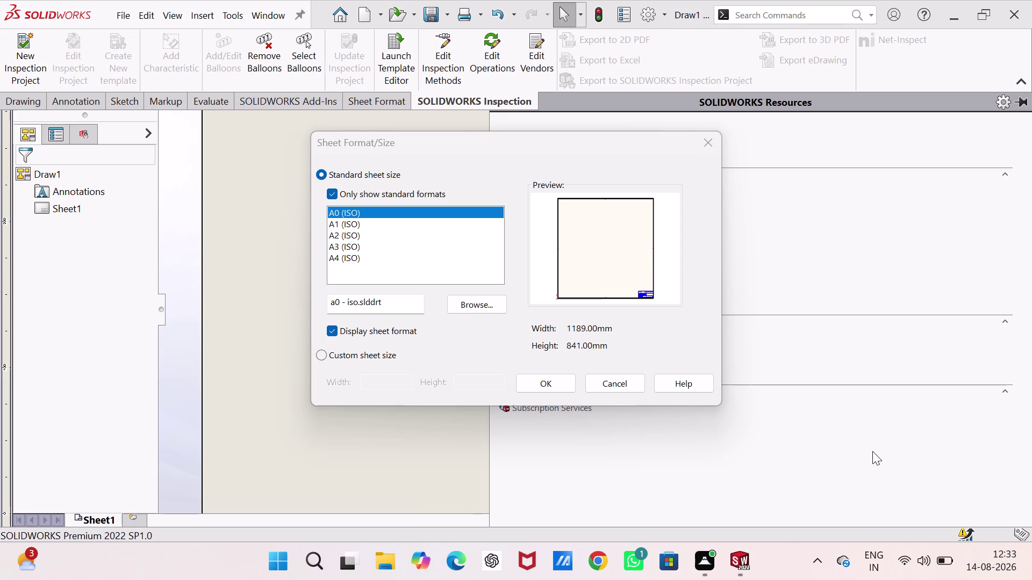
Accept the A0 ISO sheet size and browse to the SolidWorks folder.
click(567, 384)
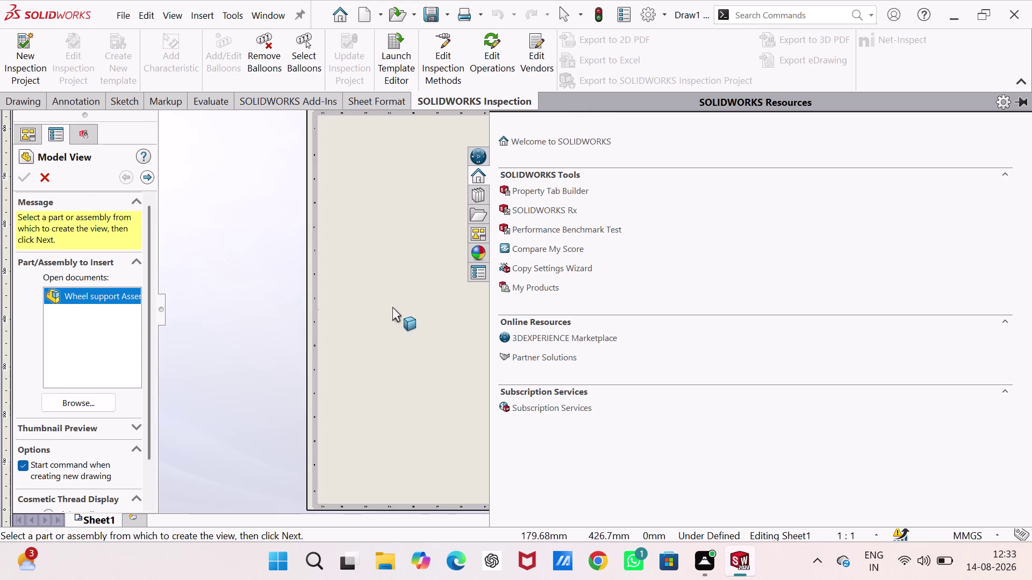
click(106, 399)
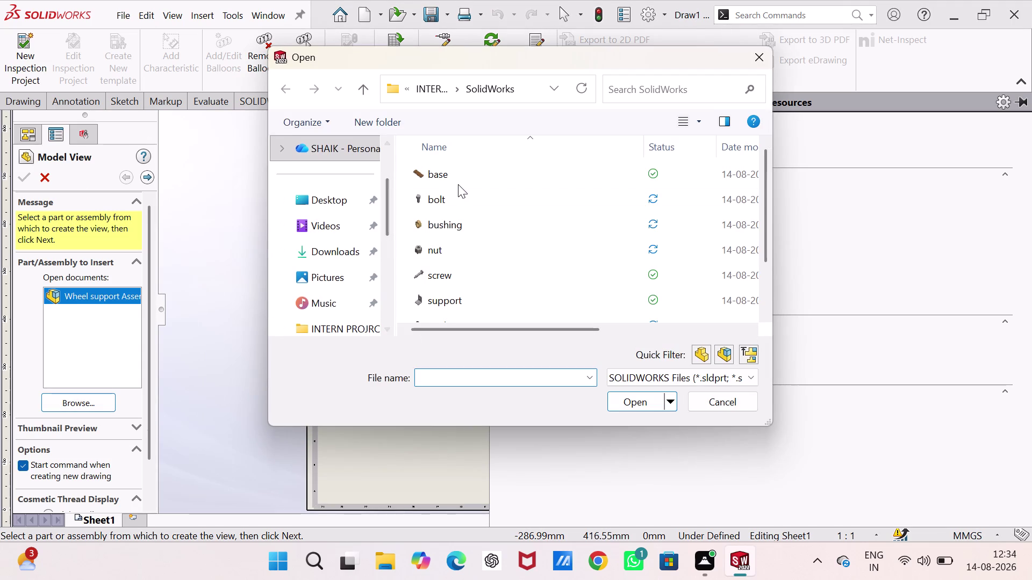
scroll(down, 3)
click(433, 84)
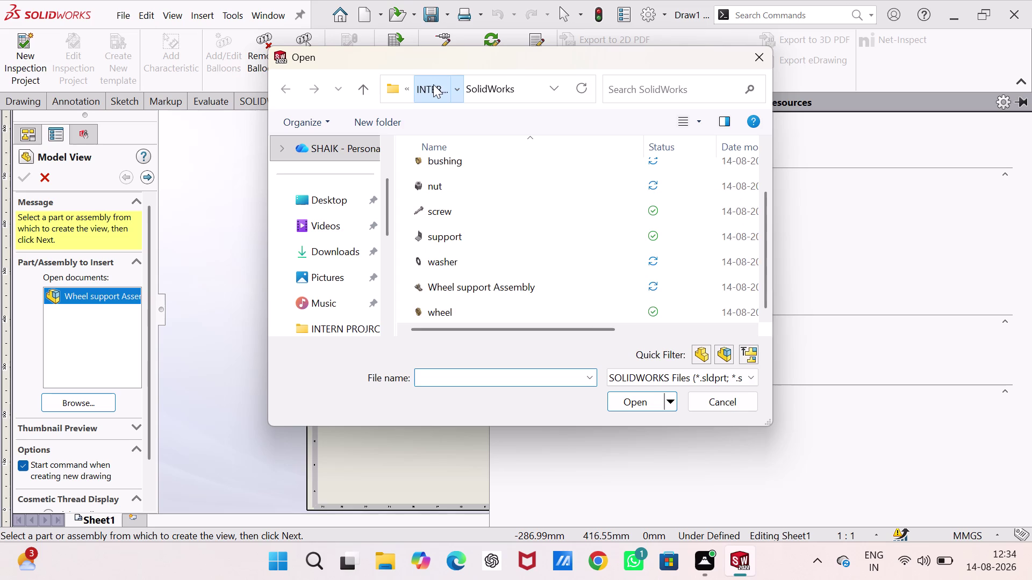
double_click(486, 218)
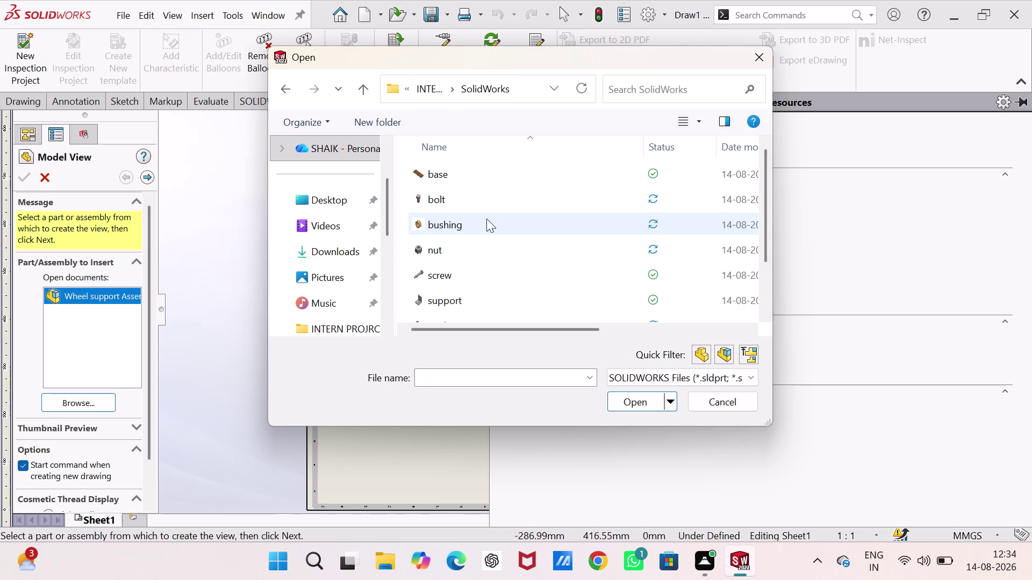
Open the Wheel support Assembly file for the model view.
scroll(down, 3)
scroll(down, 3)
scroll(up, 3)
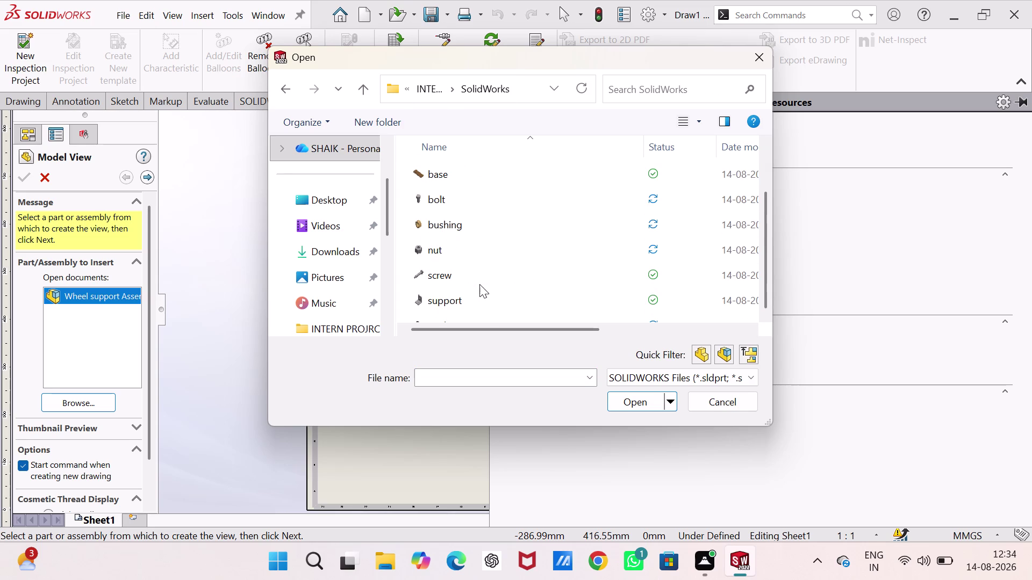
scroll(up, 3)
scroll(up, 3)
scroll(up, 3)
scroll(down, 3)
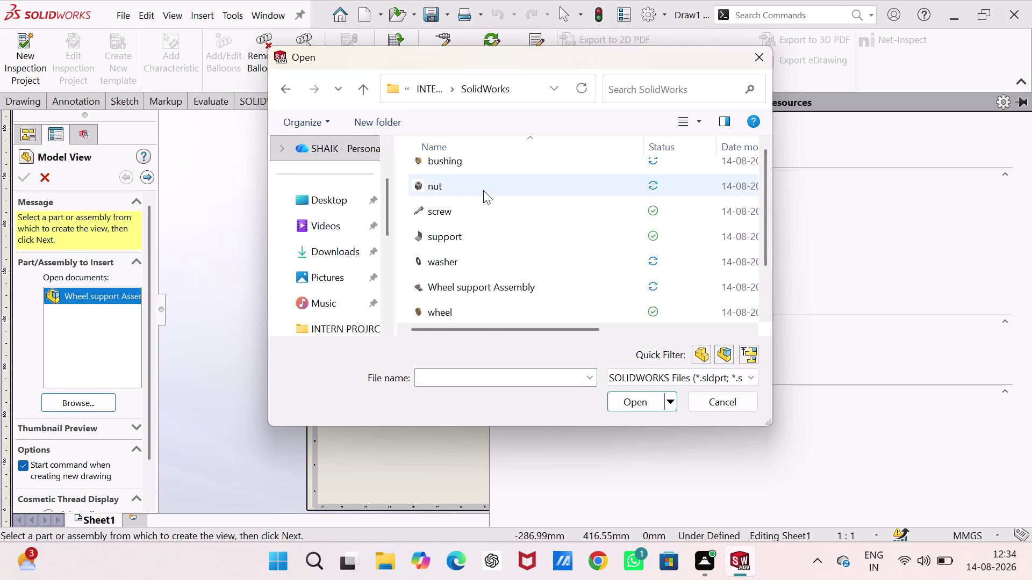
scroll(down, 3)
scroll(down, 3)
scroll(up, 3)
scroll(up, 3)
scroll(down, 3)
scroll(down, 3)
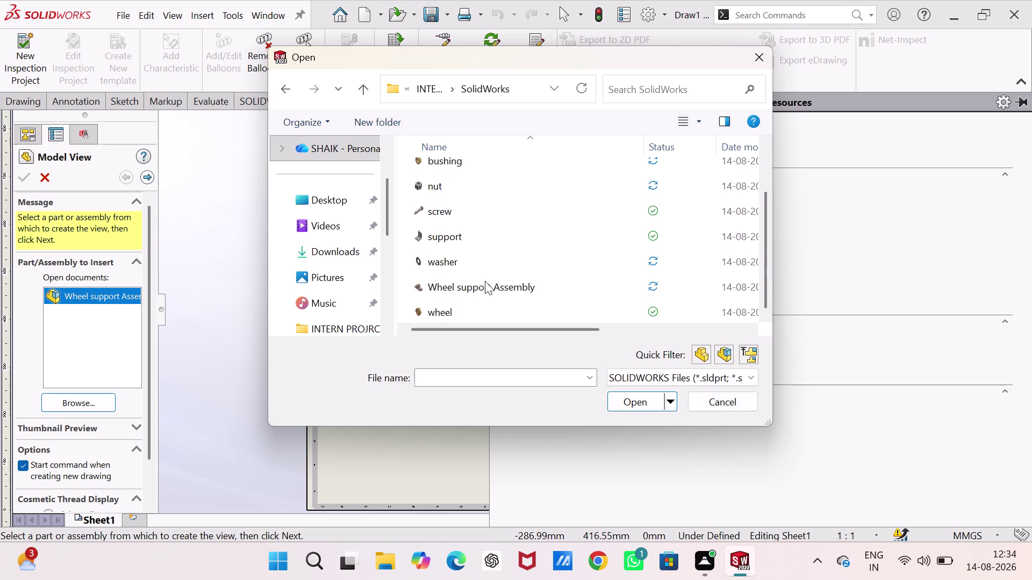
click(485, 281)
click(629, 406)
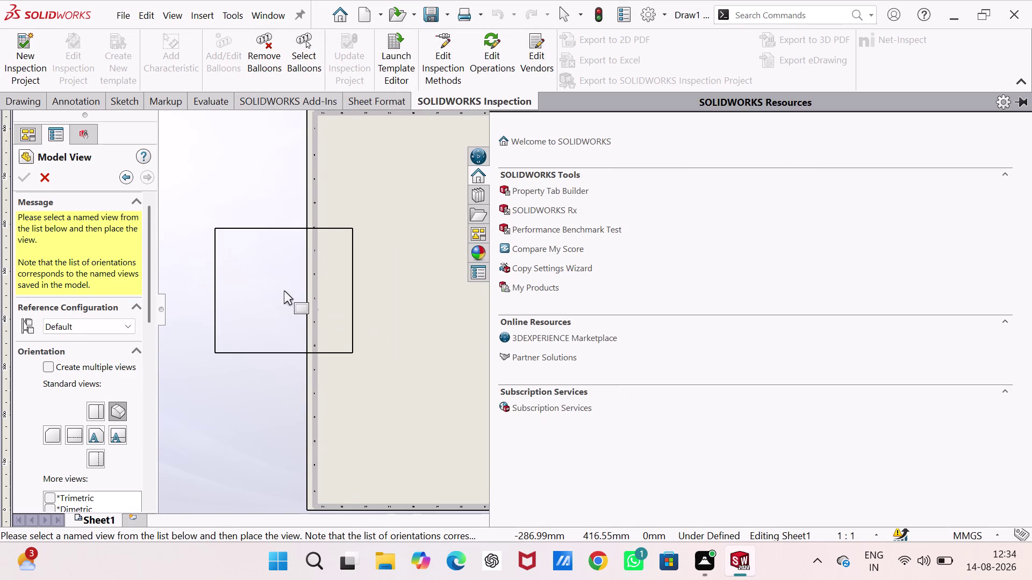
Place an isometric assembly view shaded with edges on the sheet.
click(121, 408)
scroll(down, 3)
scroll(down, 3)
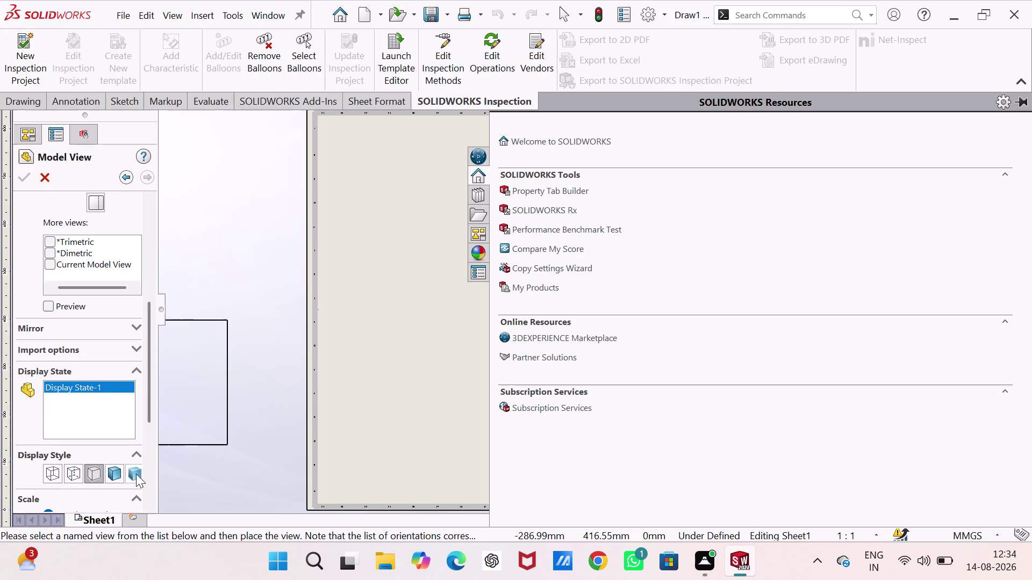
click(136, 473)
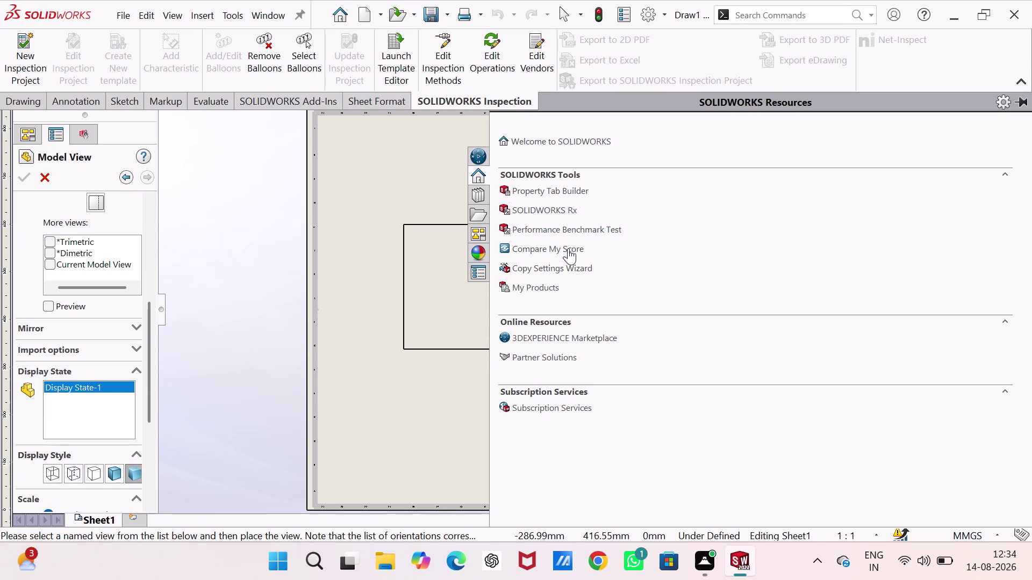
click(230, 175)
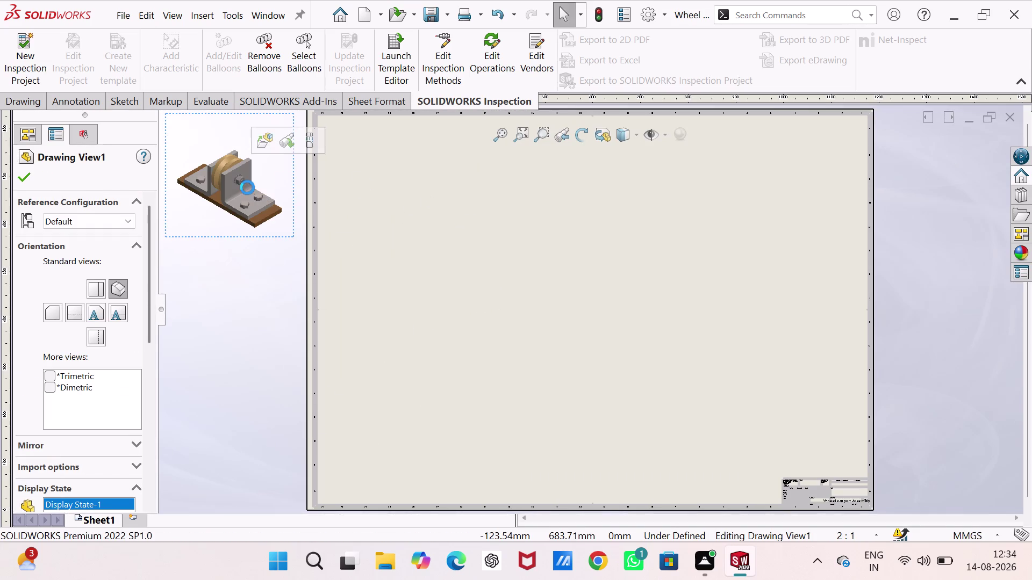
Undo the misplaced isometric view, leaving Sheet1 empty.
drag(247, 187, 453, 193)
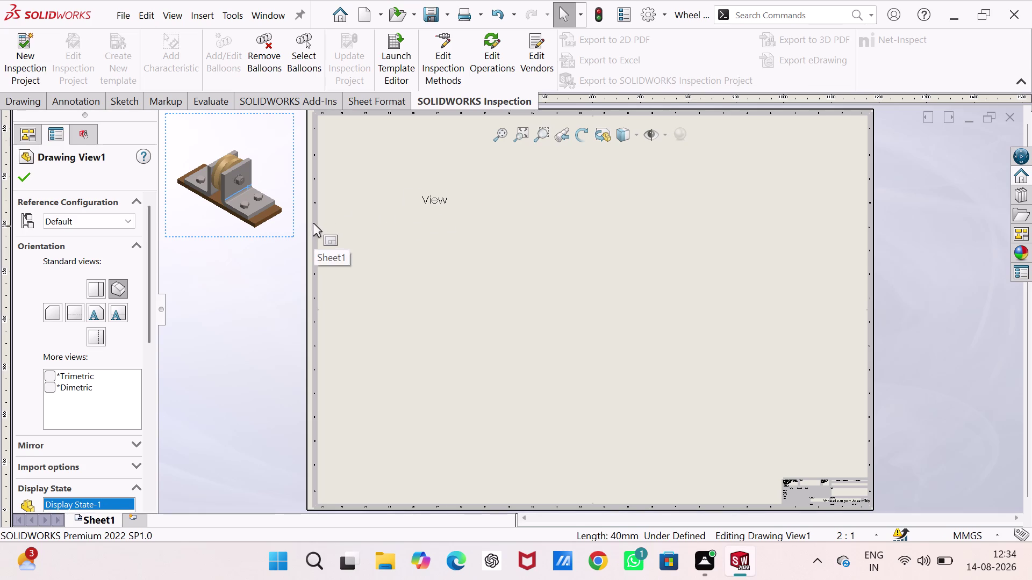
drag(292, 199, 423, 207)
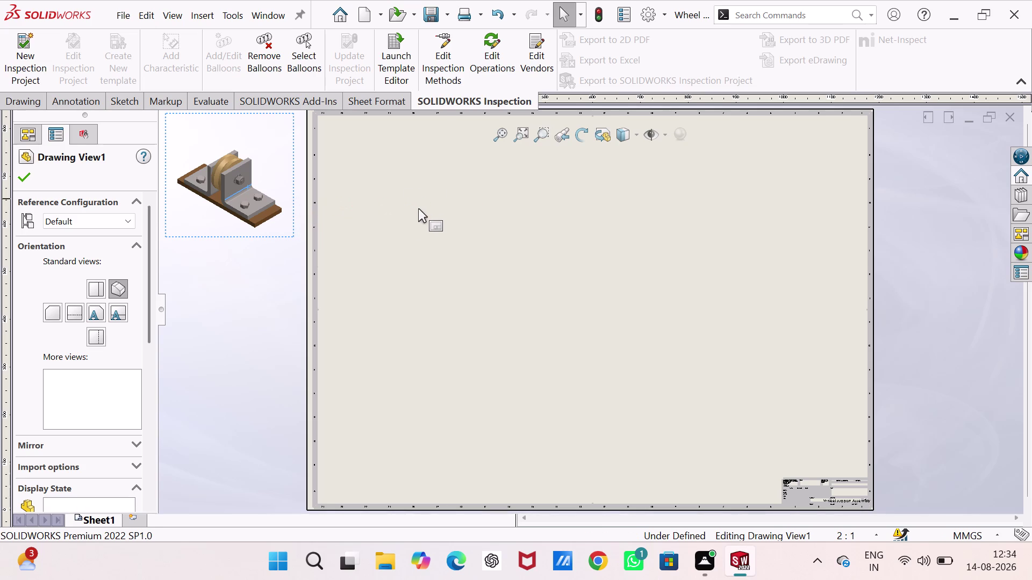
key(Escape)
key(ctrl+z)
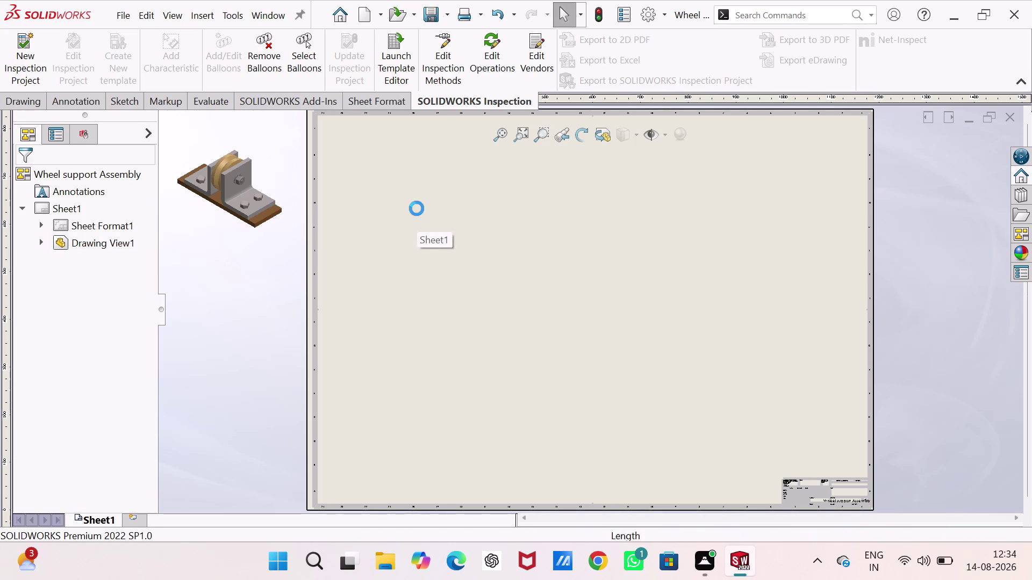
click(37, 100)
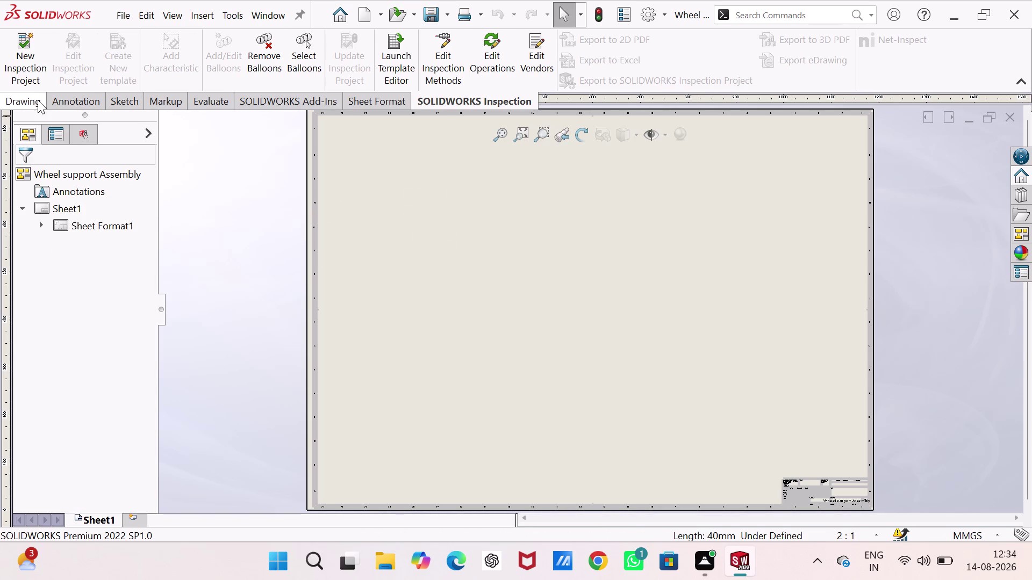
Load the Wheel support Assembly file again into a new model view.
click(27, 41)
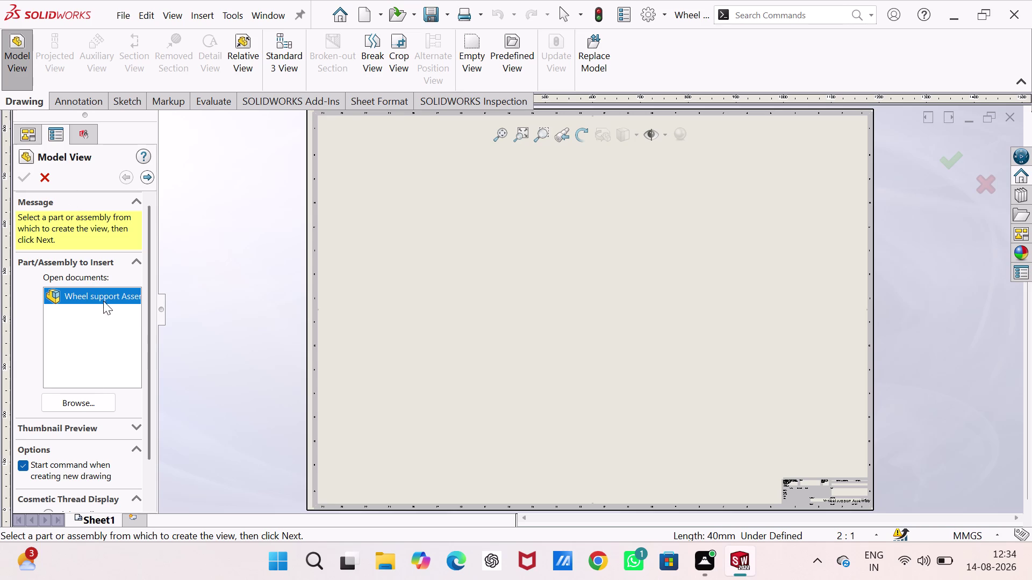
click(91, 406)
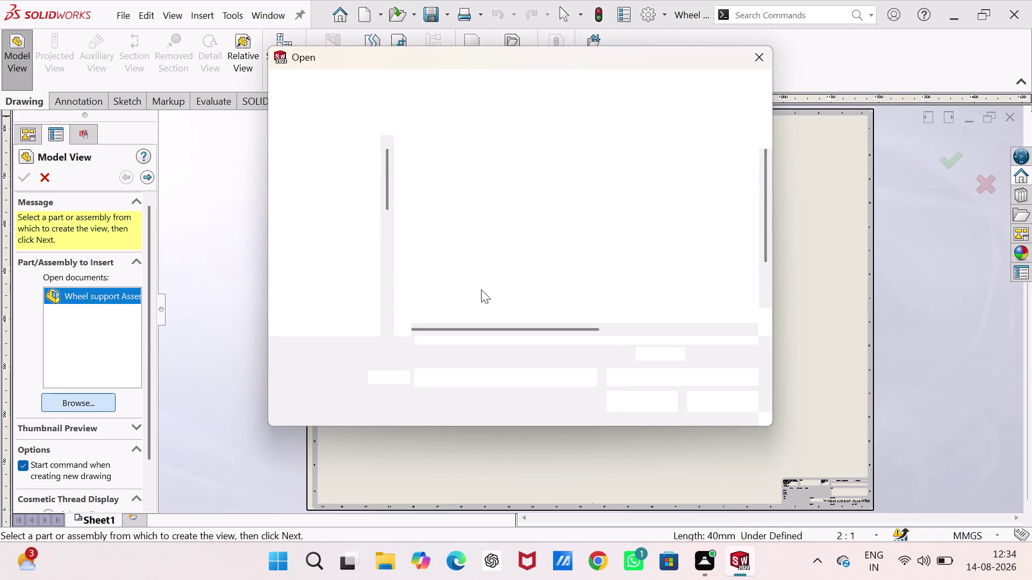
scroll(down, 3)
scroll(down, 3)
click(449, 283)
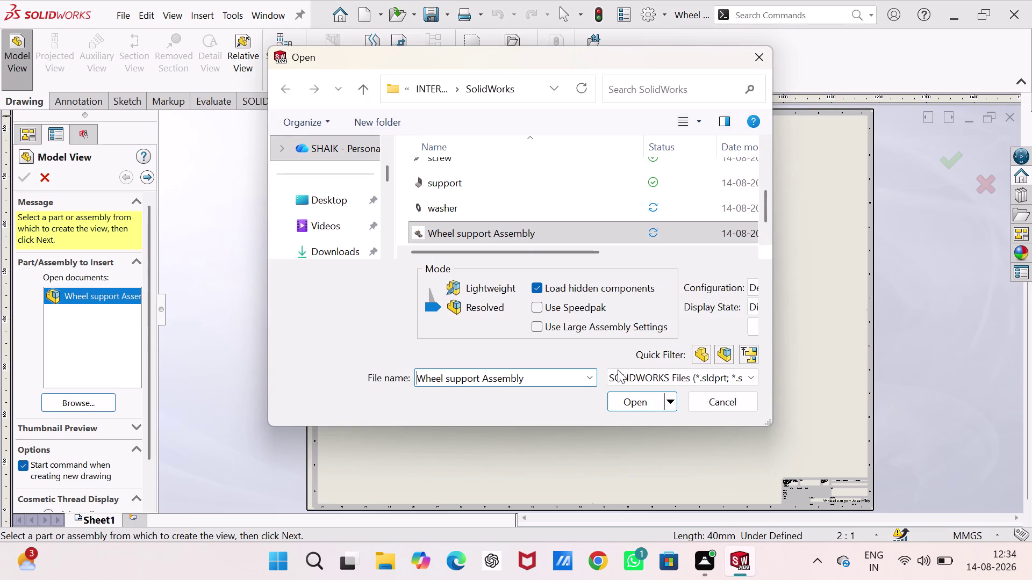
click(639, 403)
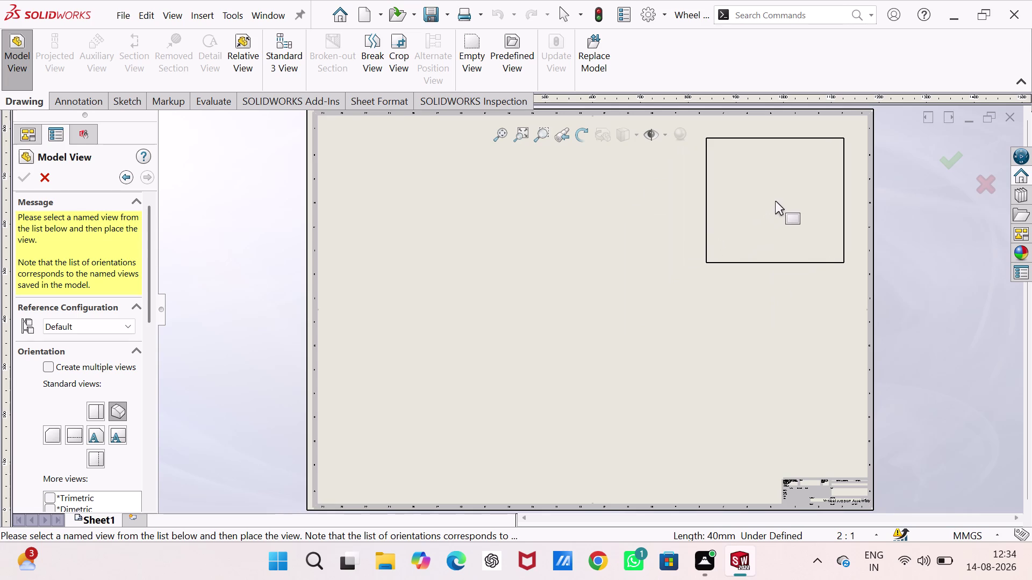
Place an isometric assembly view, shaded with edges, at a custom 5:1 scale.
scroll(down, 3)
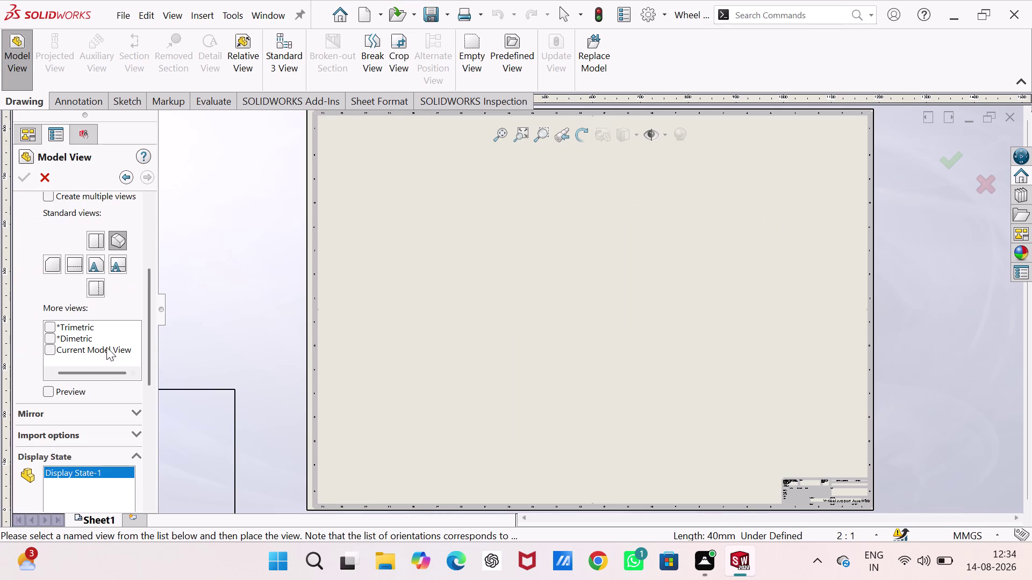
scroll(down, 3)
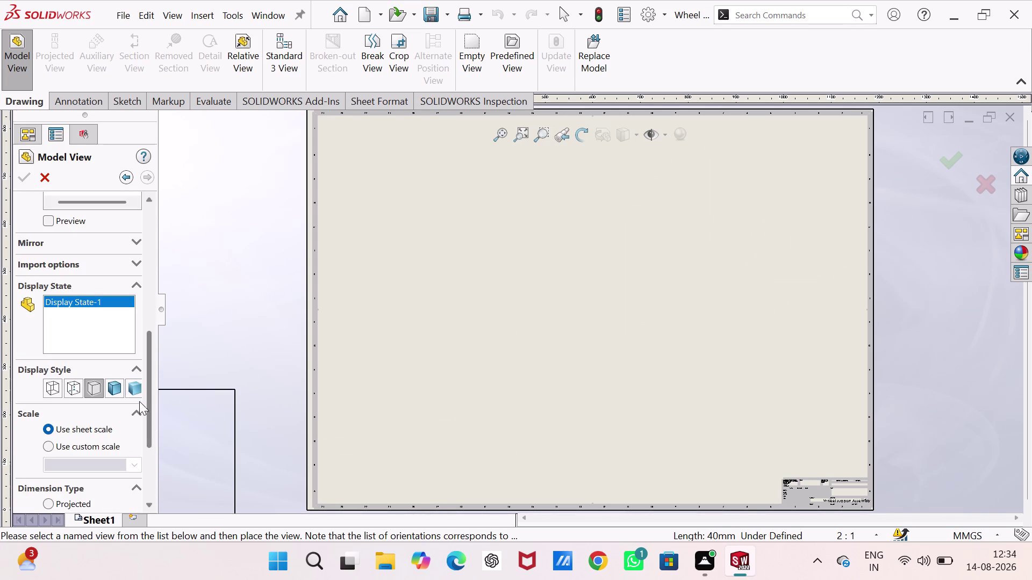
click(136, 380)
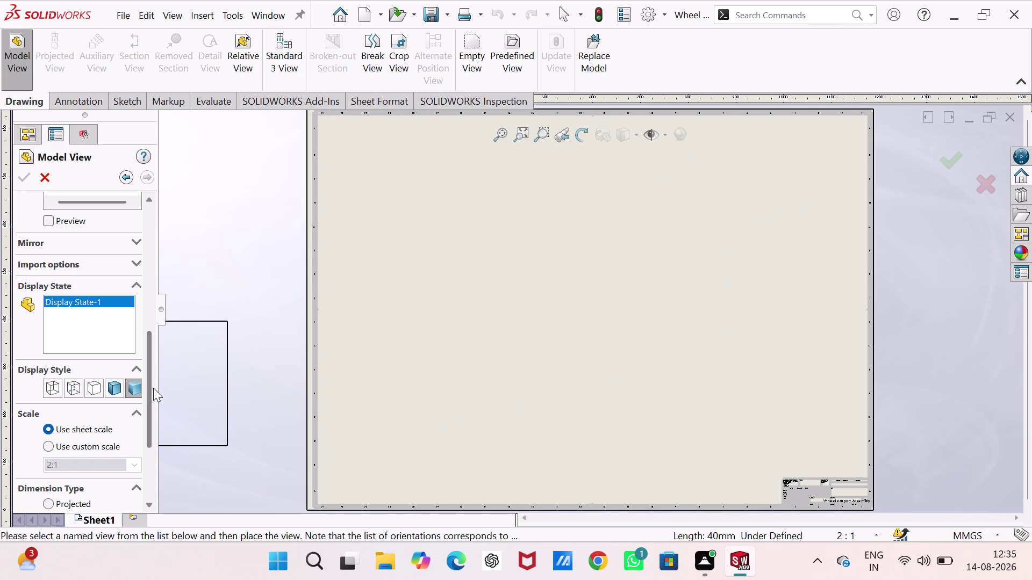
drag(153, 391, 152, 438)
click(55, 316)
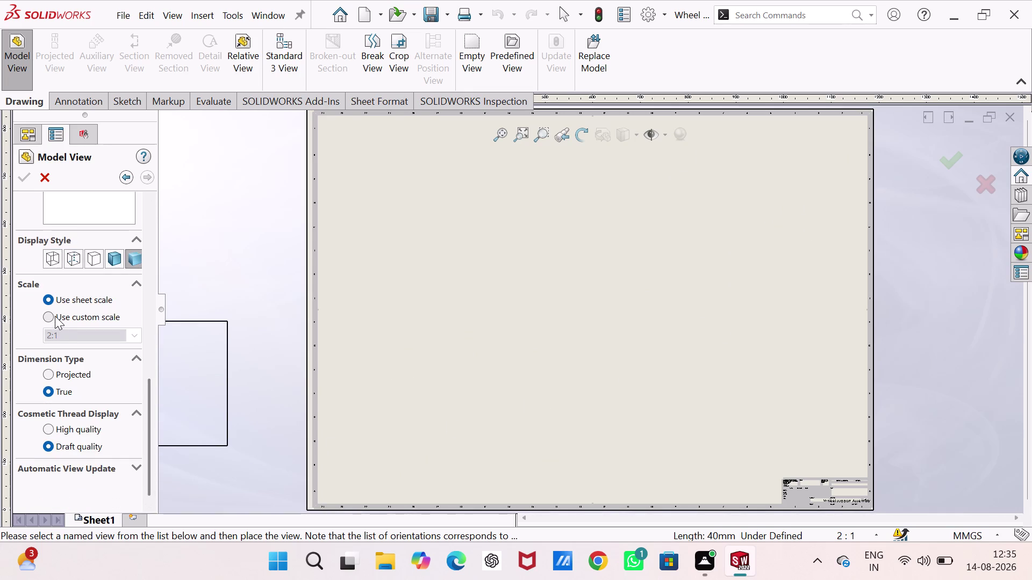
click(130, 336)
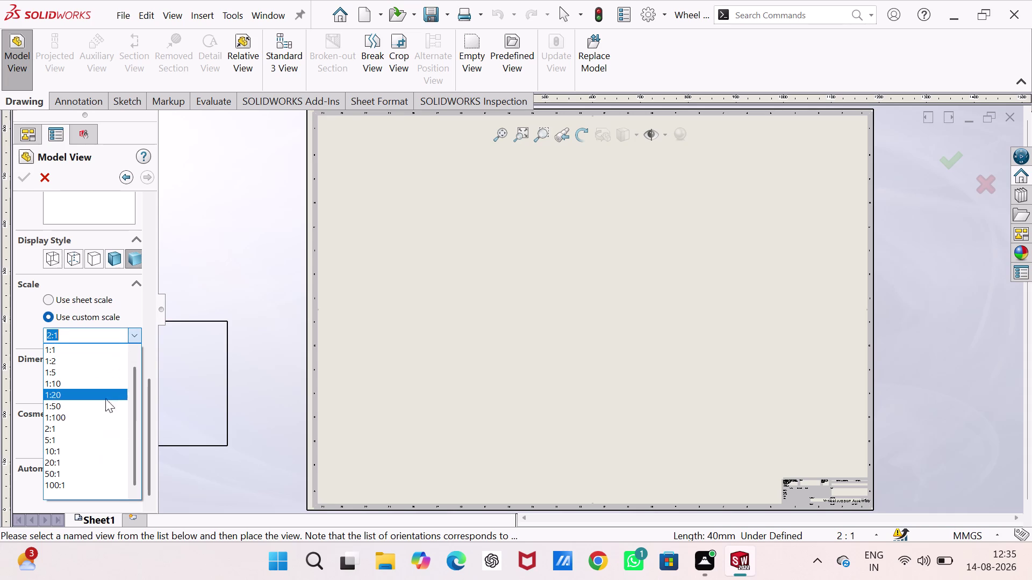
click(106, 440)
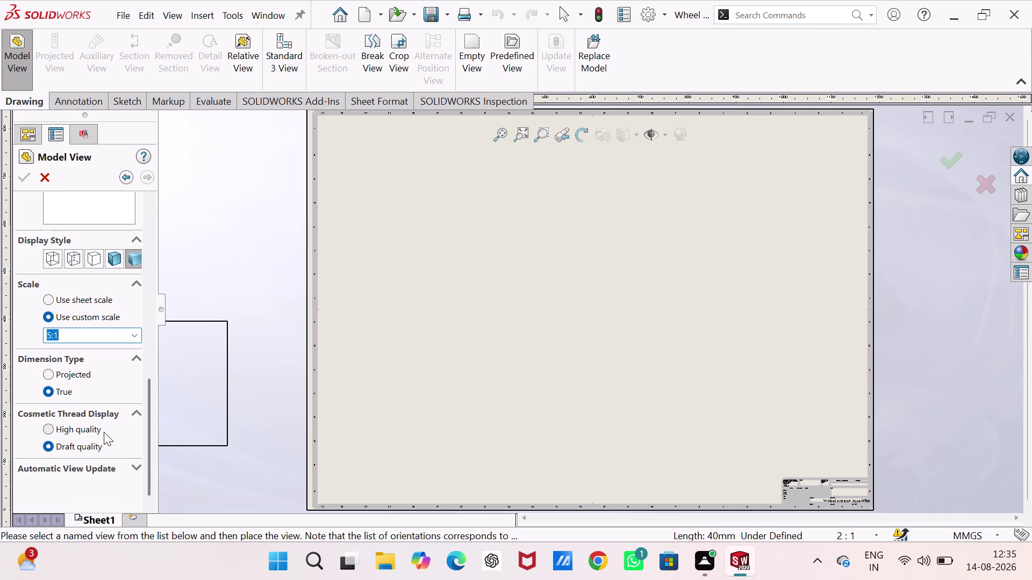
click(701, 274)
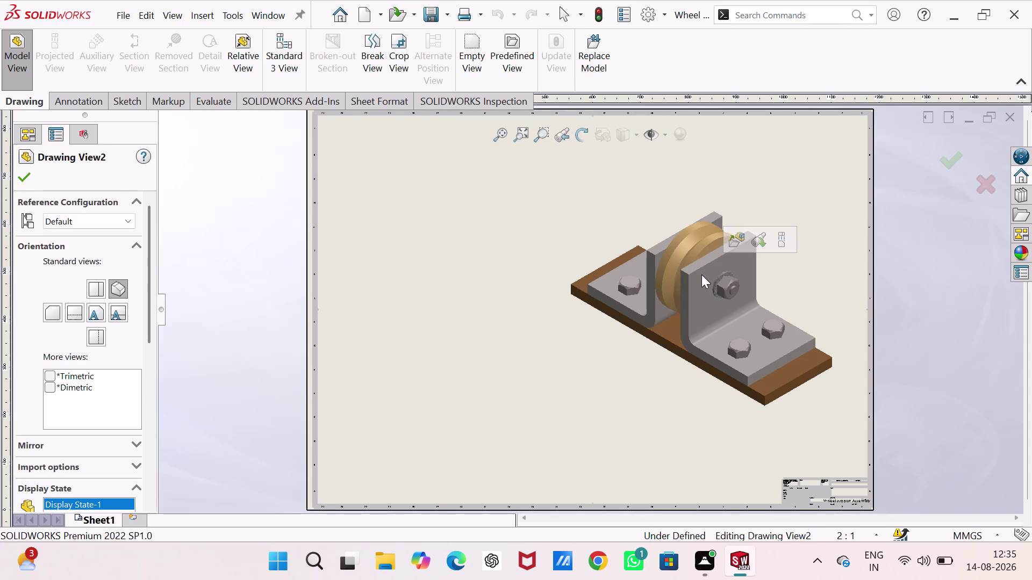
key(Escape)
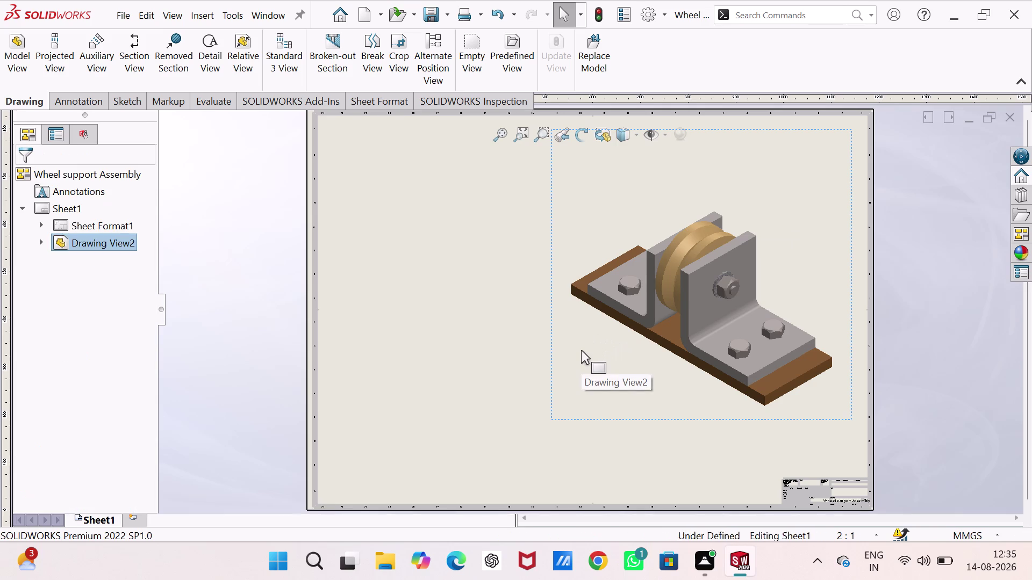
Move the isometric view to the top-right and bring up its 5:1 scale settings.
key(Escape)
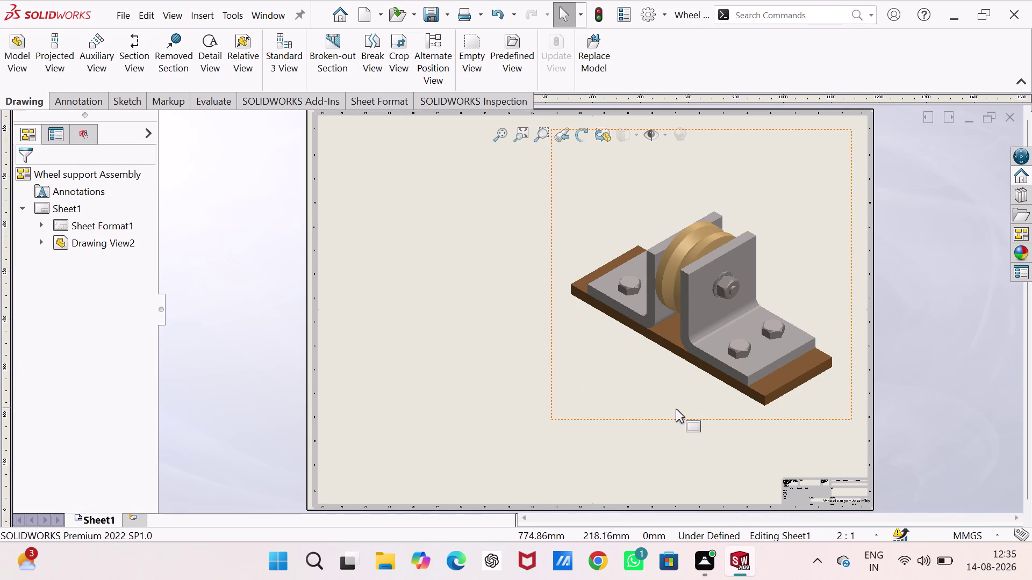
drag(676, 417, 699, 342)
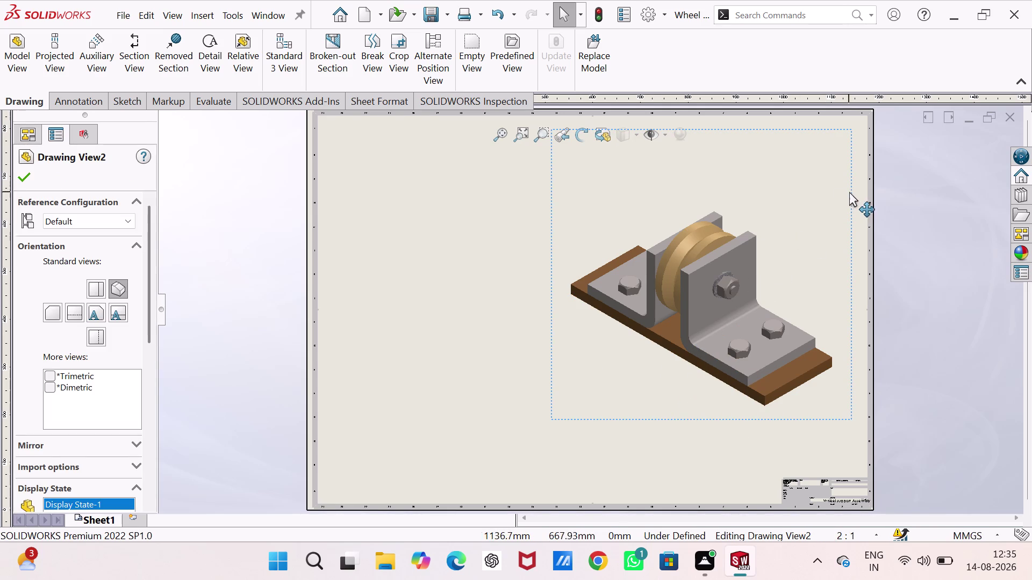
drag(851, 194, 880, 133)
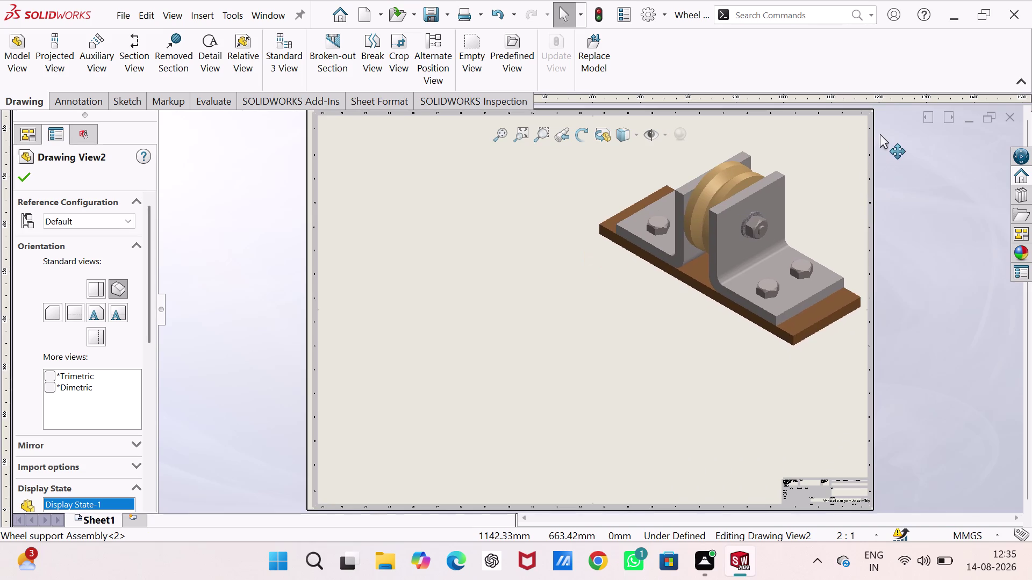
drag(879, 133, 883, 120)
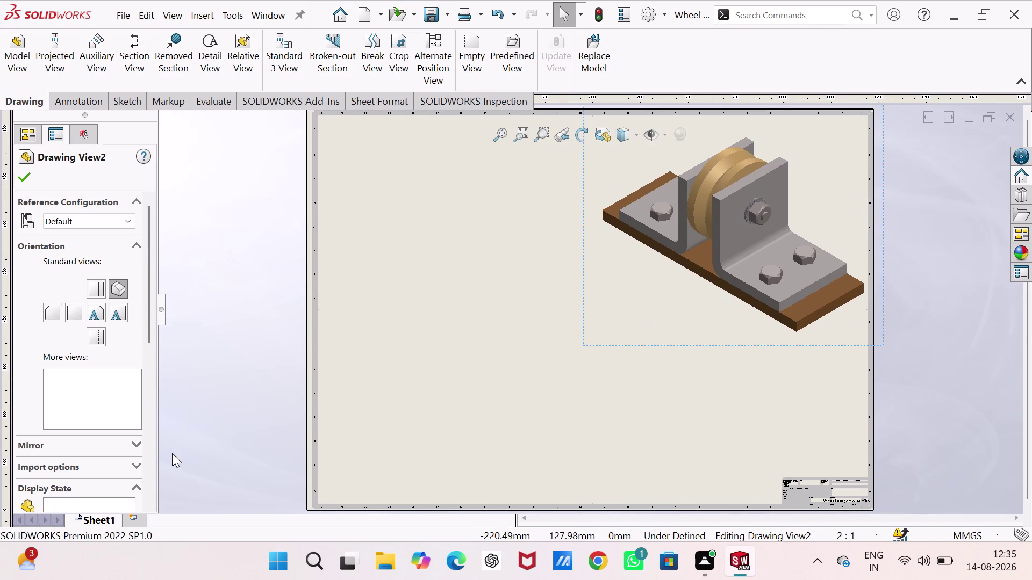
scroll(down, 3)
drag(151, 336, 164, 447)
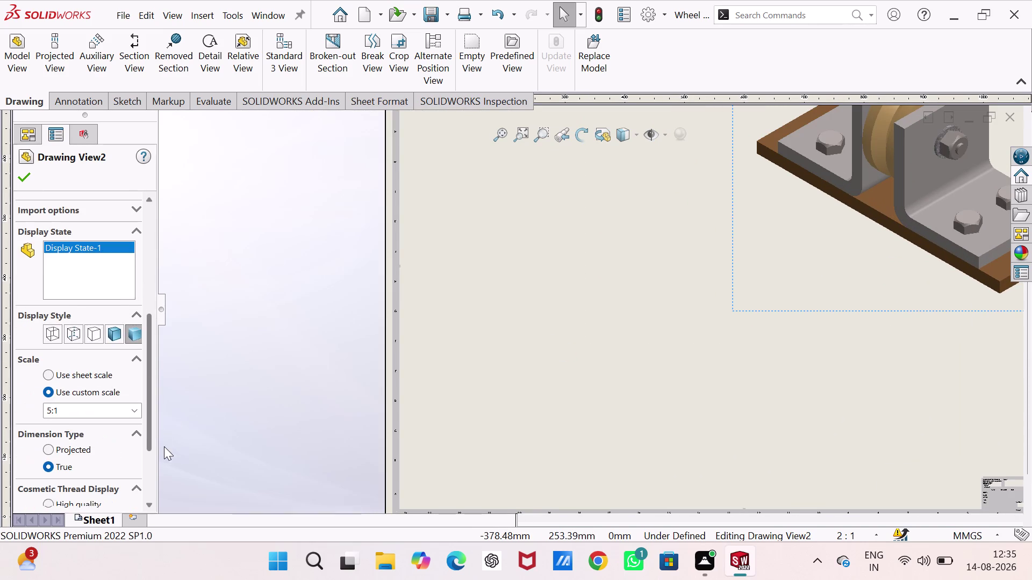
drag(164, 448, 164, 446)
Try 2:1 and 1:1 preset scales on the isometric view, ending at 2:1.
click(109, 414)
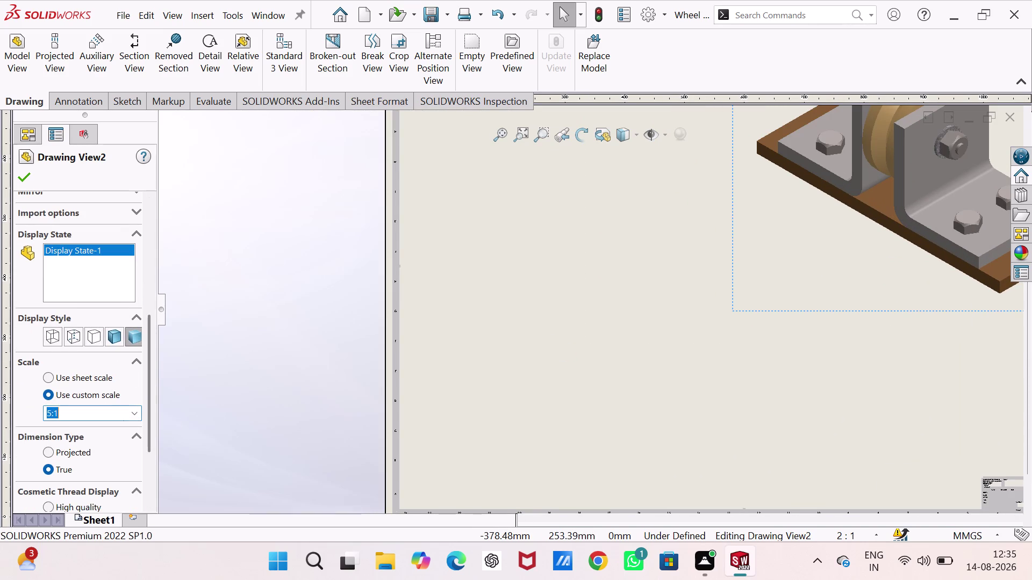
click(135, 412)
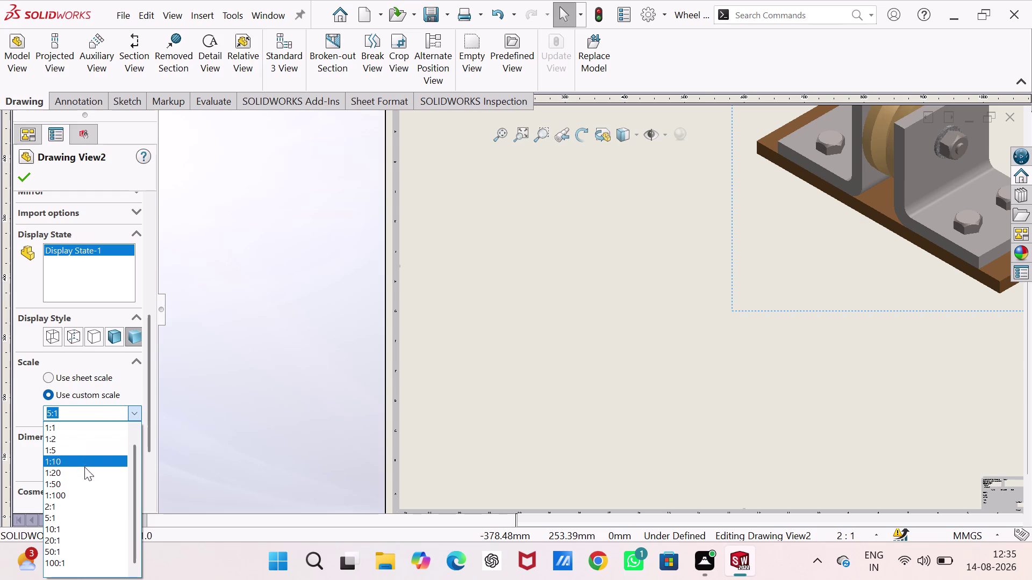
click(82, 504)
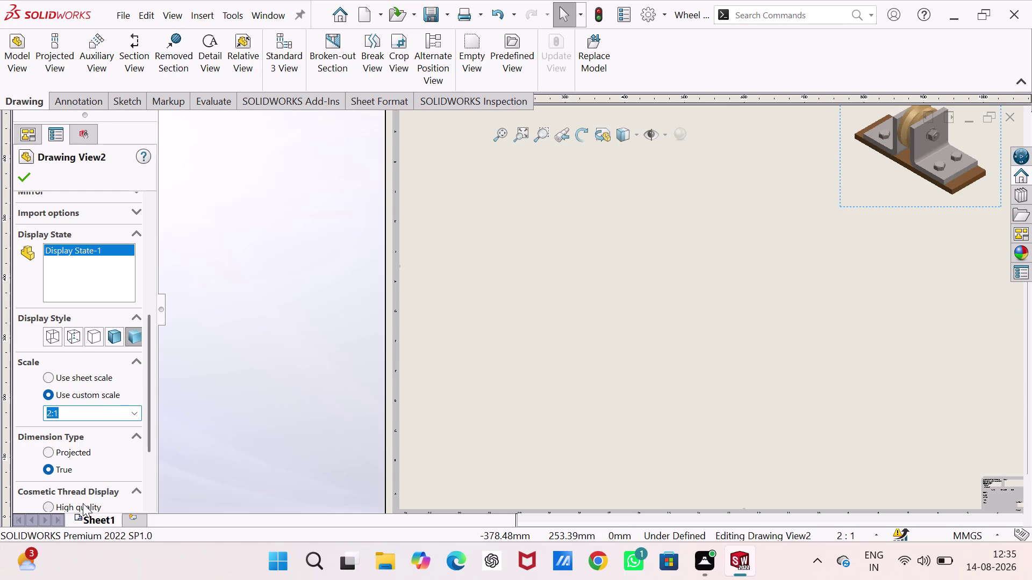
click(139, 413)
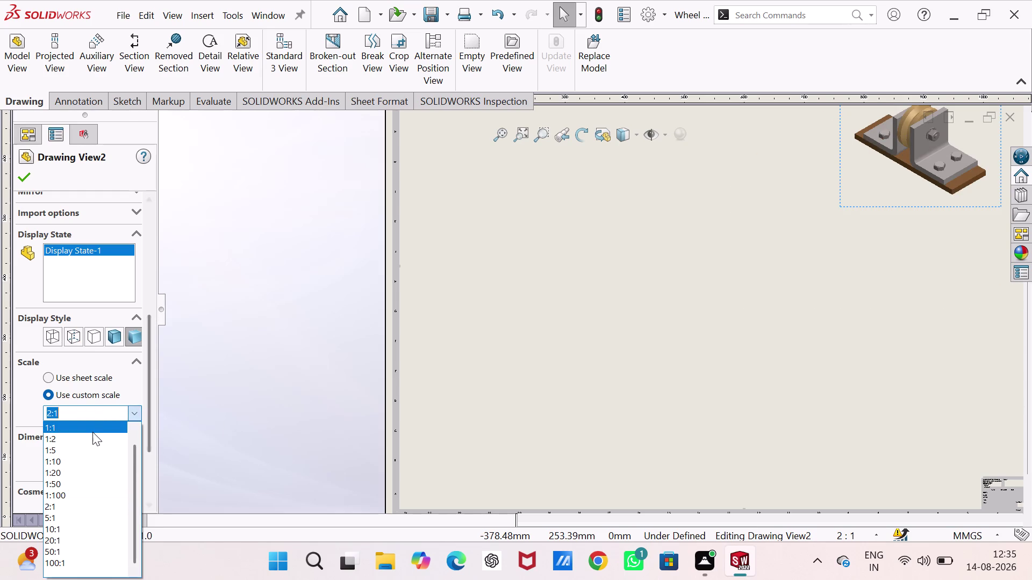
click(93, 432)
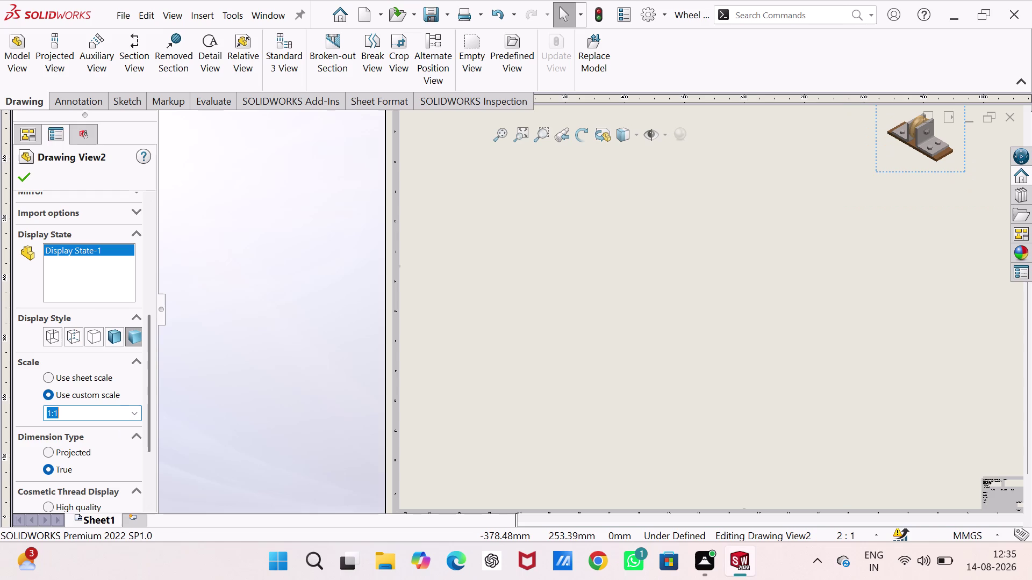
click(124, 416)
click(136, 414)
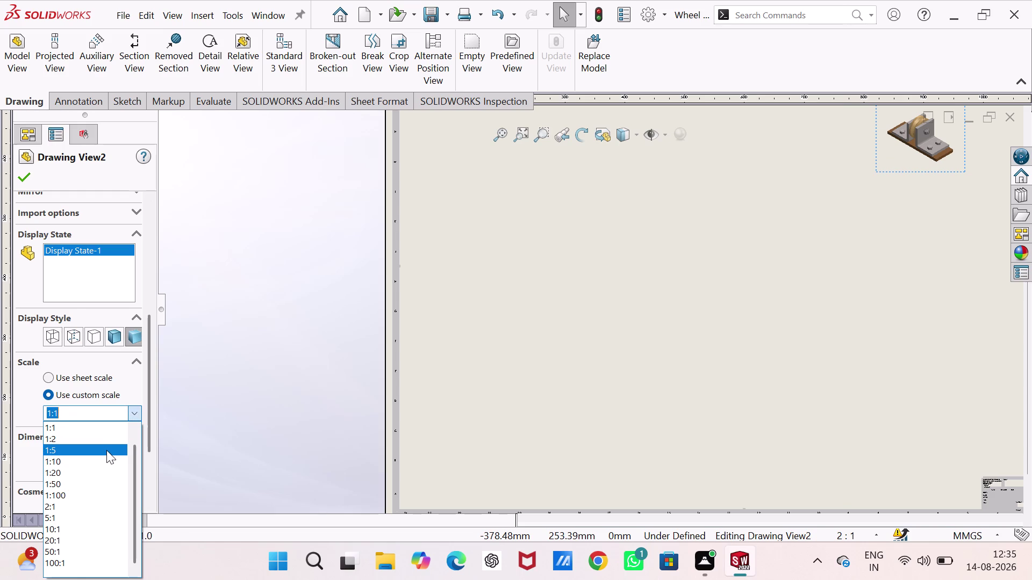
click(90, 505)
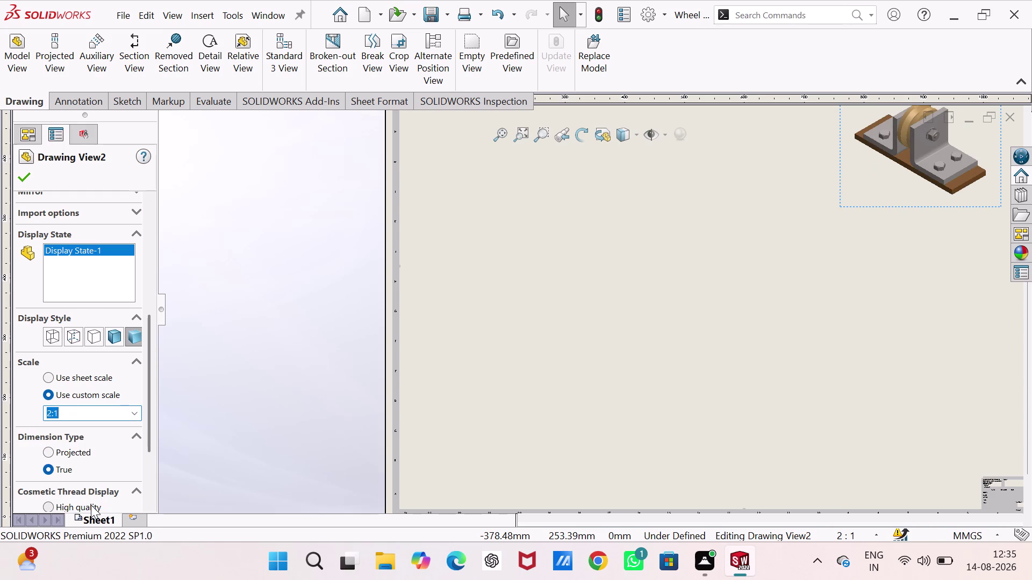
Try a 10:1 scale, then return the isometric view to 2:1.
scroll(up, 3)
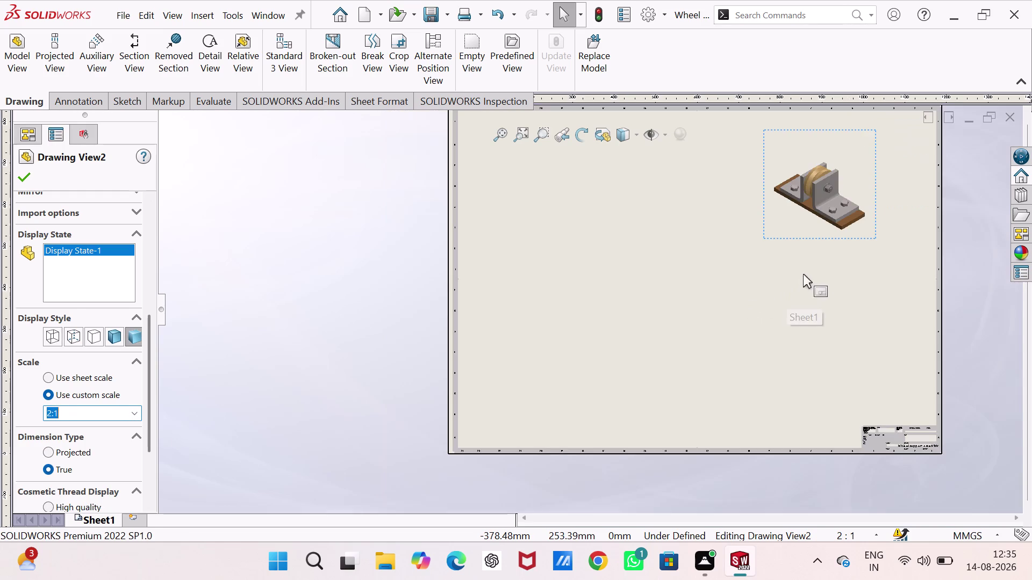
scroll(down, 3)
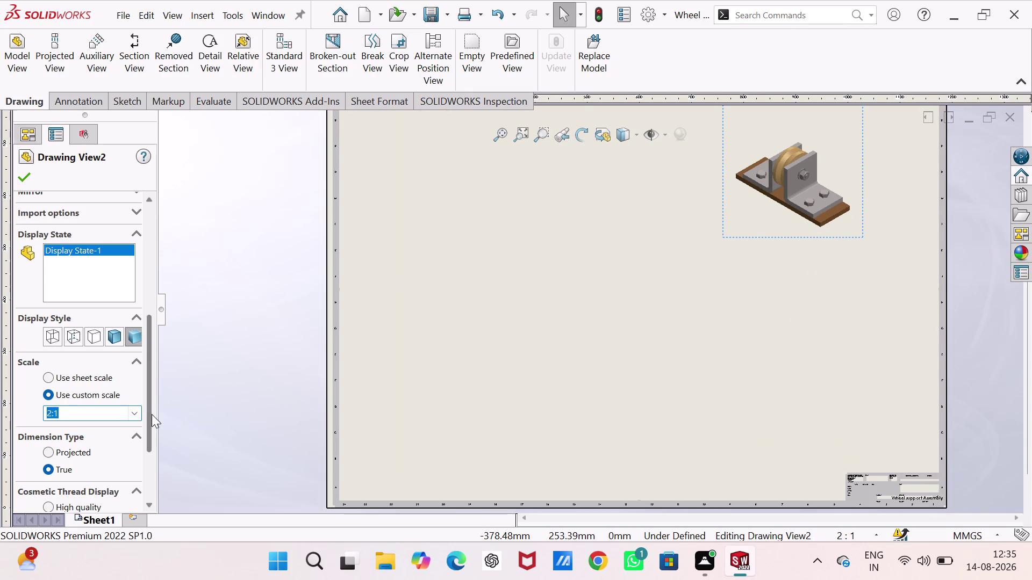
drag(151, 414, 153, 484)
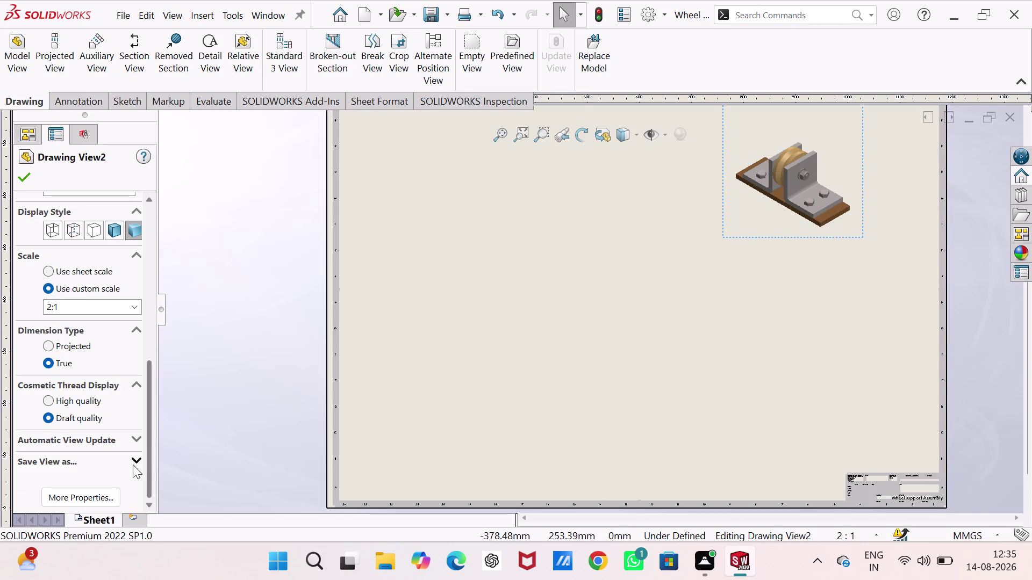
click(128, 307)
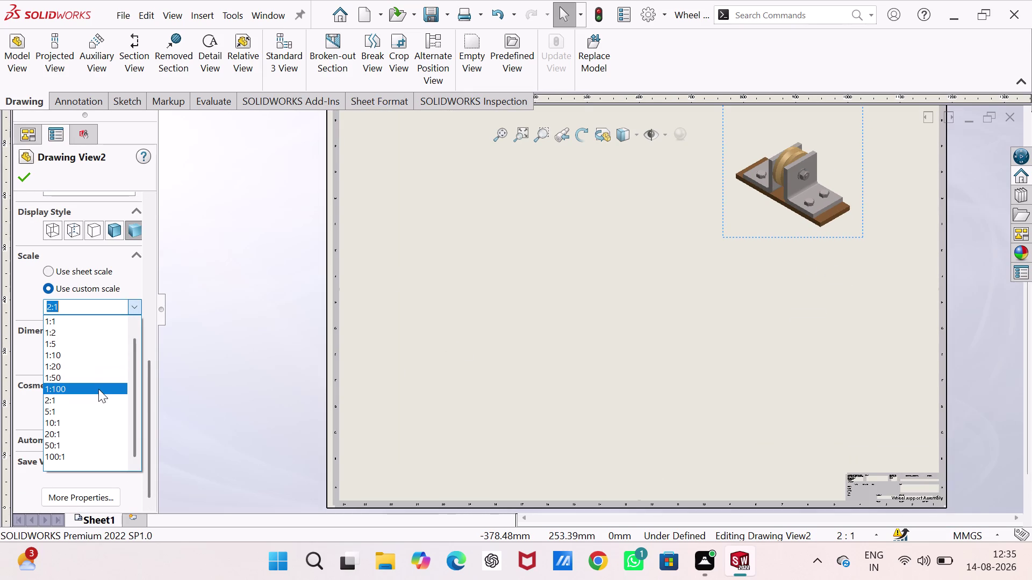
click(89, 424)
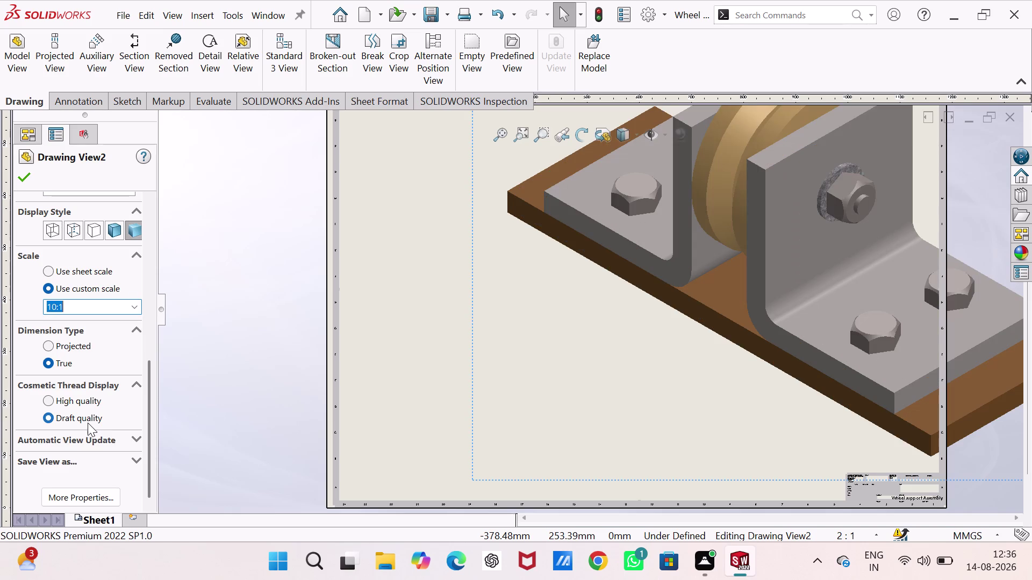
click(136, 306)
click(78, 396)
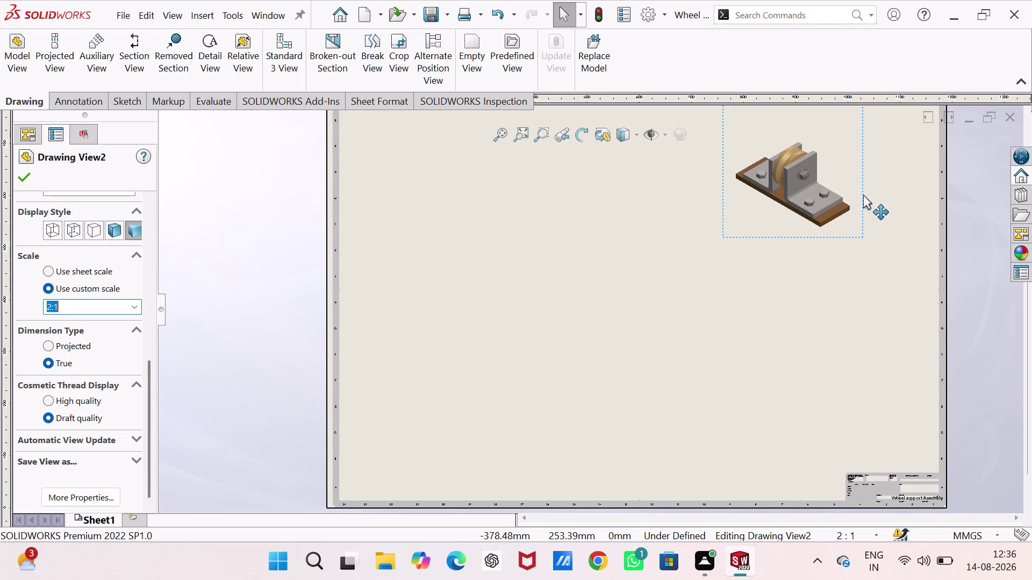
Move the 2:1 isometric view into the upper-right corner and confirm it.
drag(863, 194, 923, 213)
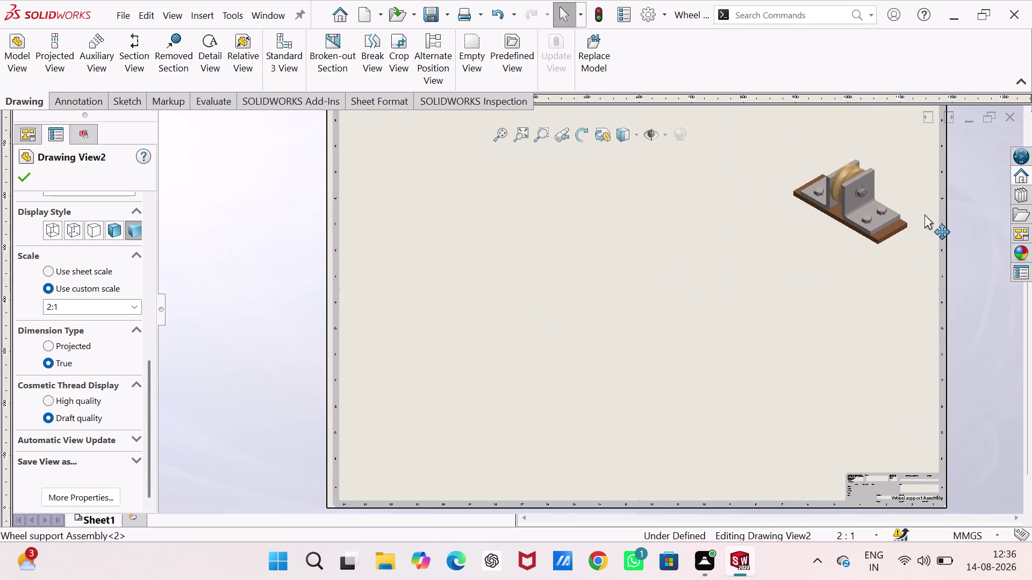
drag(923, 213, 917, 205)
scroll(up, 3)
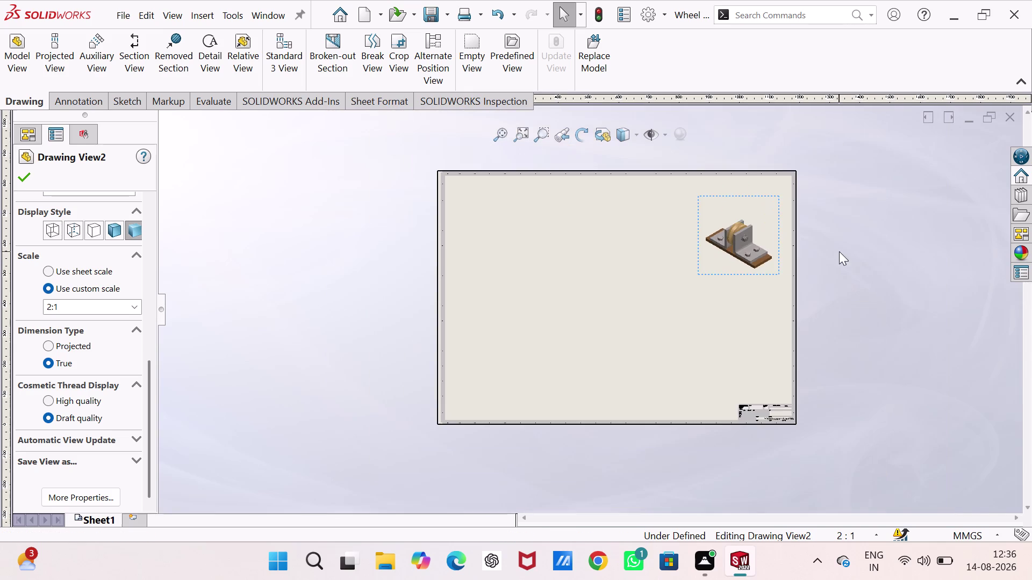
scroll(down, 3)
scroll(down, 3)
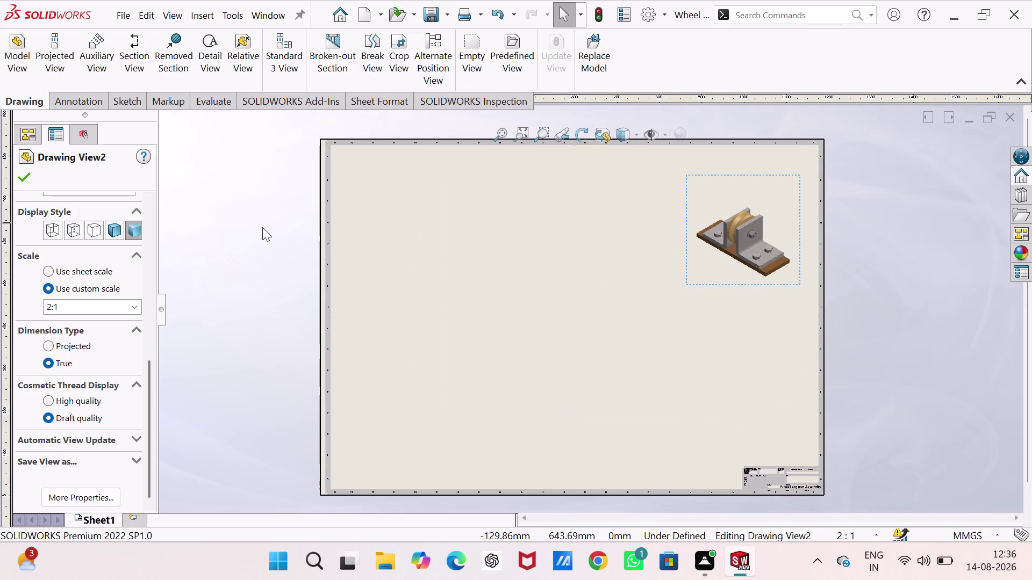
click(22, 172)
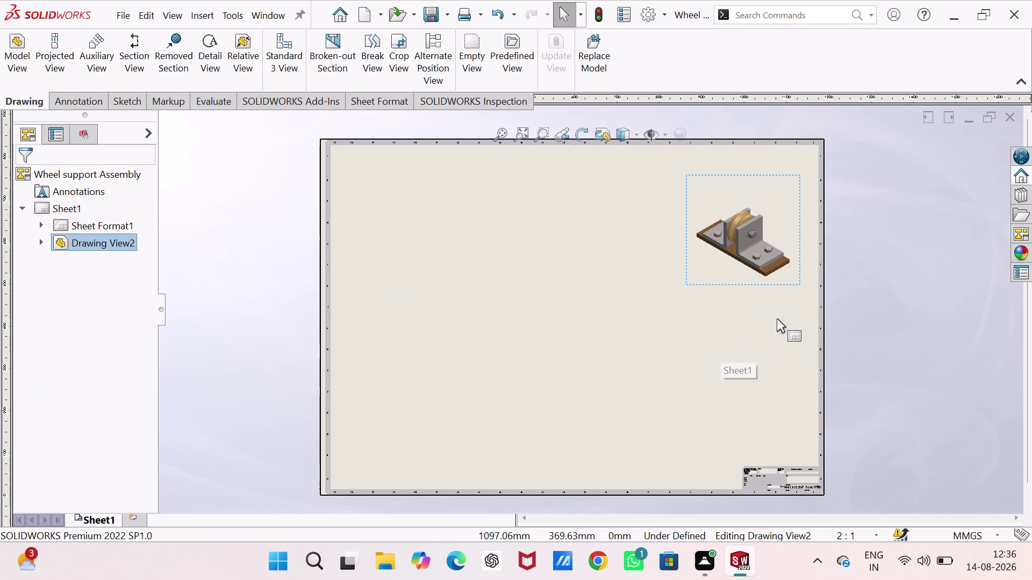
click(4, 55)
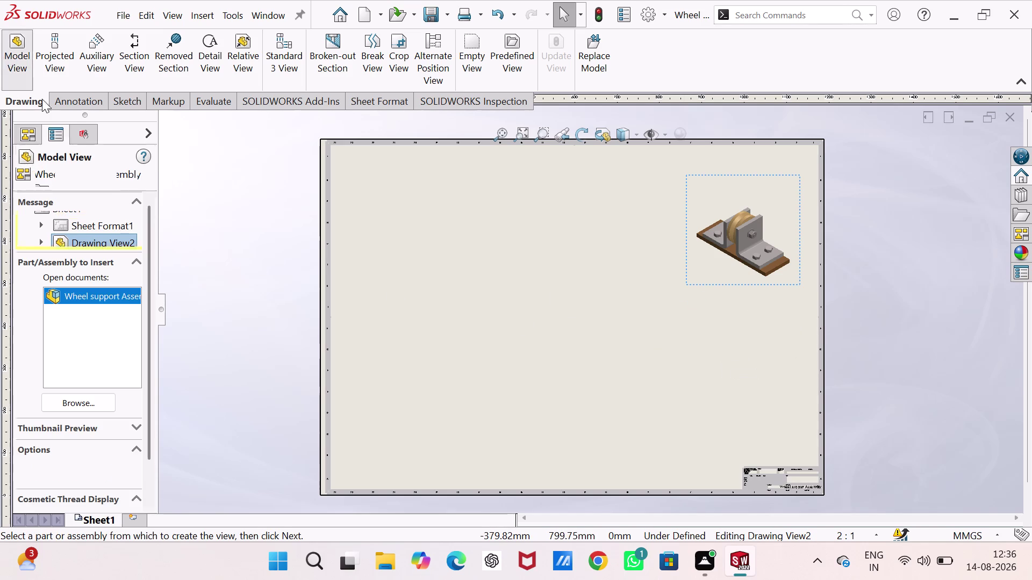
Open the base part file for a new model view.
click(60, 403)
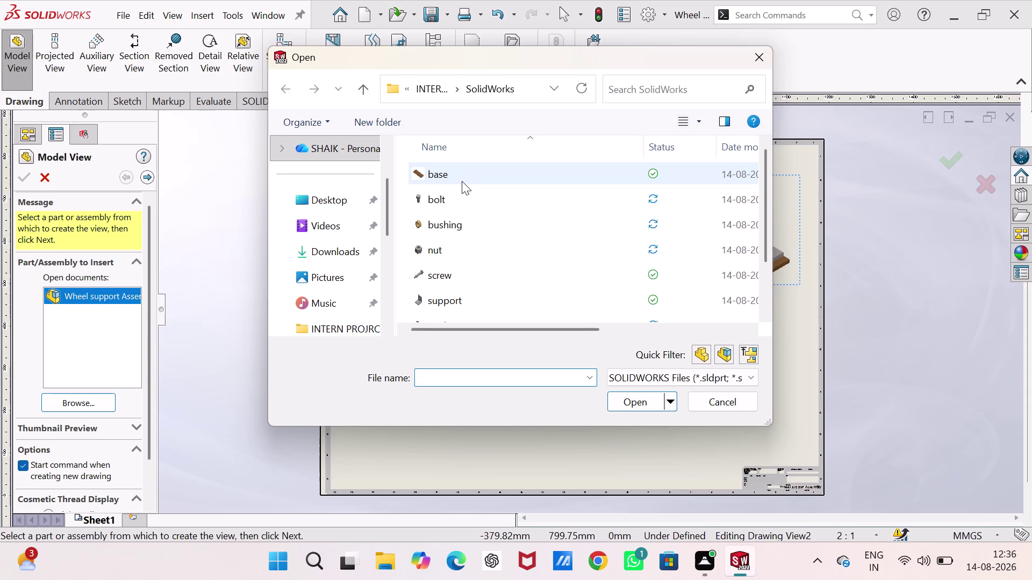
click(462, 181)
click(643, 398)
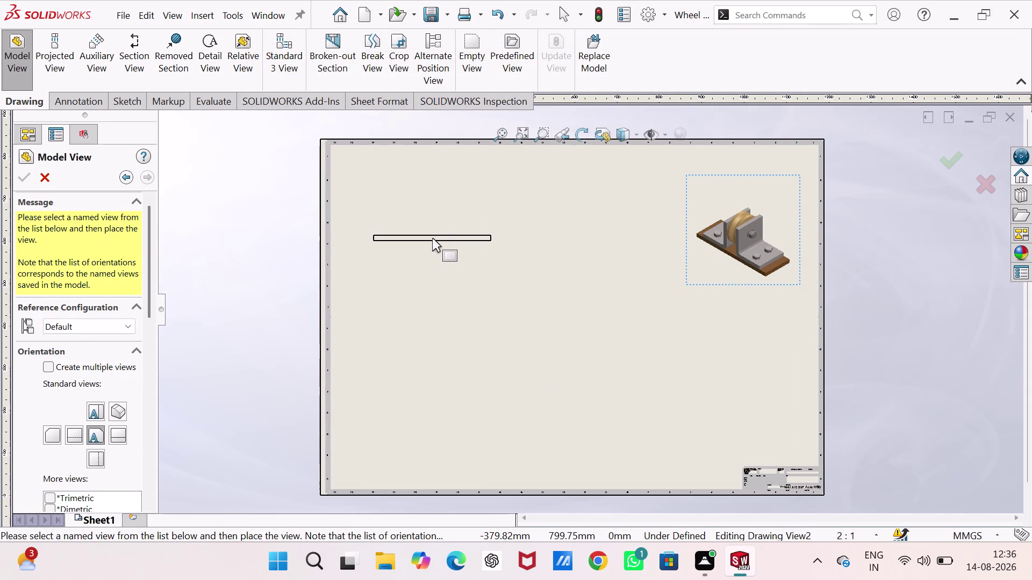
Place the base's front view with a projected top view above it.
click(435, 257)
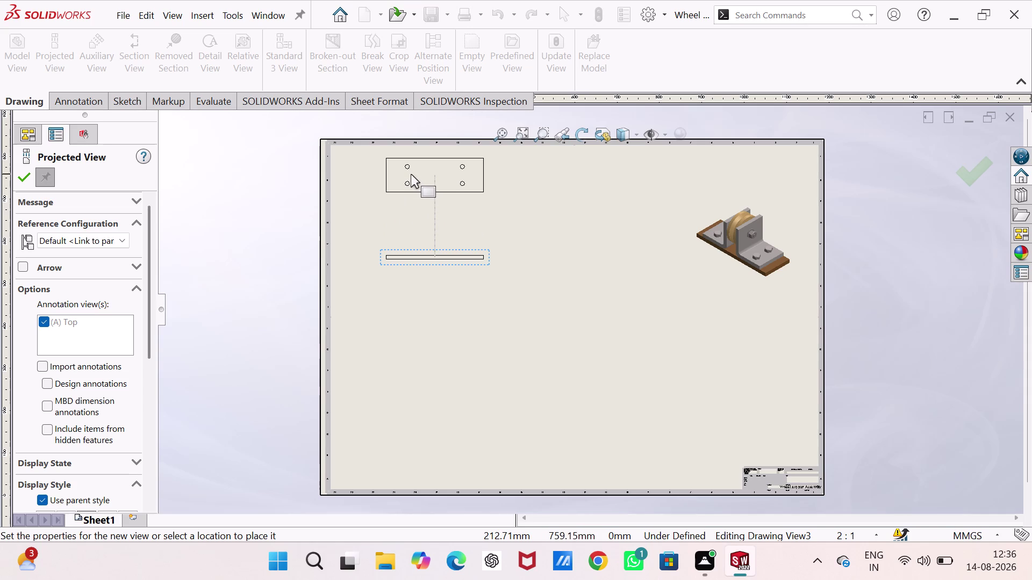
click(410, 174)
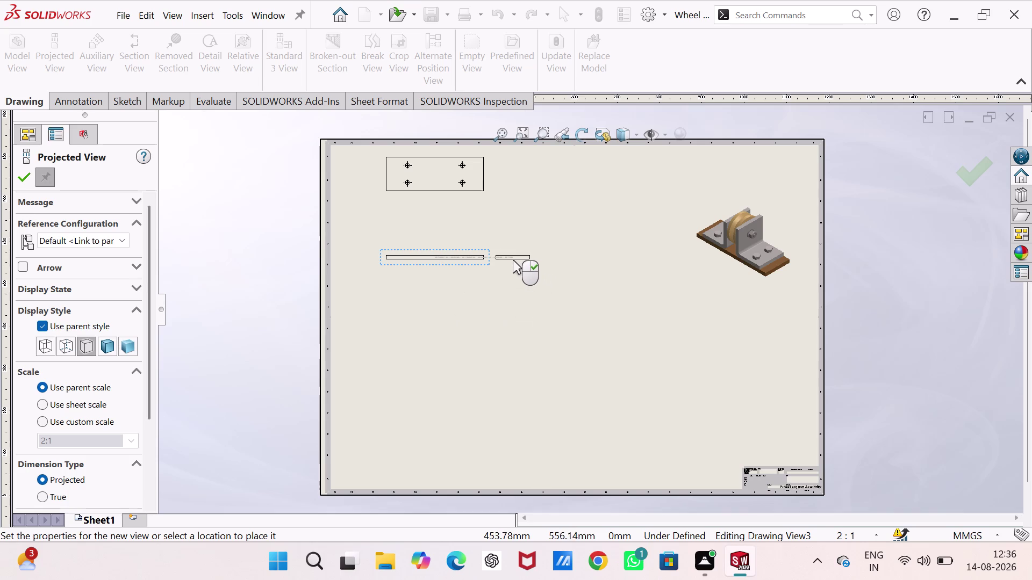
key(Escape)
drag(439, 247, 439, 246)
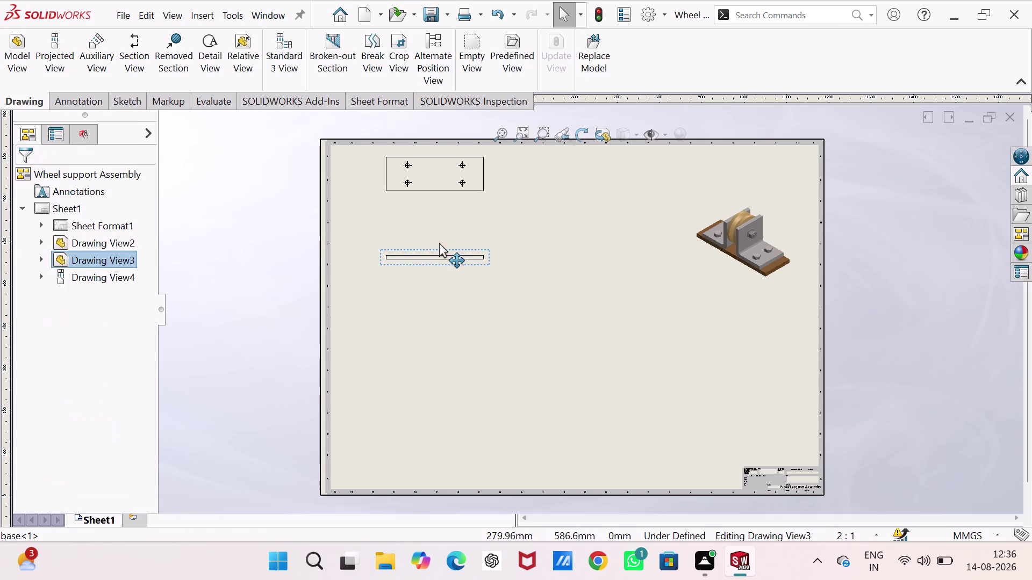
Nudge the base front view up; try 1:1 and 5:1 scales, keeping 2:1.
drag(439, 245, 439, 229)
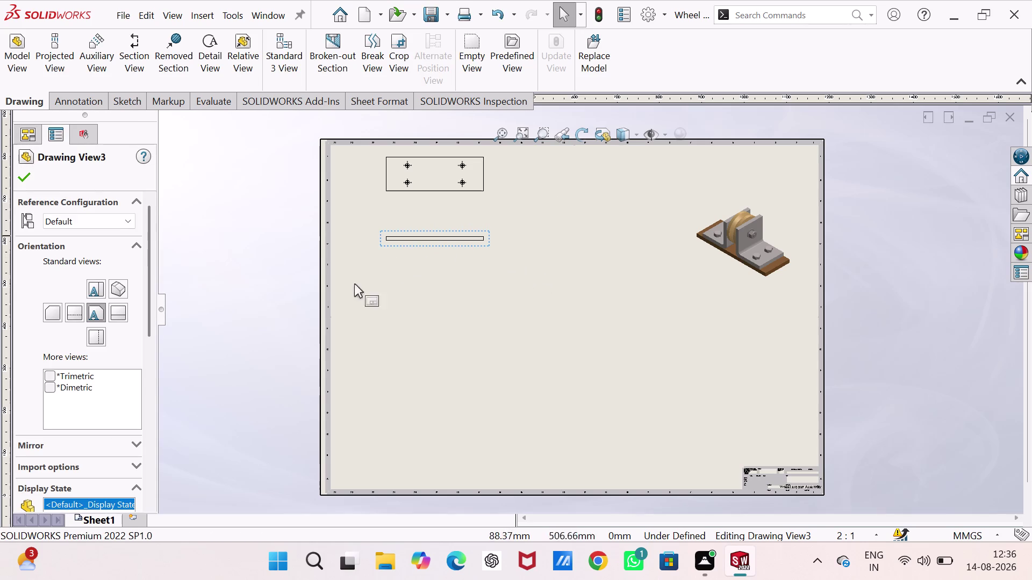
drag(148, 312, 170, 404)
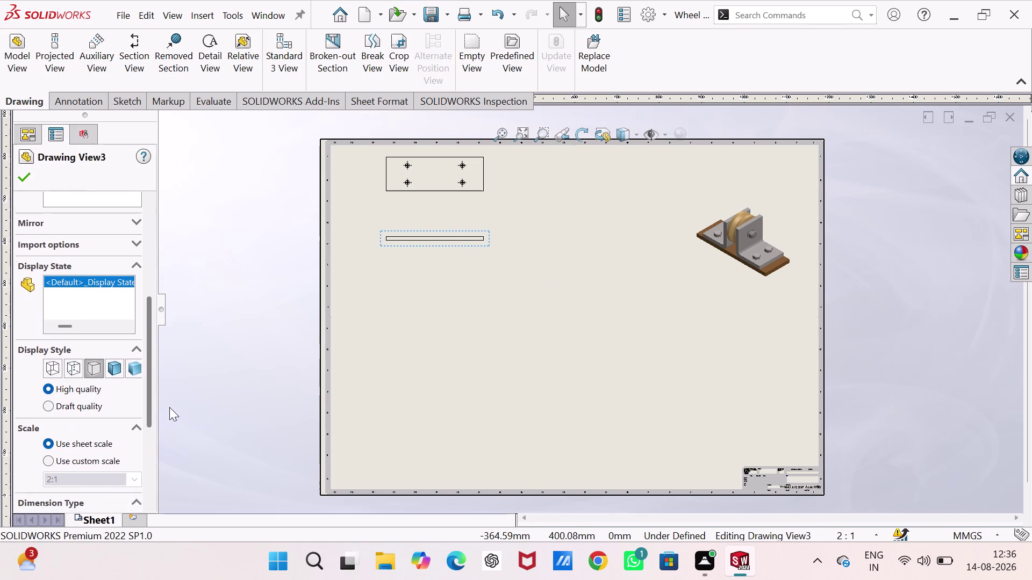
drag(169, 403, 169, 415)
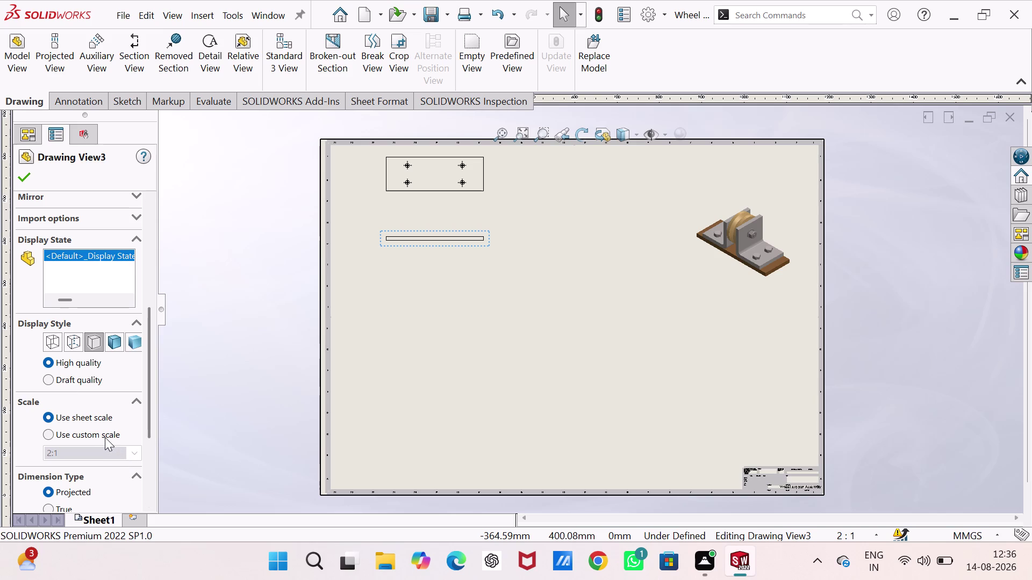
click(105, 438)
click(131, 451)
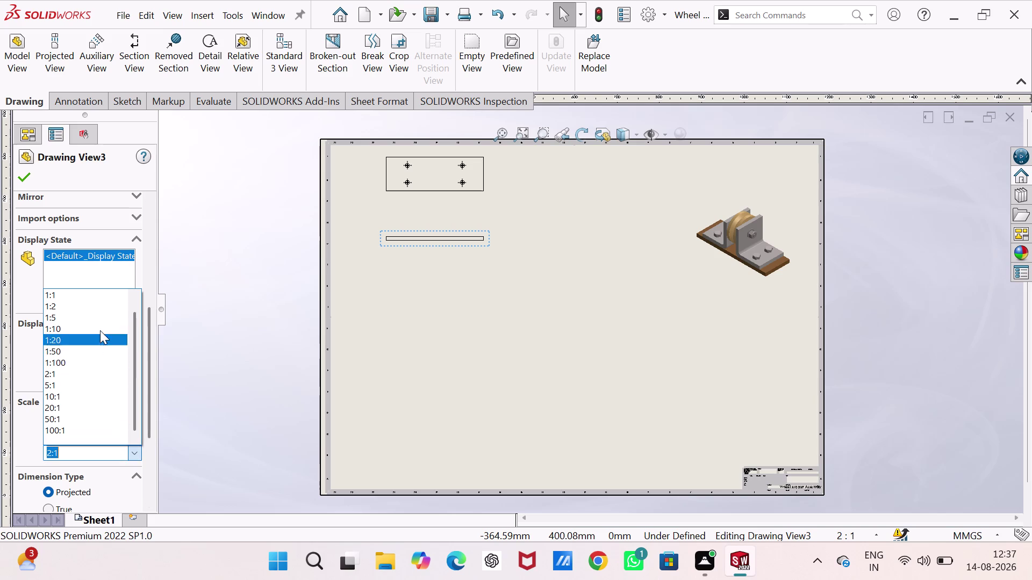
click(104, 295)
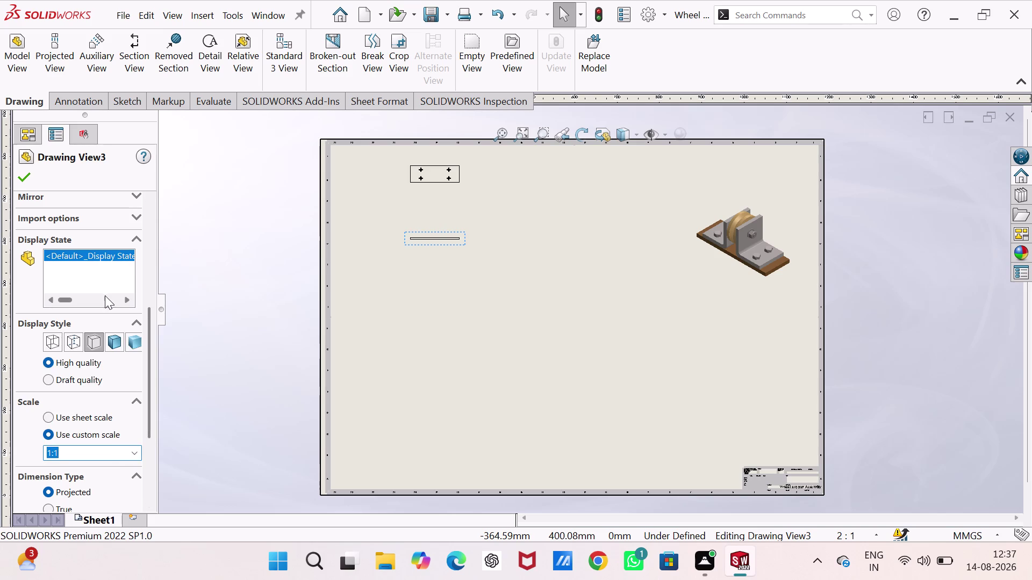
click(136, 455)
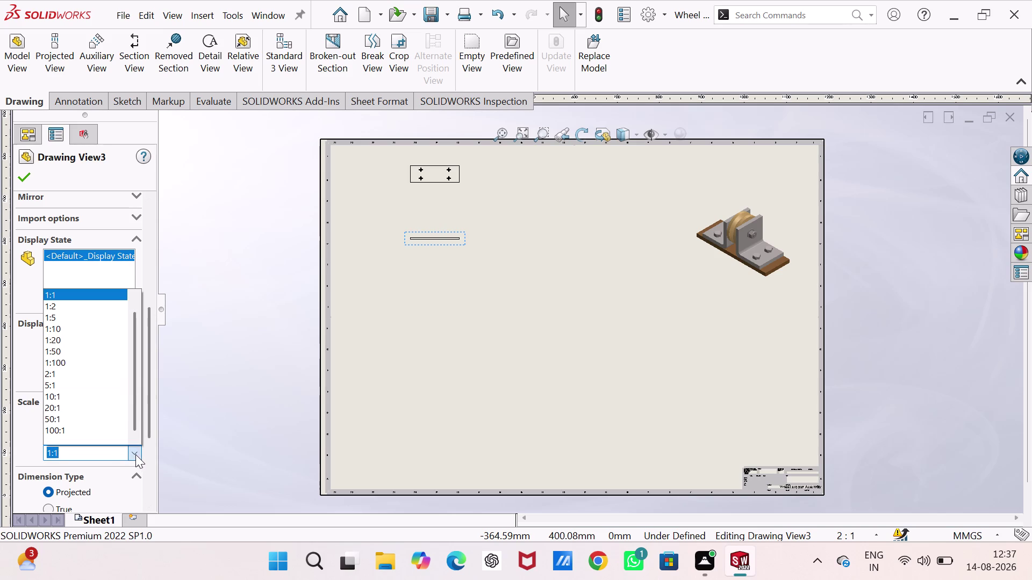
click(74, 389)
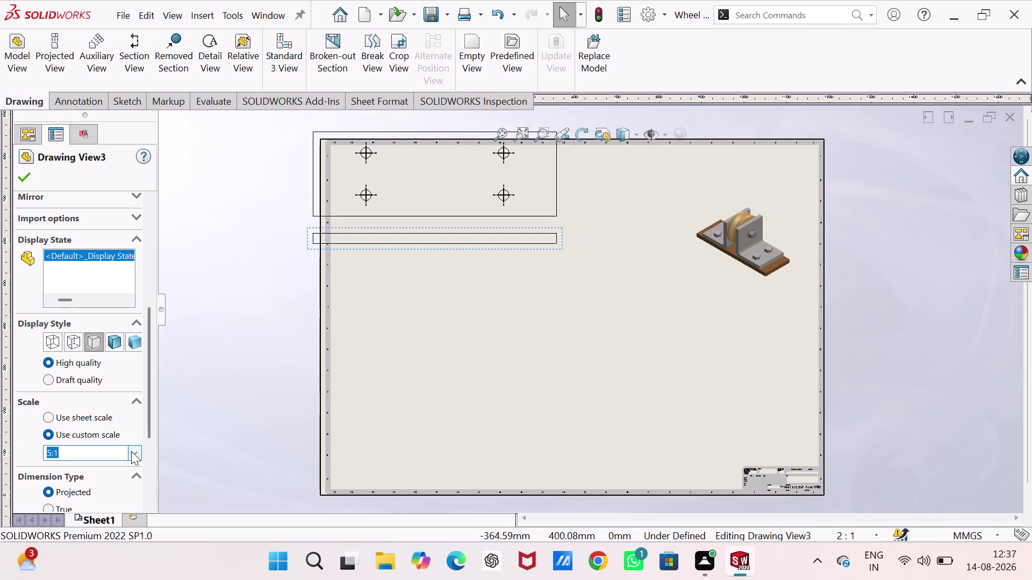
click(131, 452)
click(90, 374)
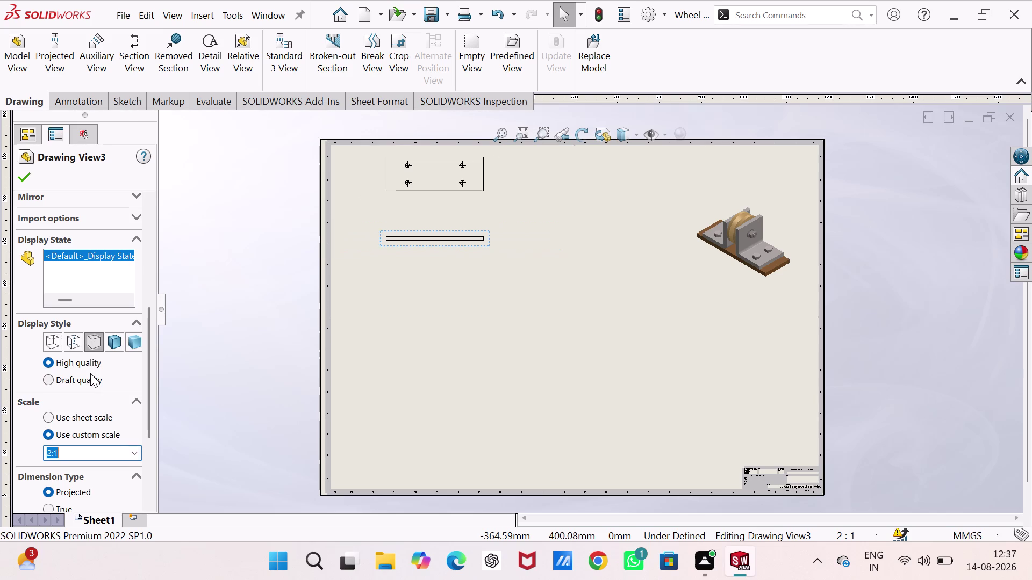
Shift the base views to the left.
click(21, 181)
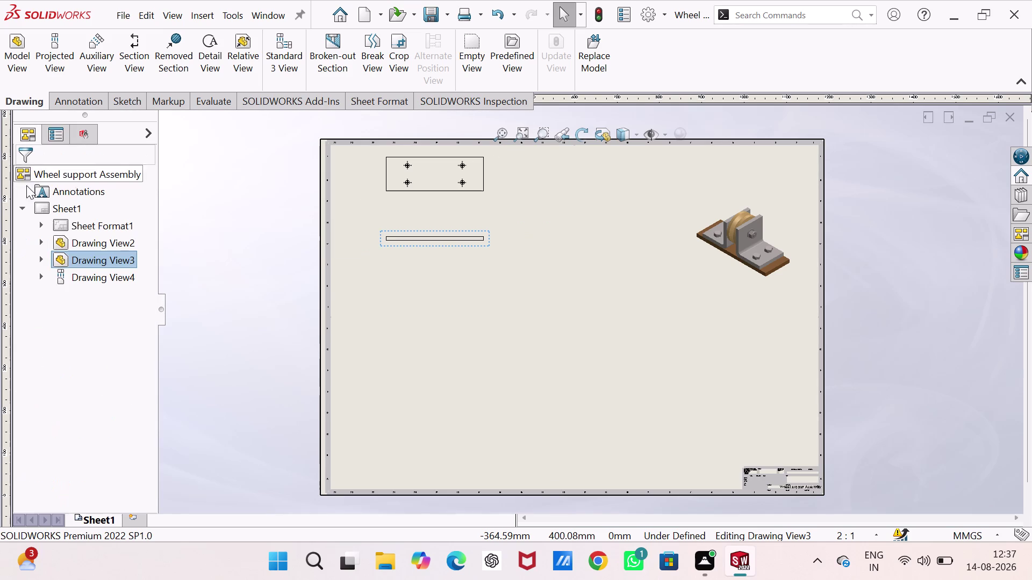
drag(425, 245, 412, 246)
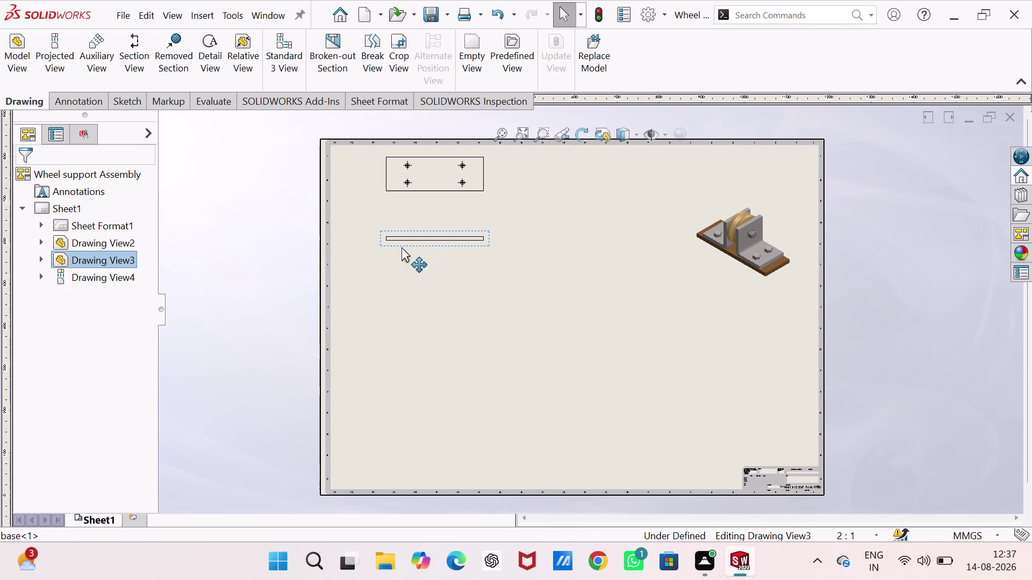
drag(412, 247, 380, 248)
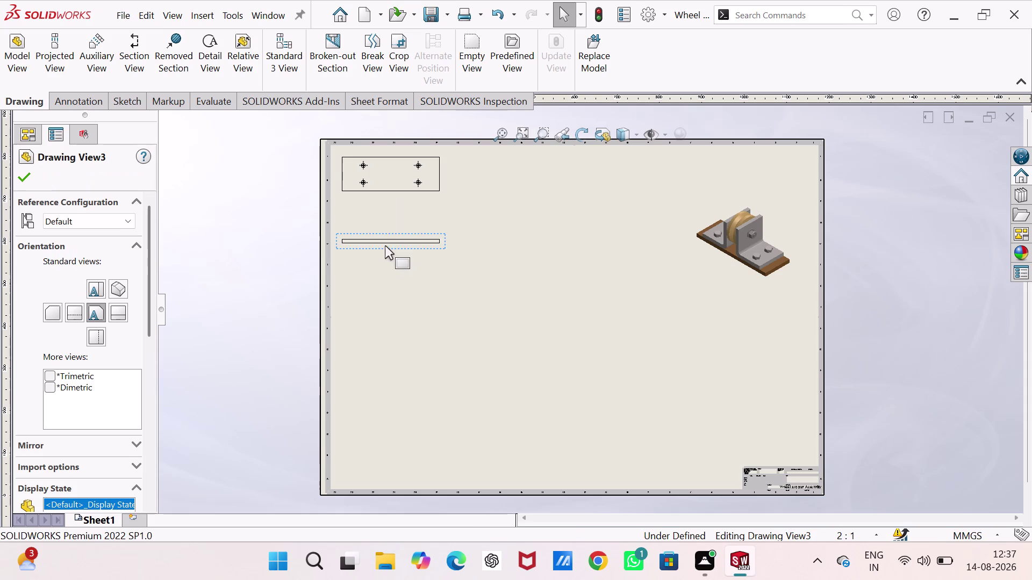
click(22, 177)
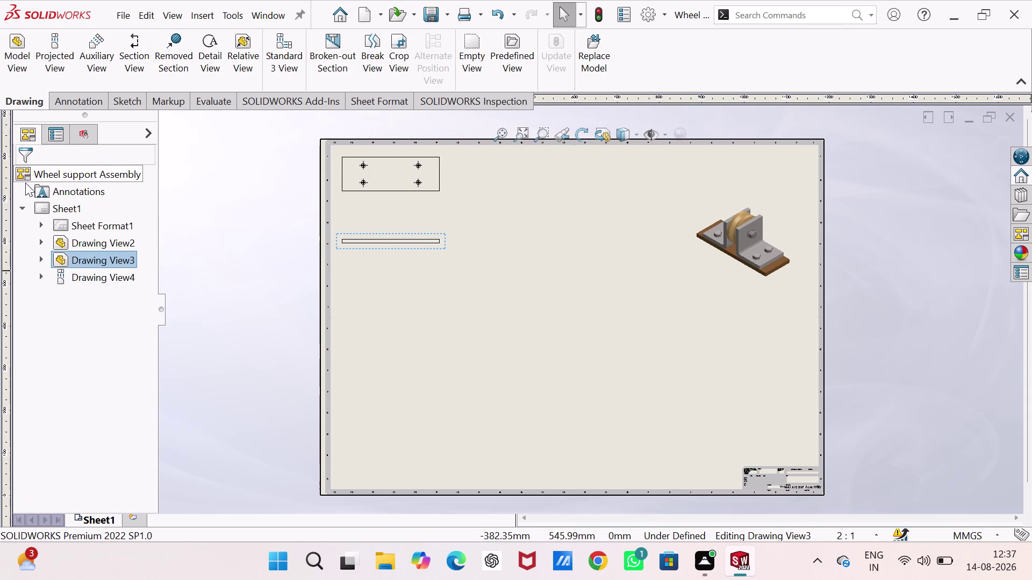
click(230, 282)
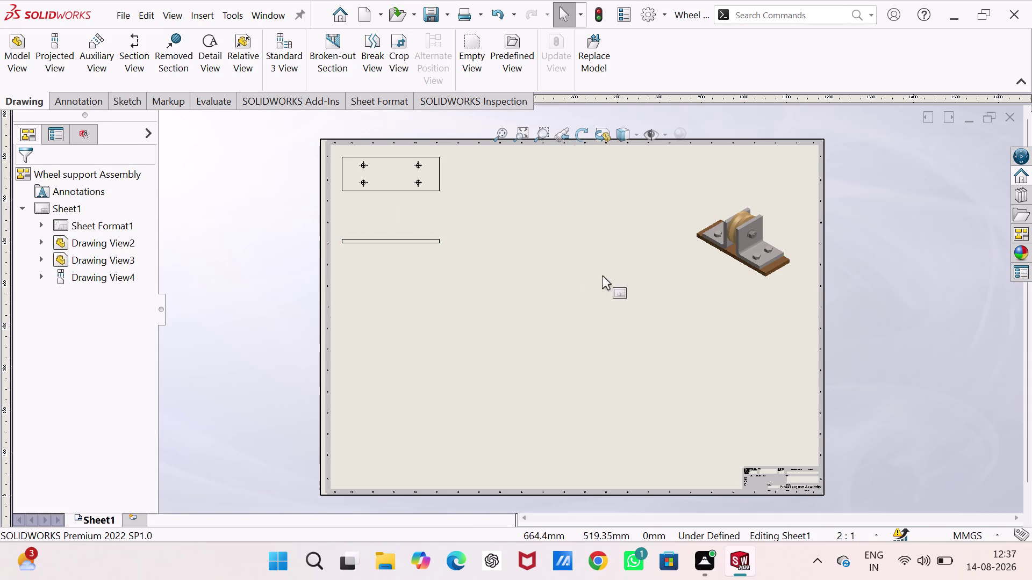
Line the thin edge view up directly beneath the top view.
click(607, 276)
click(445, 249)
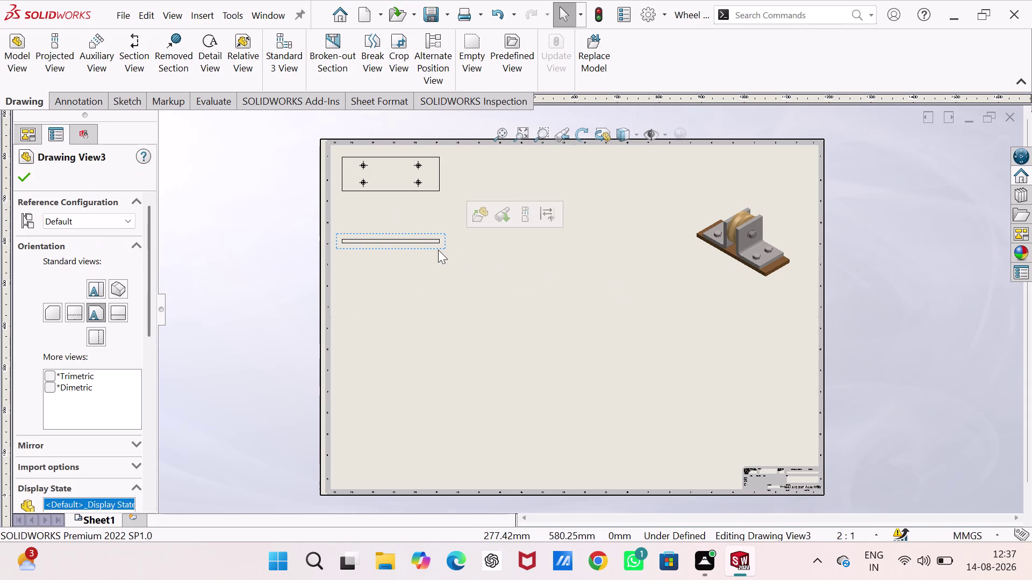
click(21, 177)
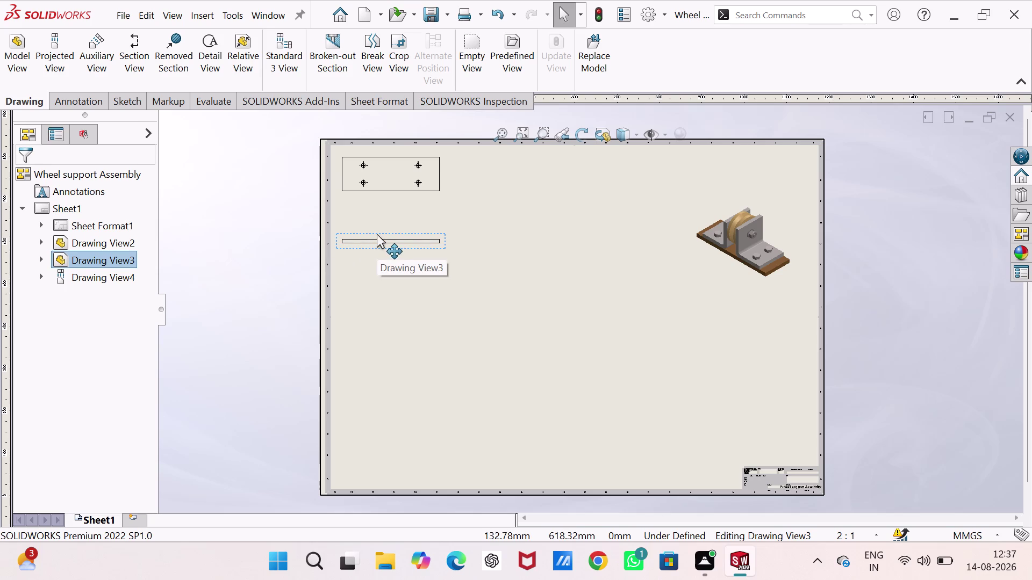
drag(376, 234, 385, 235)
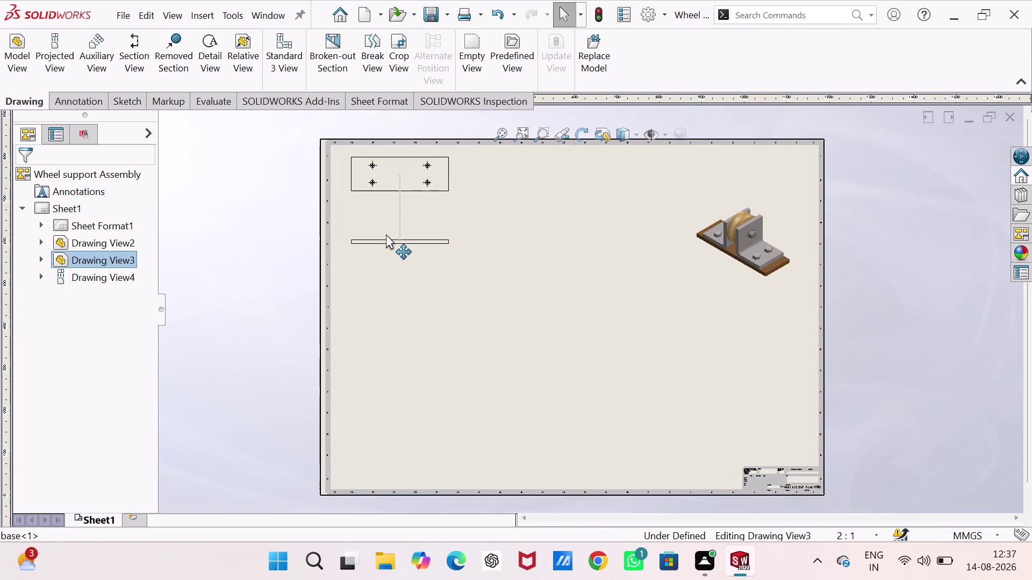
drag(386, 234, 390, 234)
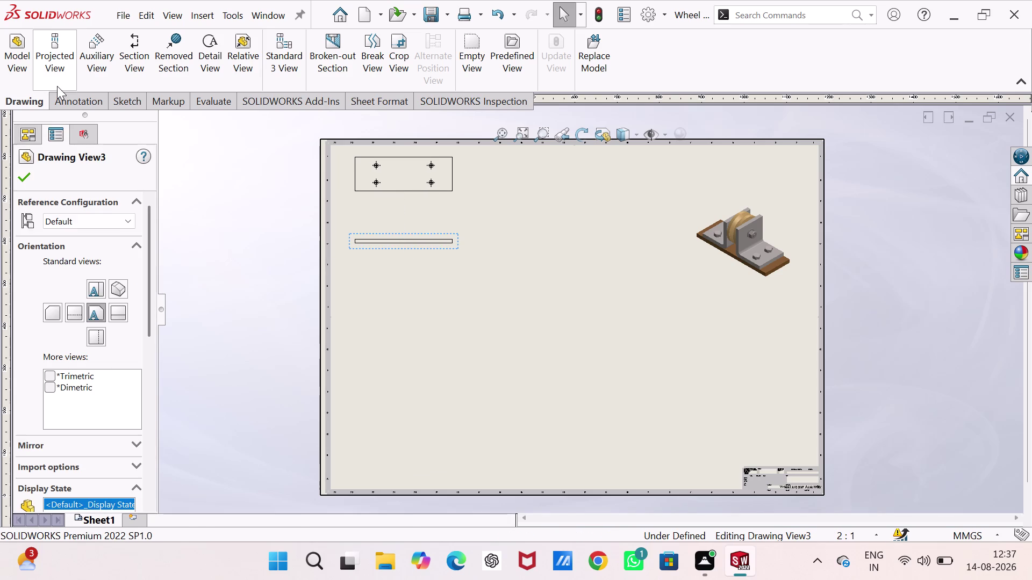
click(62, 103)
click(34, 55)
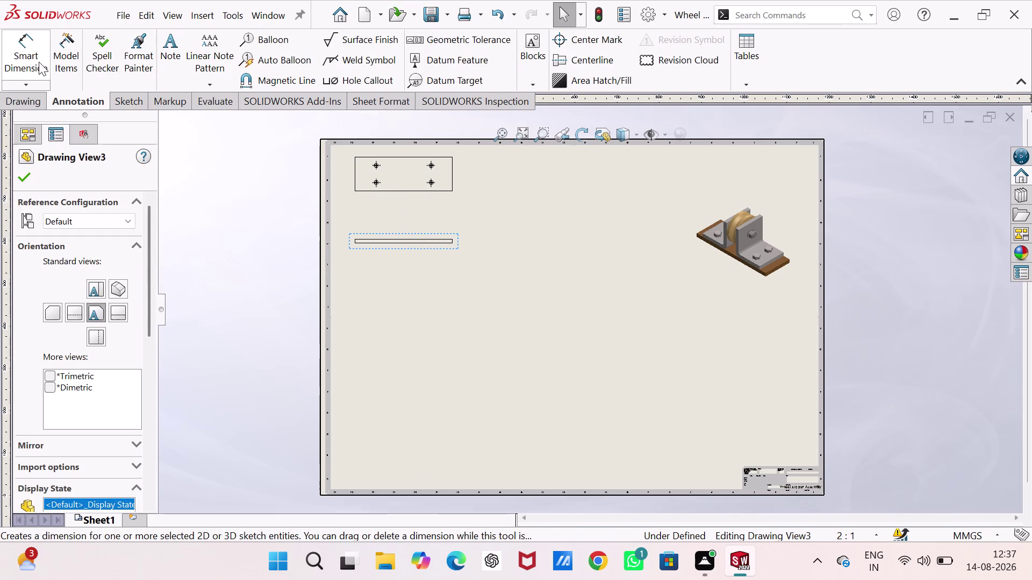
Add a 115 length dimension below the long edge and a 5 thickness at the end.
scroll(down, 3)
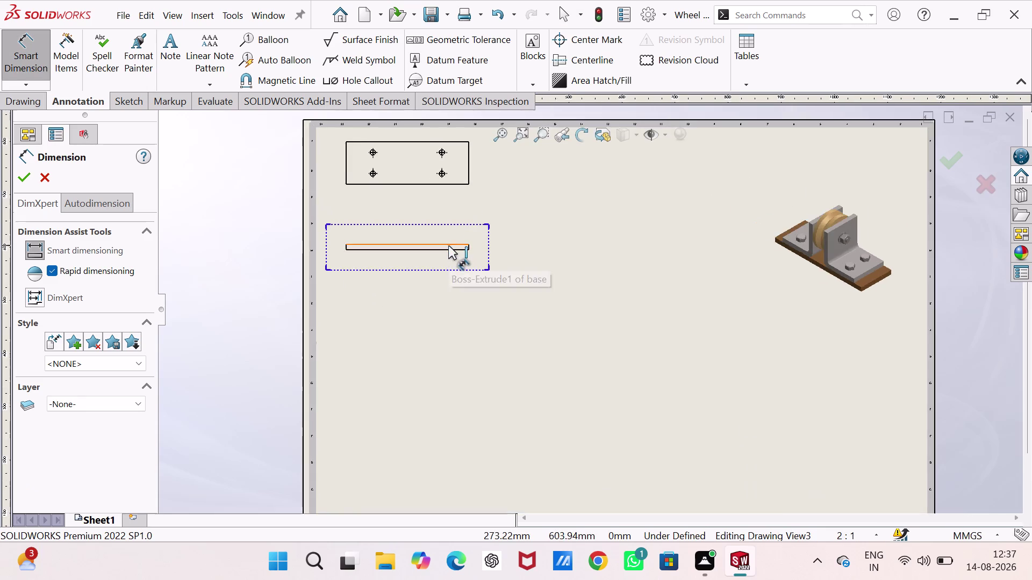
scroll(down, 3)
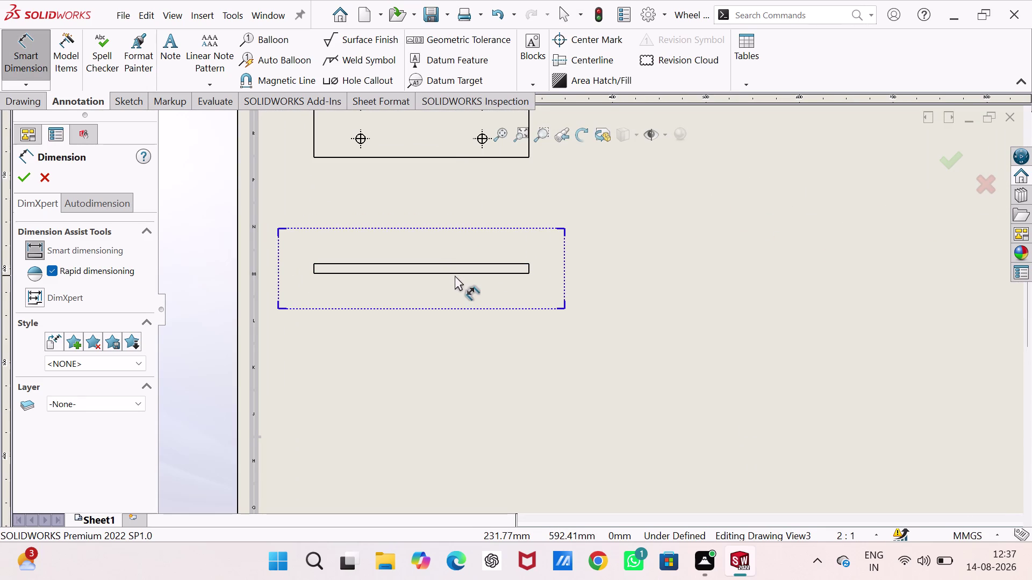
click(454, 274)
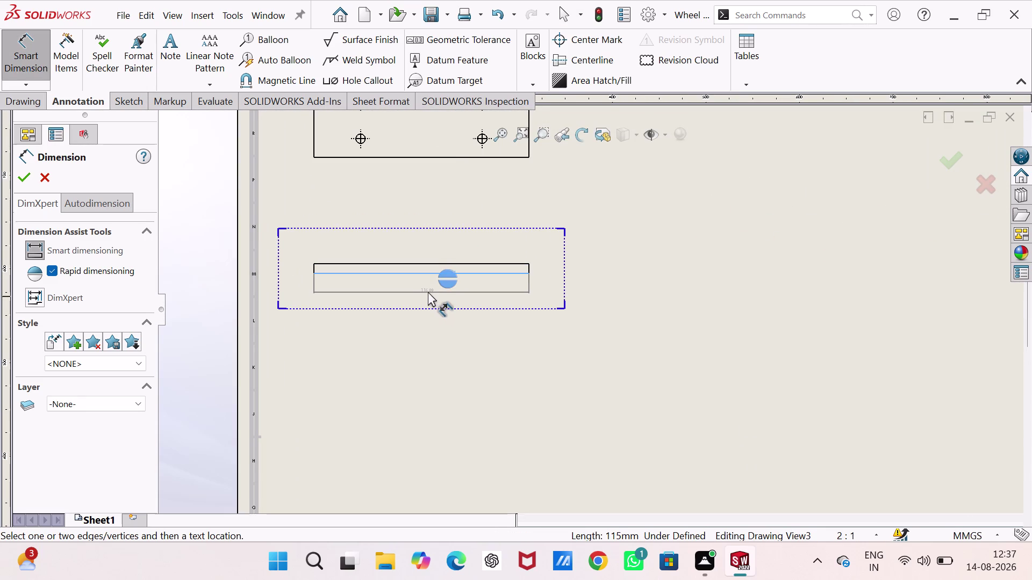
click(429, 290)
scroll(down, 3)
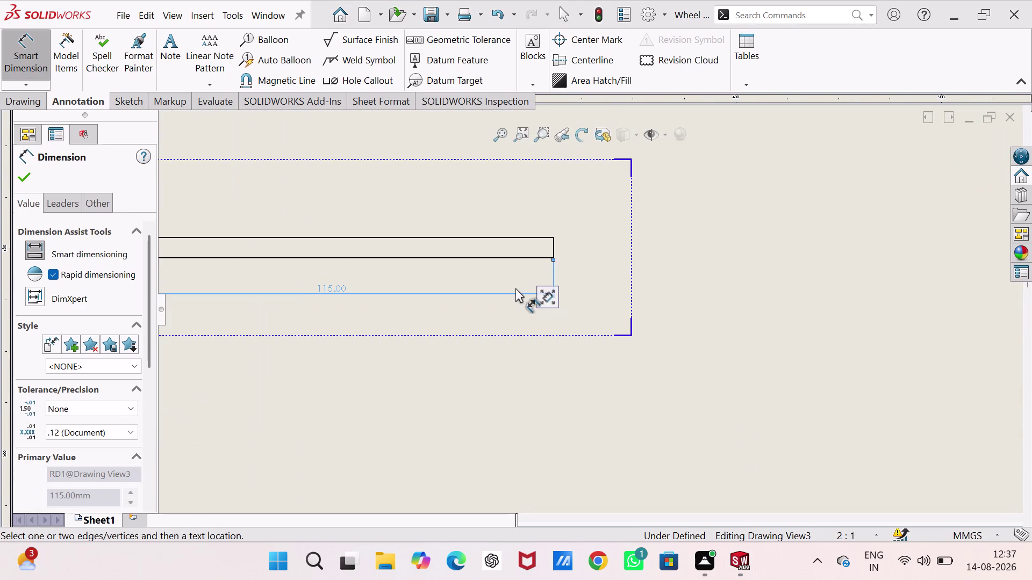
scroll(down, 3)
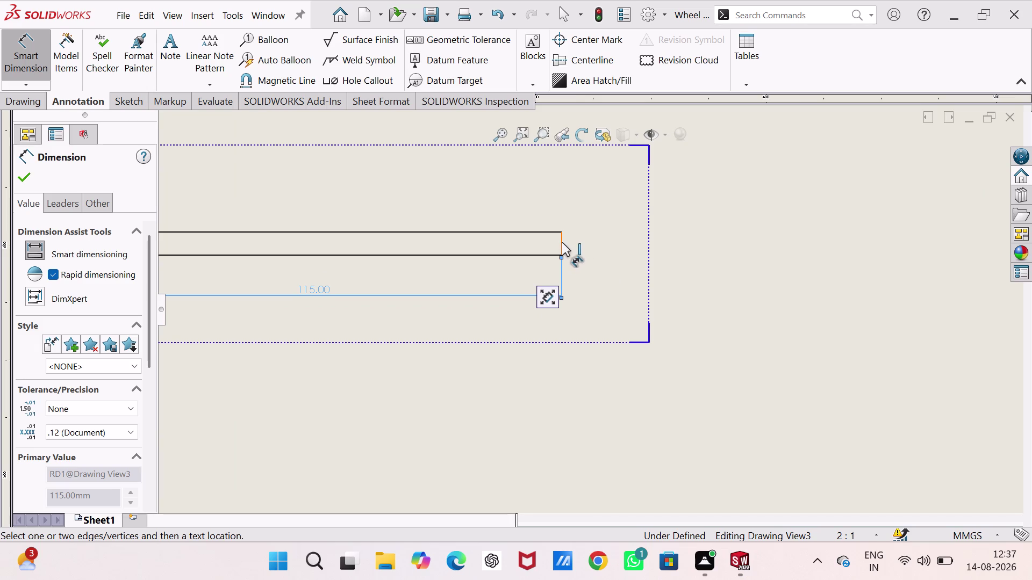
click(562, 242)
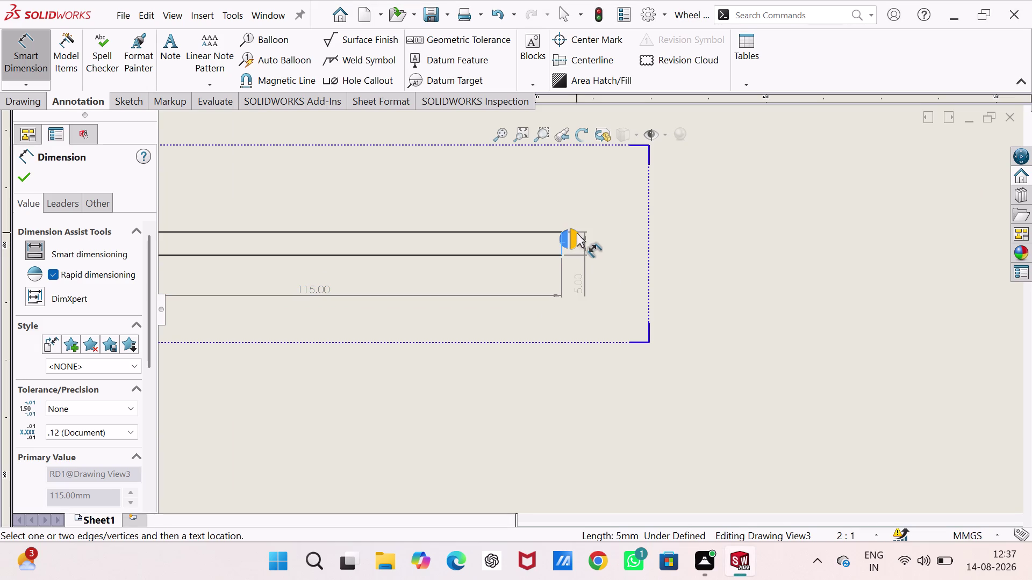
click(576, 233)
scroll(up, 3)
scroll(up, 3)
scroll(up, 3)
scroll(down, 3)
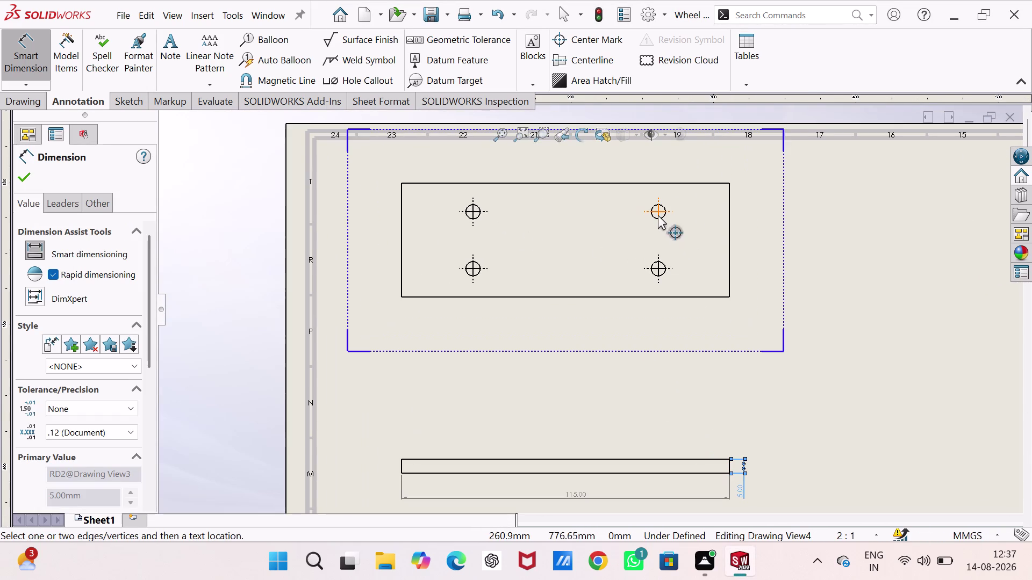
Add the 40 width, 115 length and 5 mm hole diameter dimensions to the base top view.
click(728, 238)
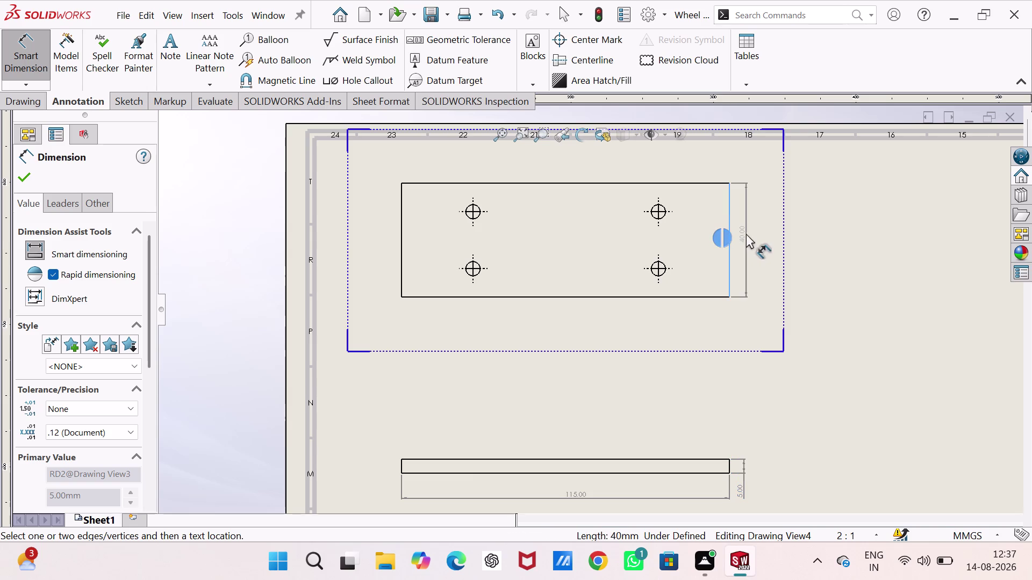
click(745, 234)
click(614, 296)
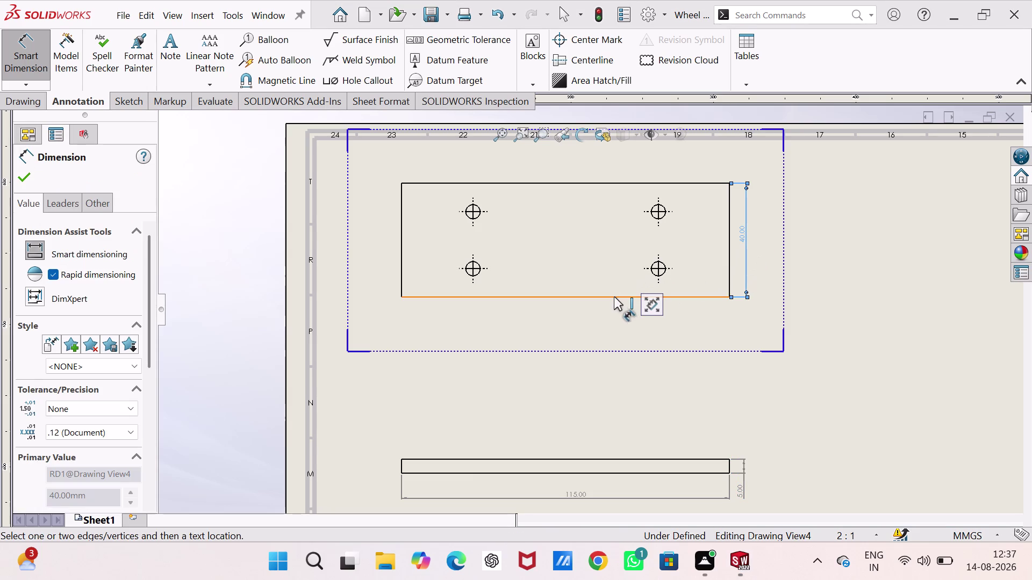
click(611, 315)
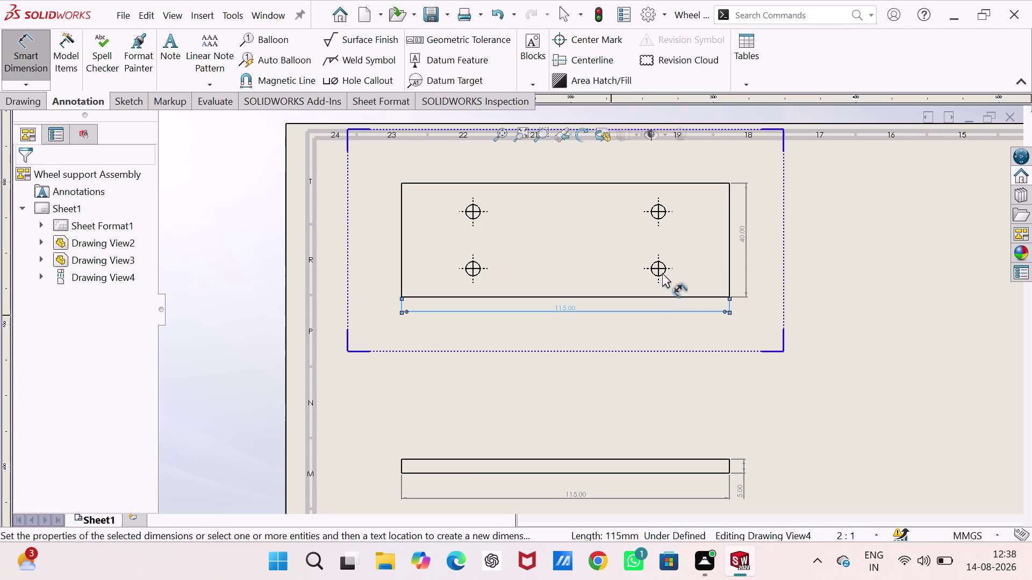
click(662, 273)
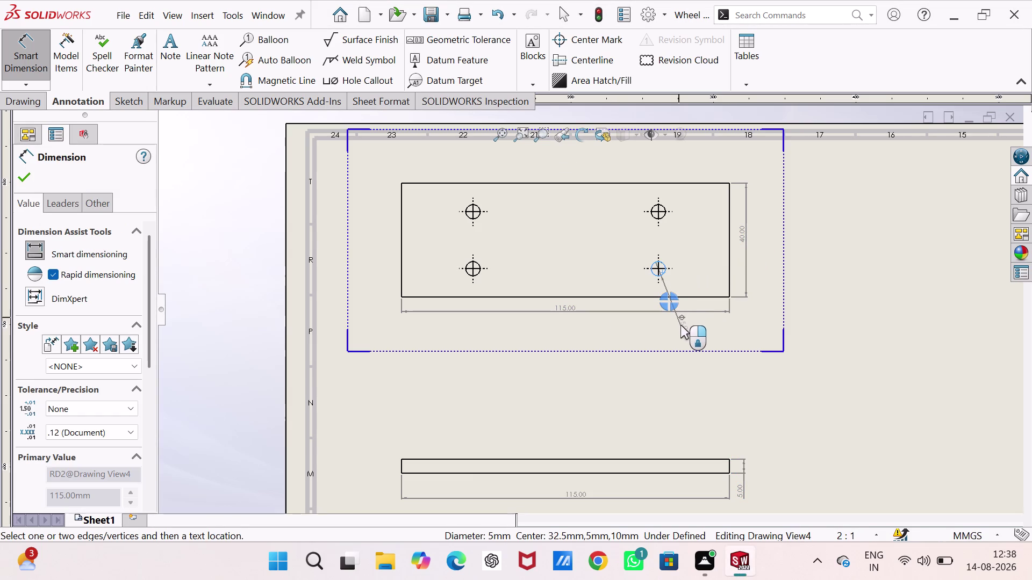
click(682, 325)
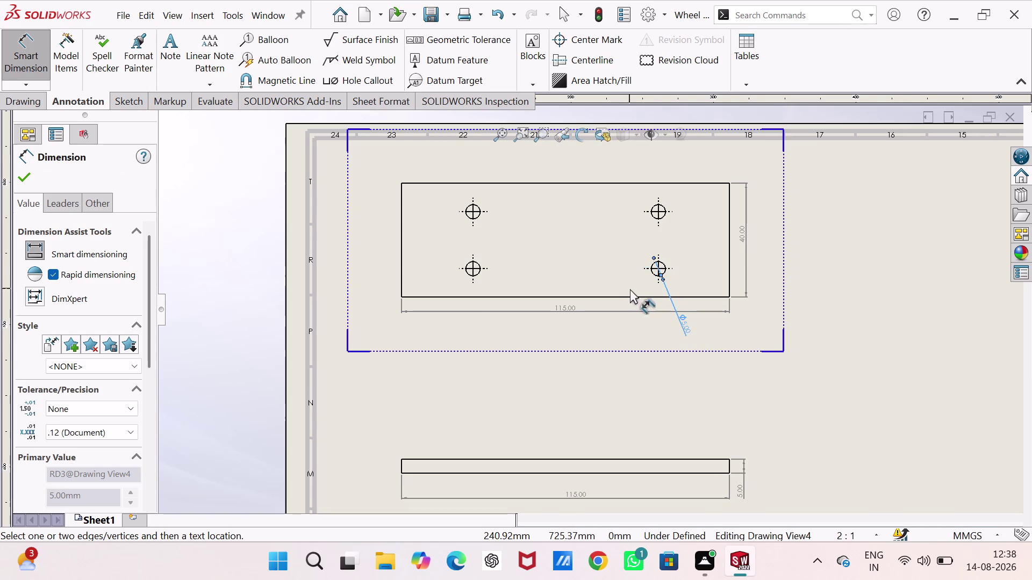
Try dimensioning the left hole spacing, cancelling the unwanted hole-to-hole and 180° angle previews.
scroll(up, 3)
scroll(up, 3)
scroll(up, 3)
scroll(down, 3)
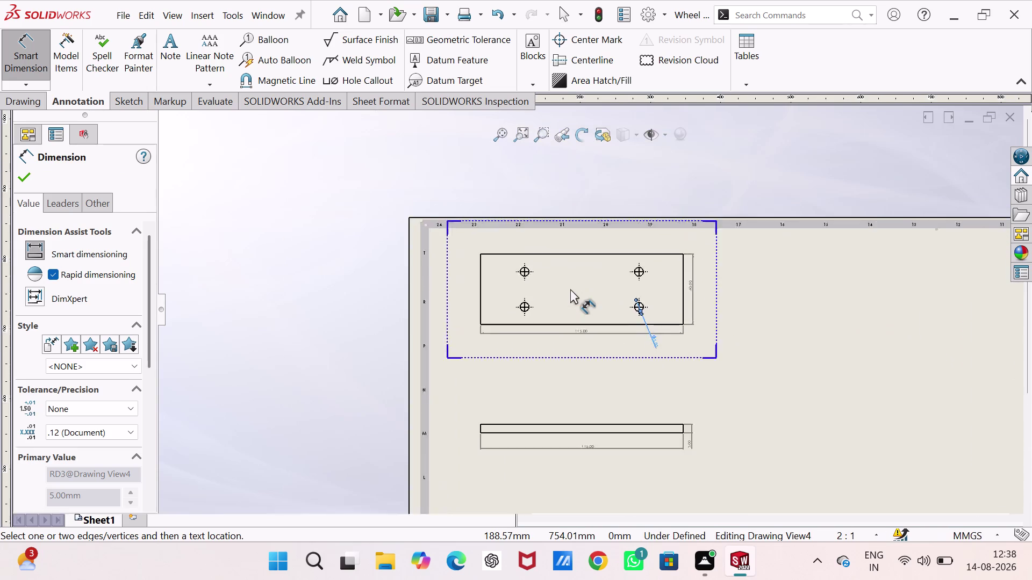
scroll(down, 3)
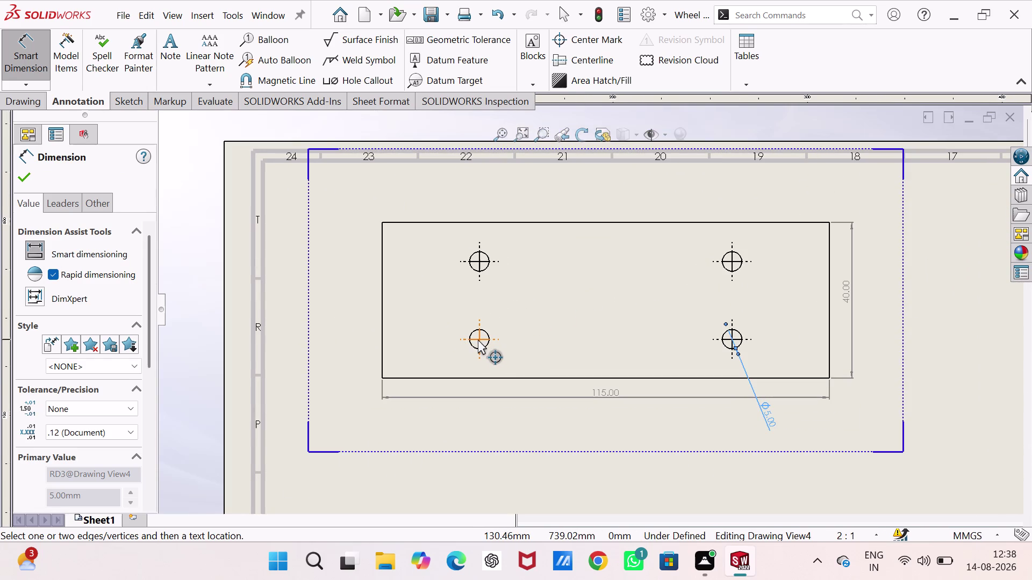
click(481, 339)
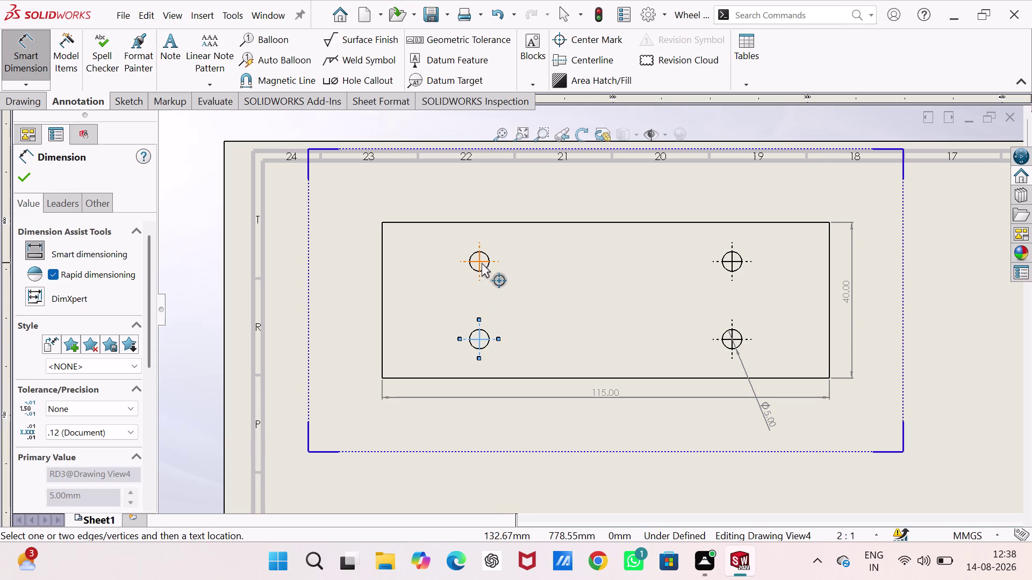
click(478, 262)
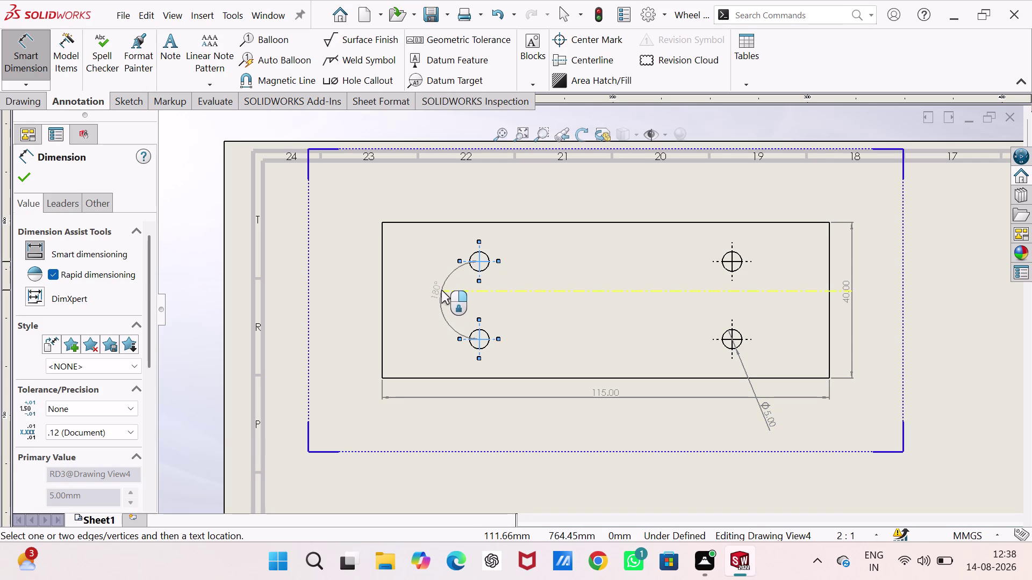
key(Escape)
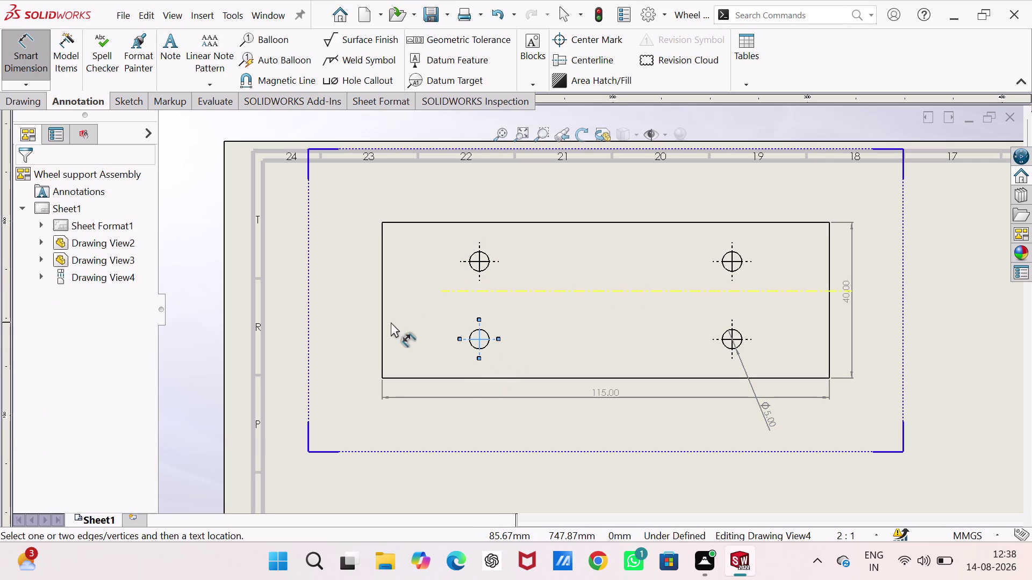
key(Escape)
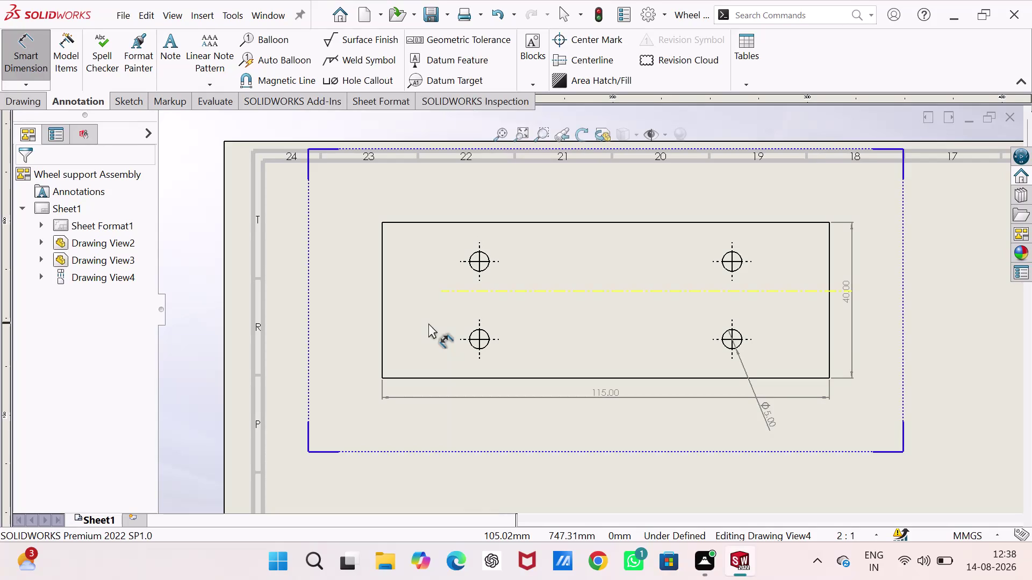
click(477, 357)
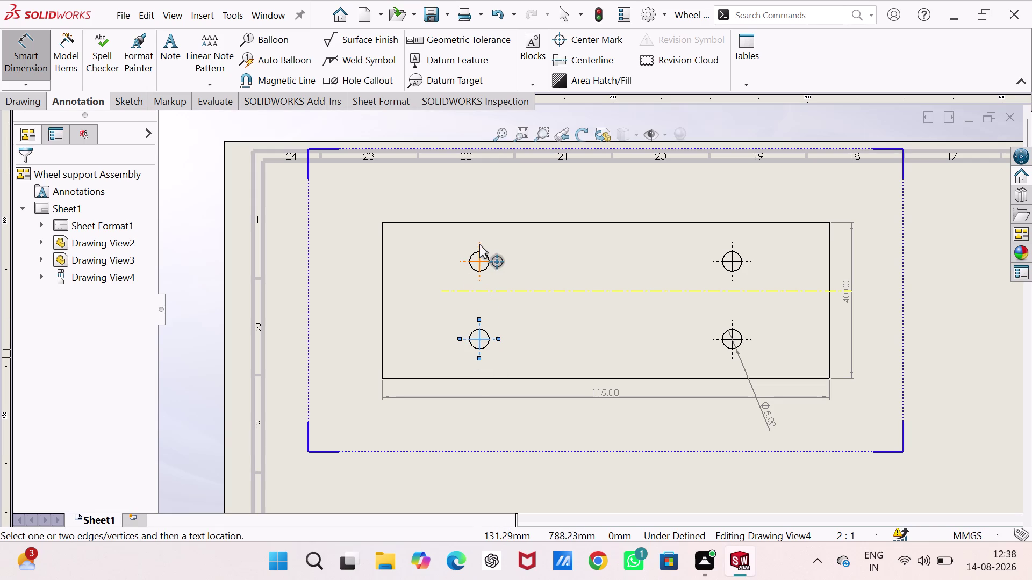
click(479, 243)
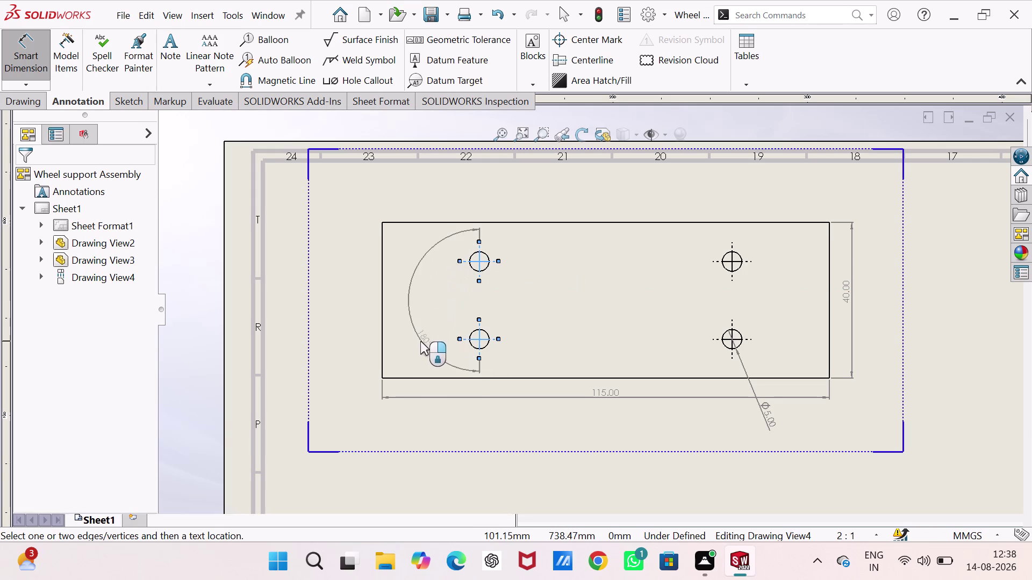
key(Escape)
scroll(down, 3)
scroll(down, 3)
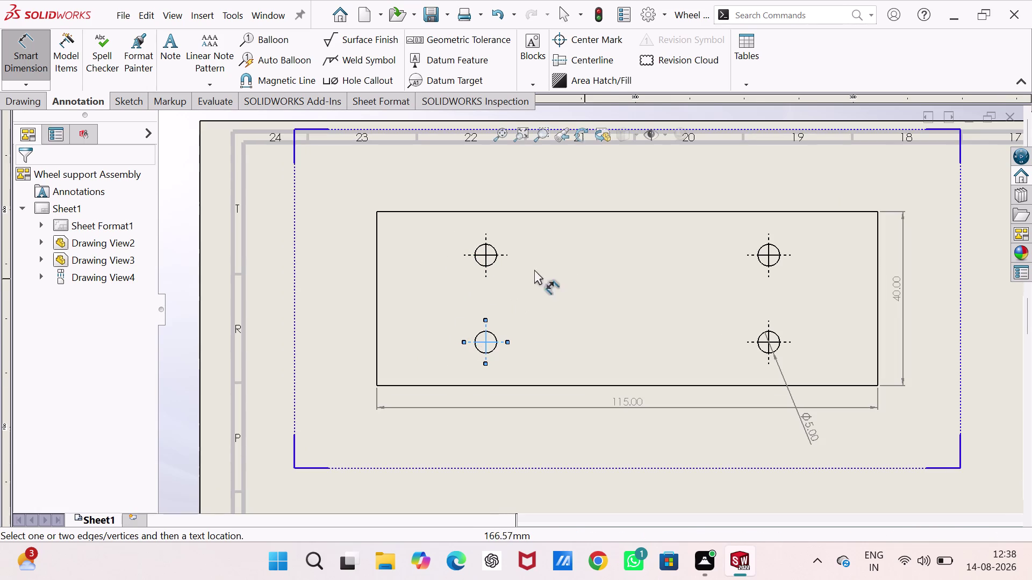
scroll(down, 3)
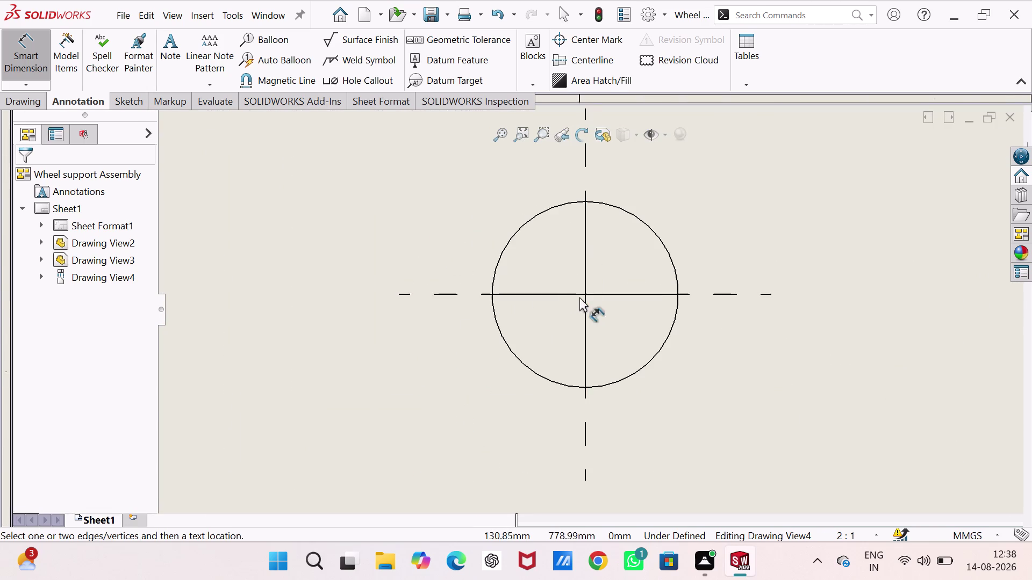
click(585, 294)
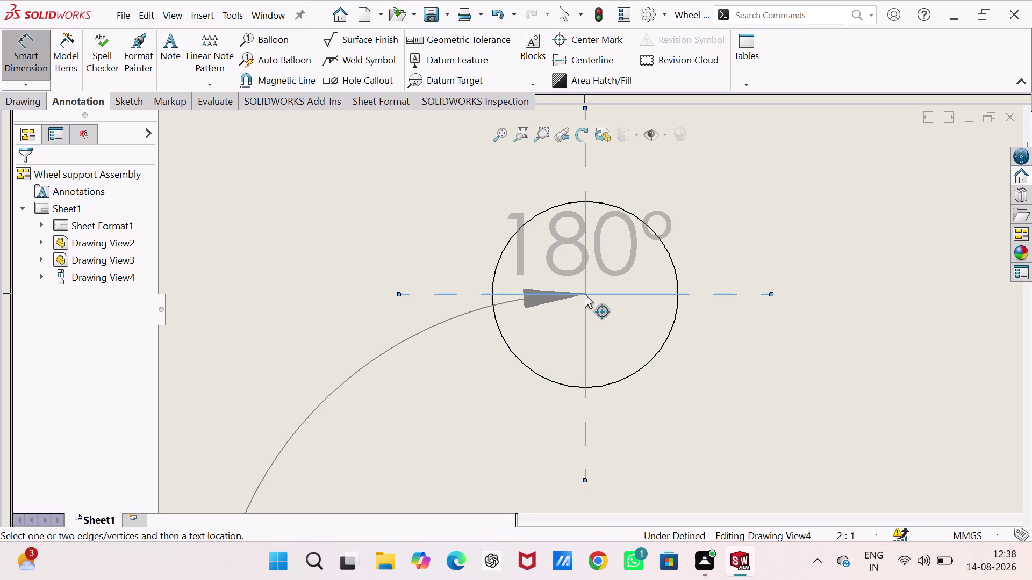
key(Escape)
key(Escape)
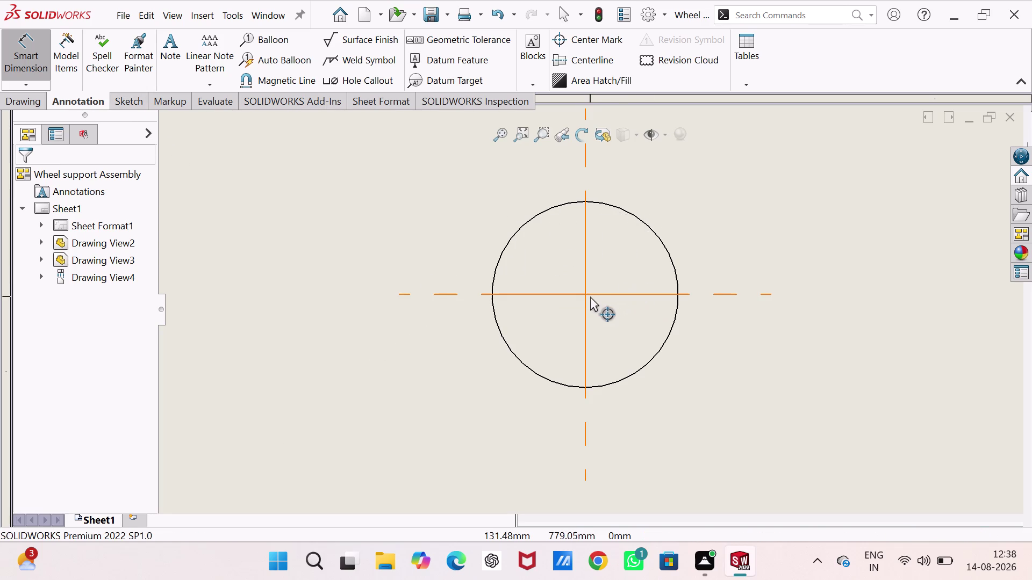
Place the 65.00 dimension between the upper-left and upper-right hole centres above the base.
click(585, 294)
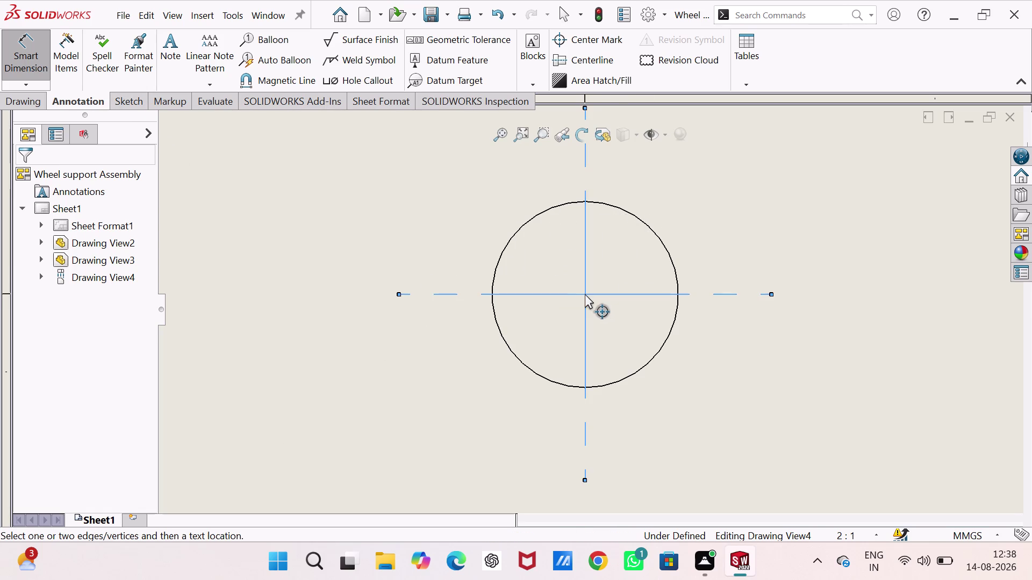
scroll(up, 3)
scroll(up, 3)
scroll(up, 3)
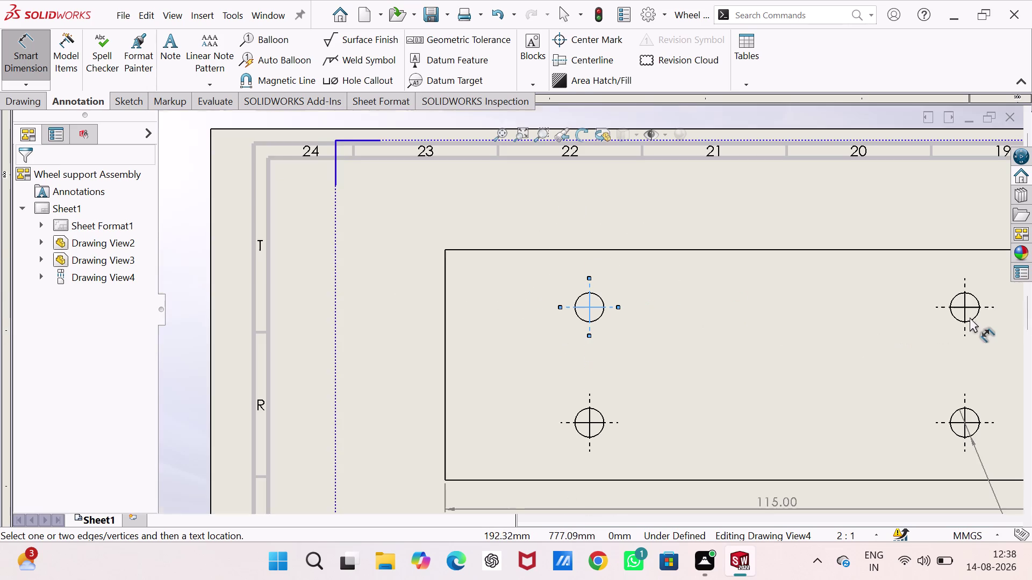
scroll(down, 3)
scroll(down, 3)
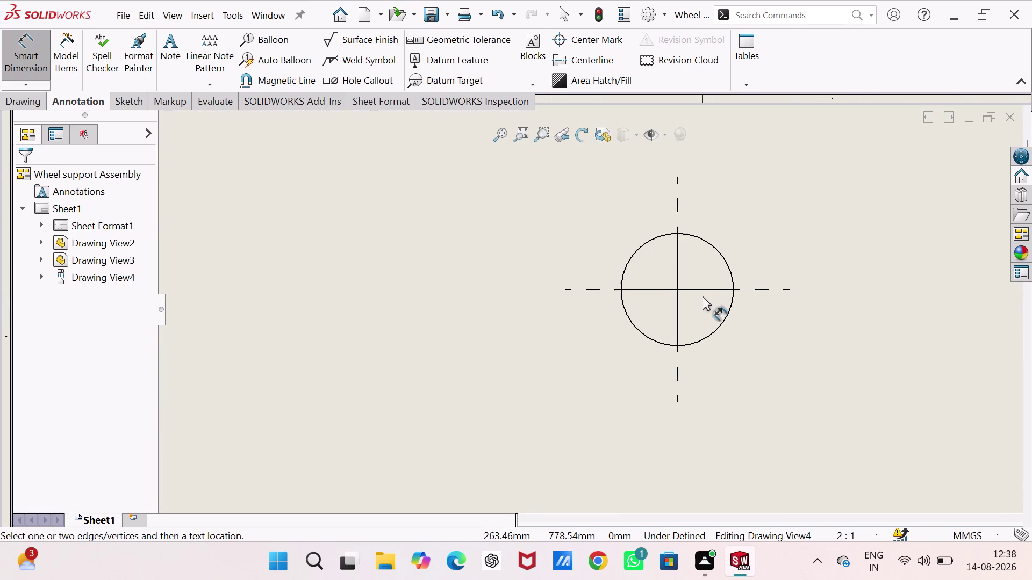
scroll(down, 3)
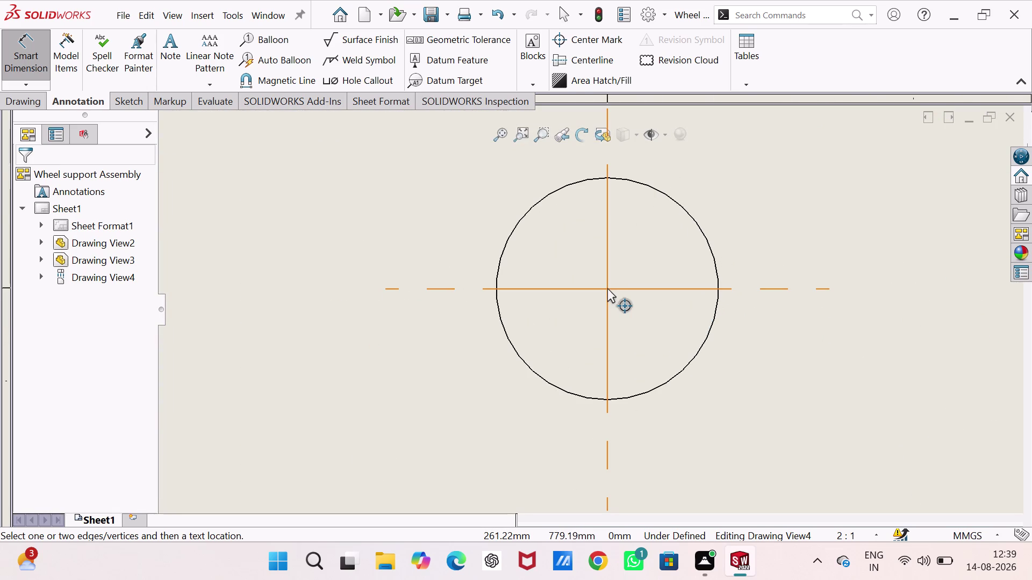
click(607, 288)
scroll(up, 3)
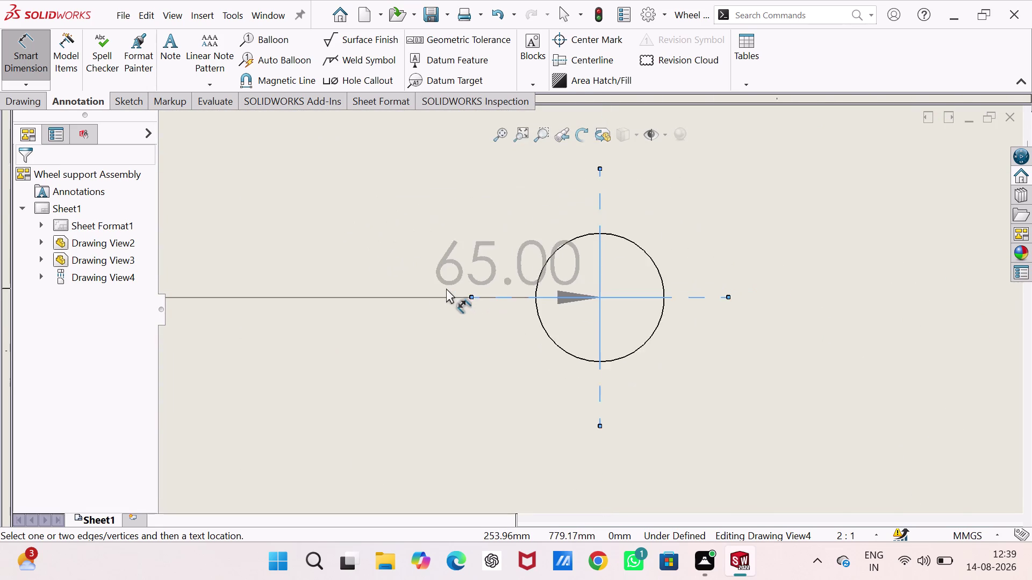
scroll(up, 3)
click(465, 244)
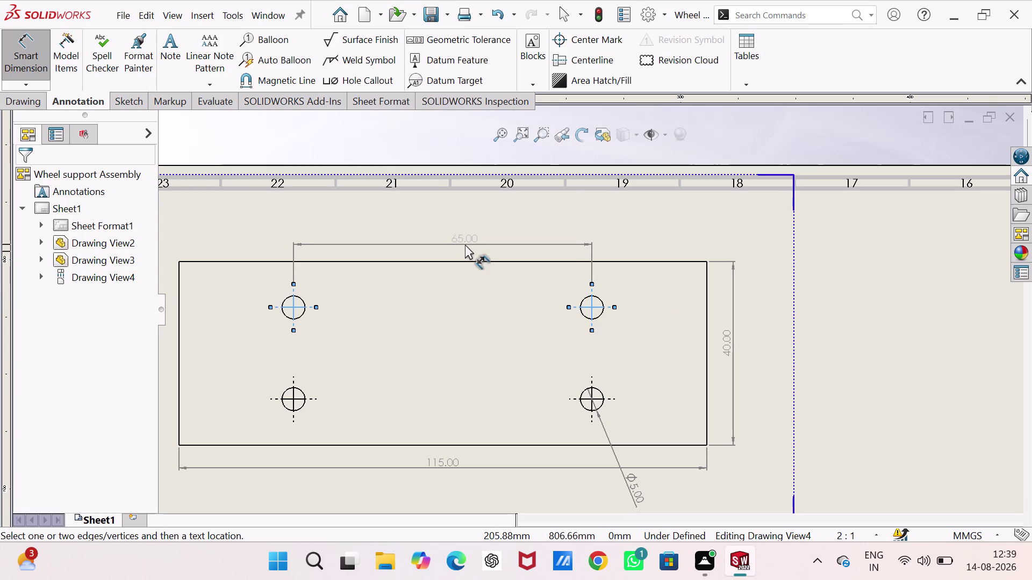
scroll(down, 3)
scroll(down, 3)
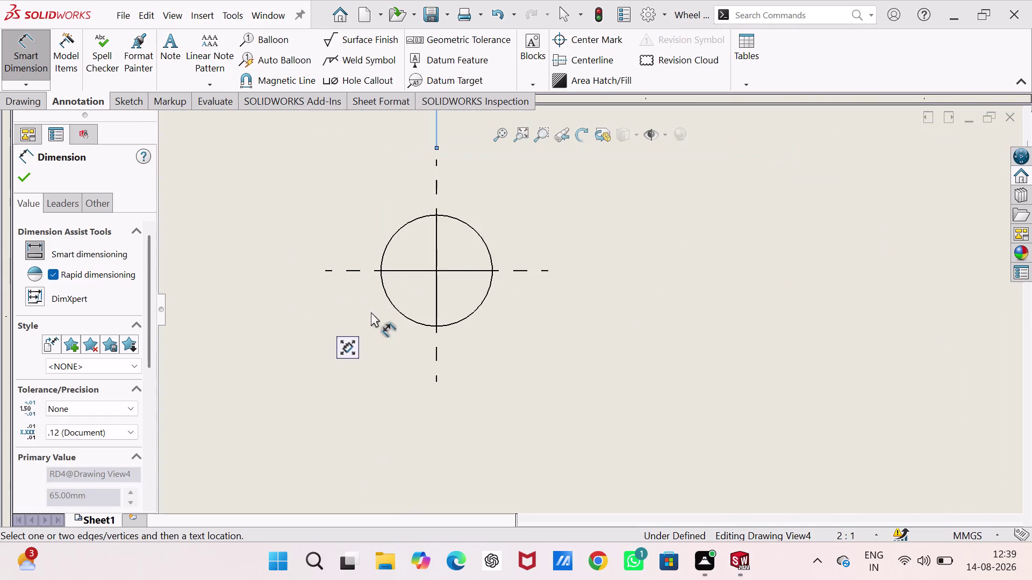
scroll(down, 3)
scroll(down, 3)
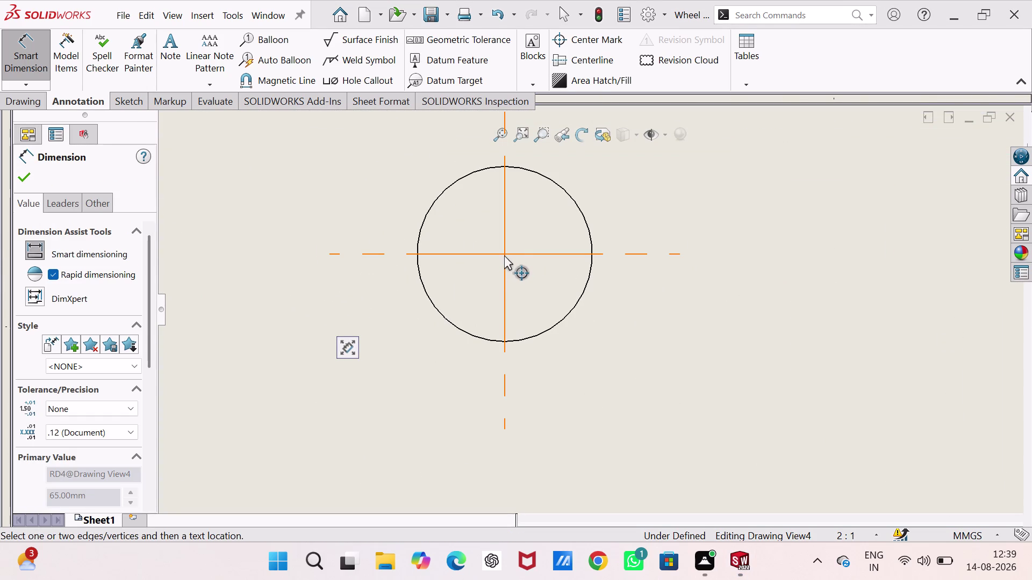
Pick two more hole centres and cancel the unwanted 180° angle dimension.
click(504, 254)
scroll(up, 3)
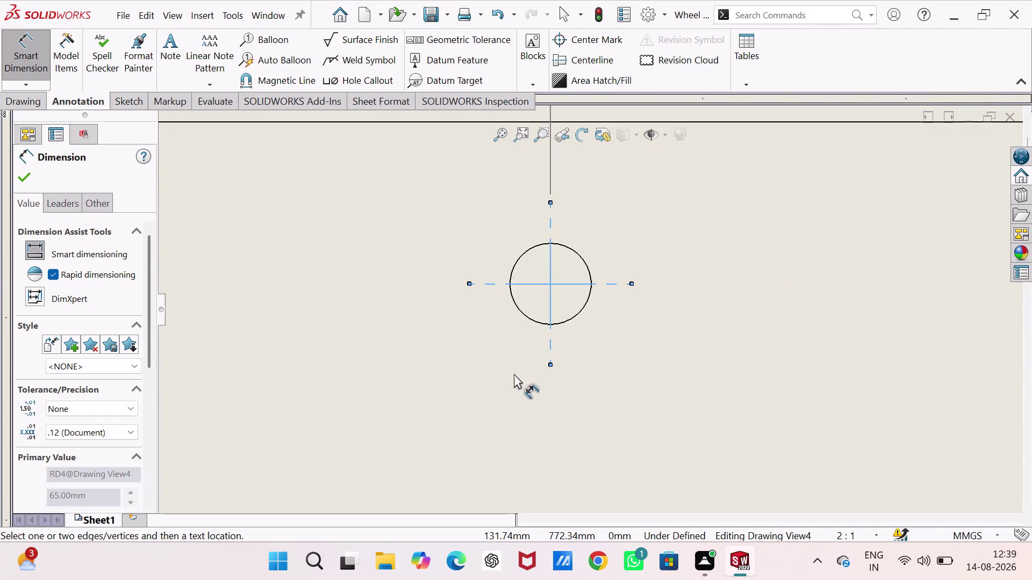
scroll(up, 3)
scroll(up, 3)
scroll(down, 3)
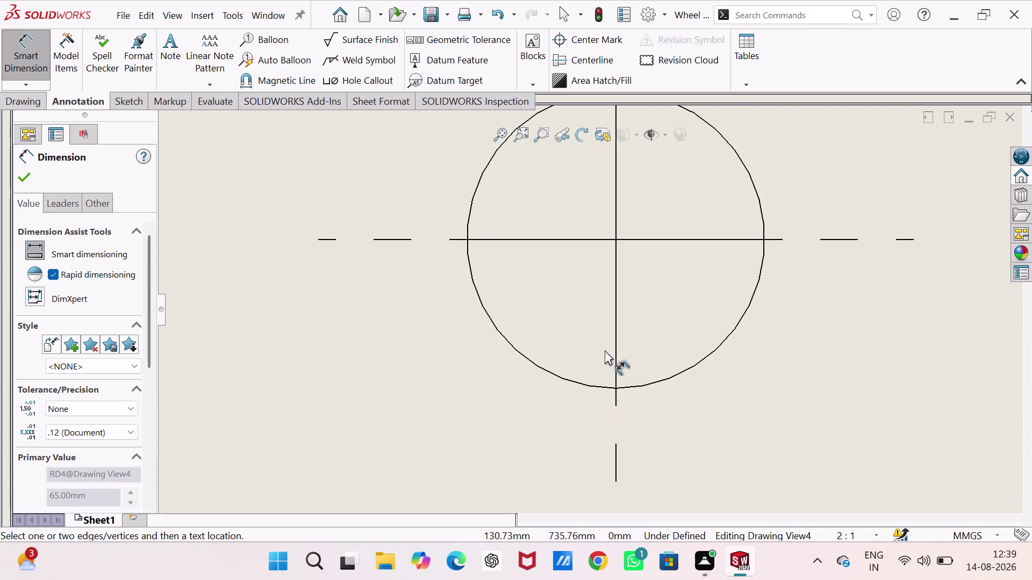
scroll(down, 3)
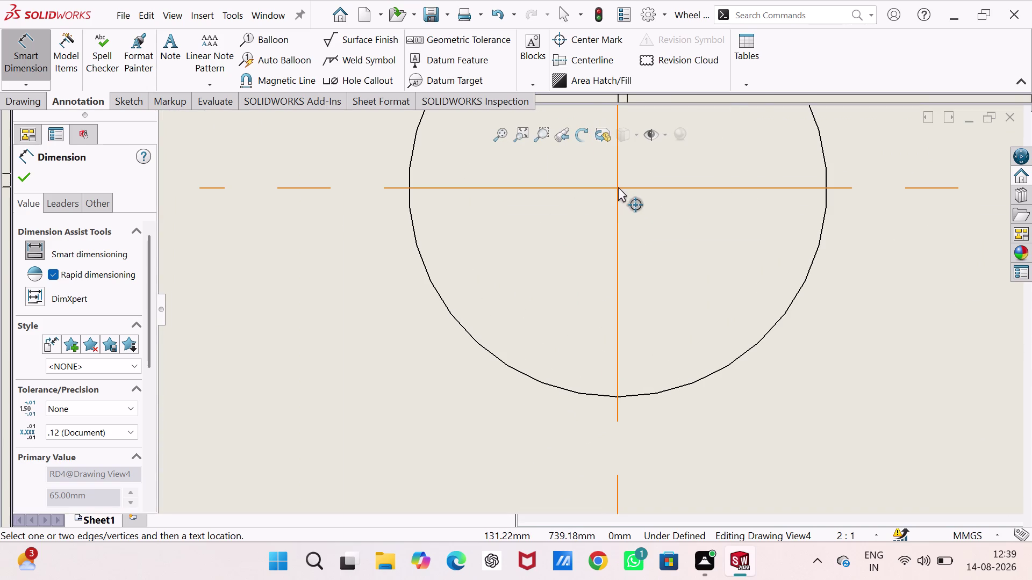
click(618, 189)
scroll(up, 3)
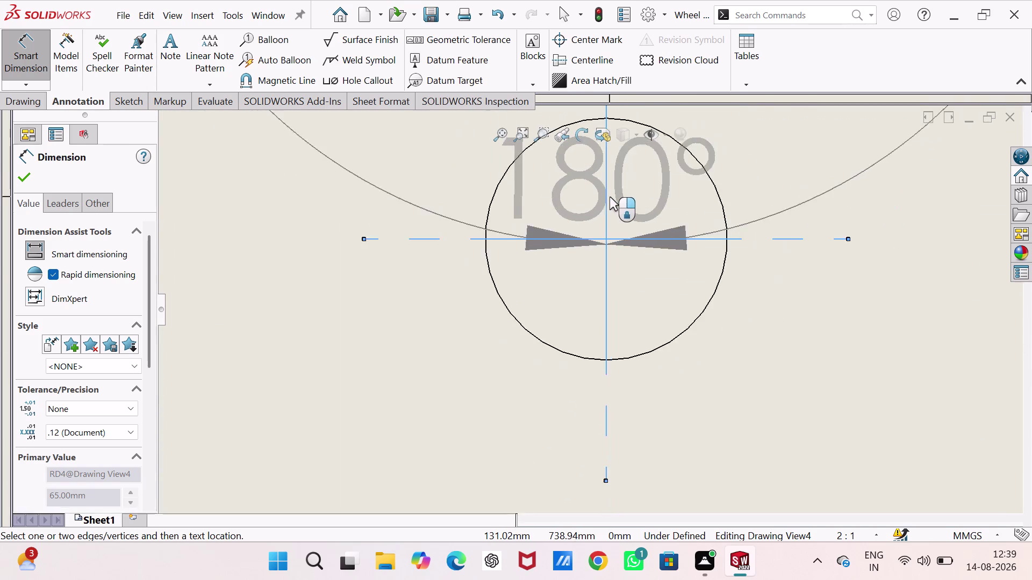
scroll(up, 3)
key(Escape)
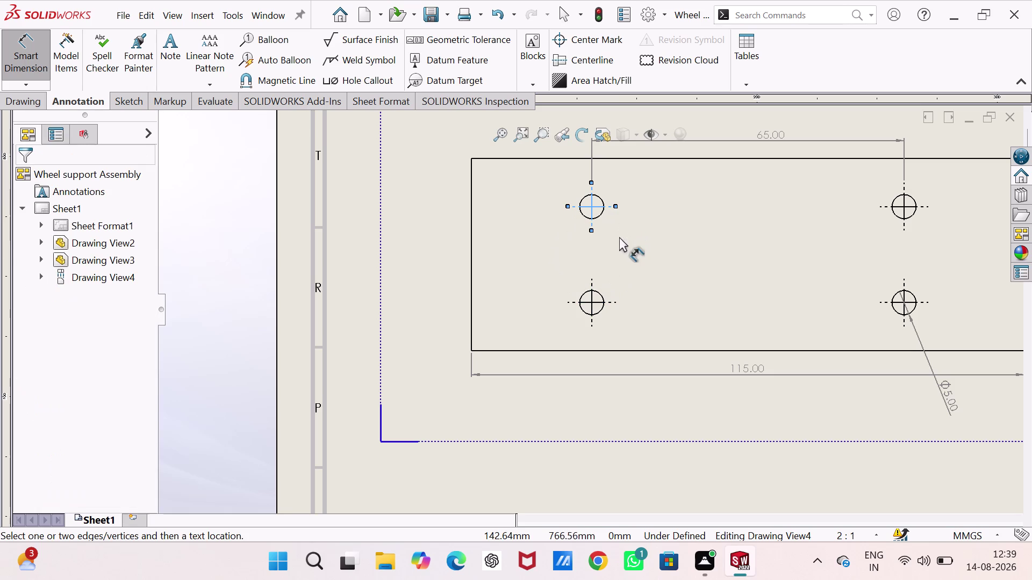
scroll(down, 3)
scroll(down, 3)
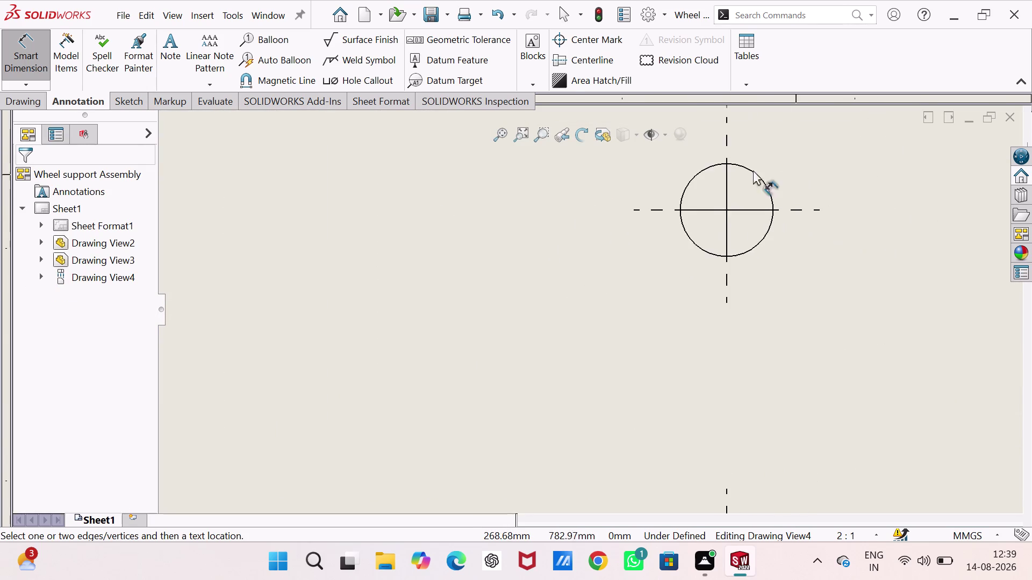
key(Escape)
Pick the upper-right and lower-right hole centres, discard the 180° angle preview, and stop dimensioning.
click(726, 208)
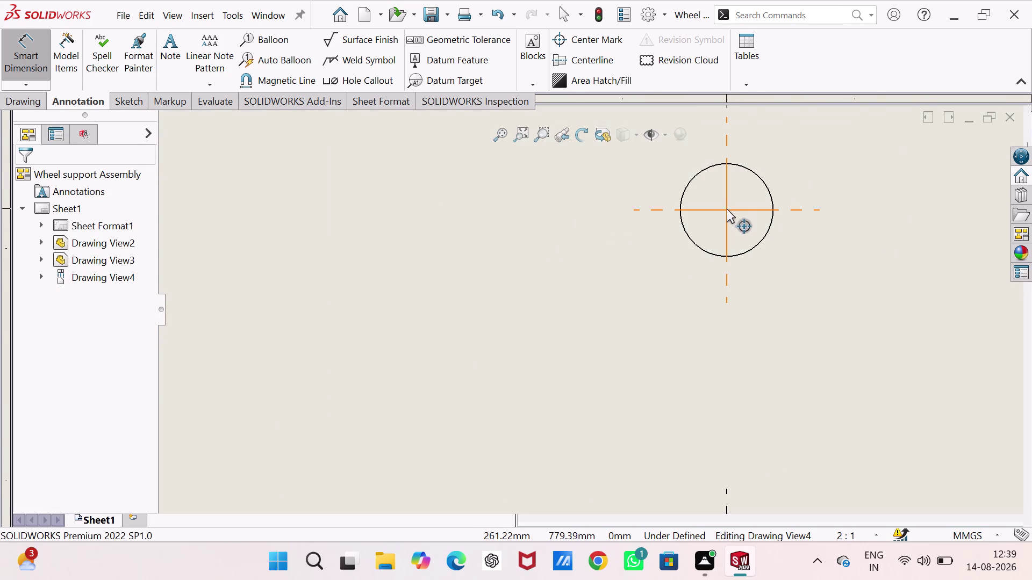
scroll(down, 3)
scroll(up, 3)
scroll(down, 3)
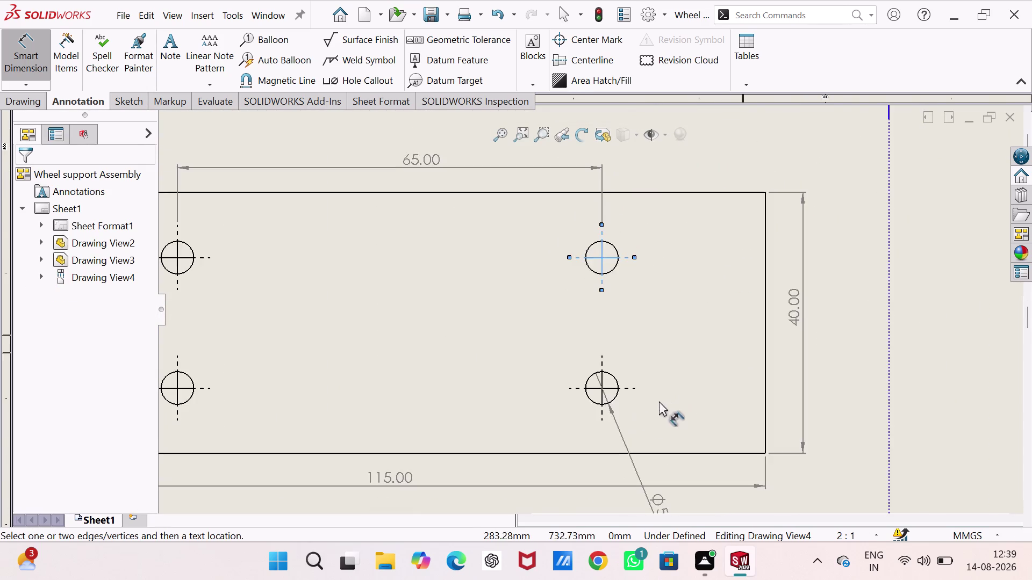
scroll(down, 3)
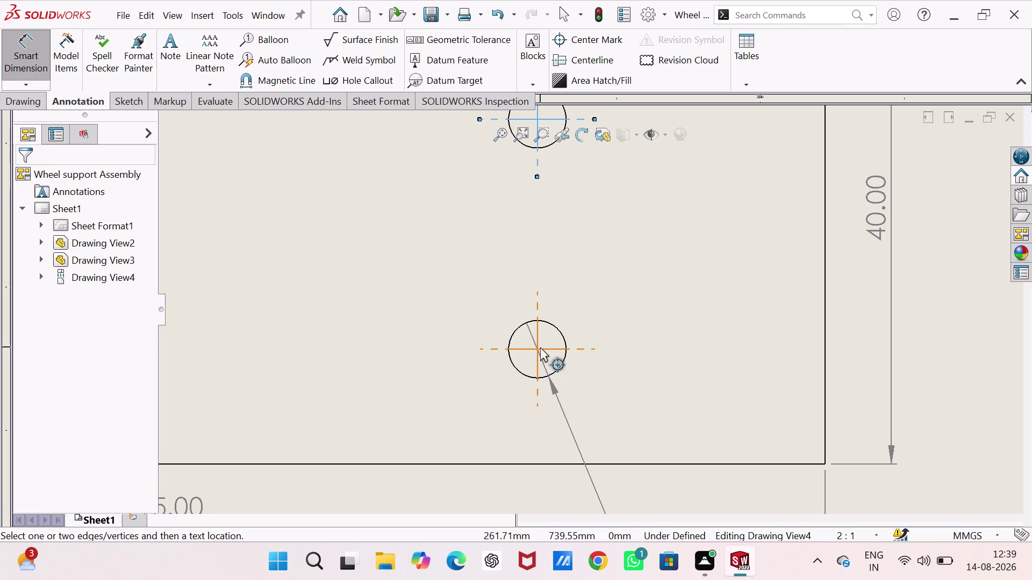
click(537, 347)
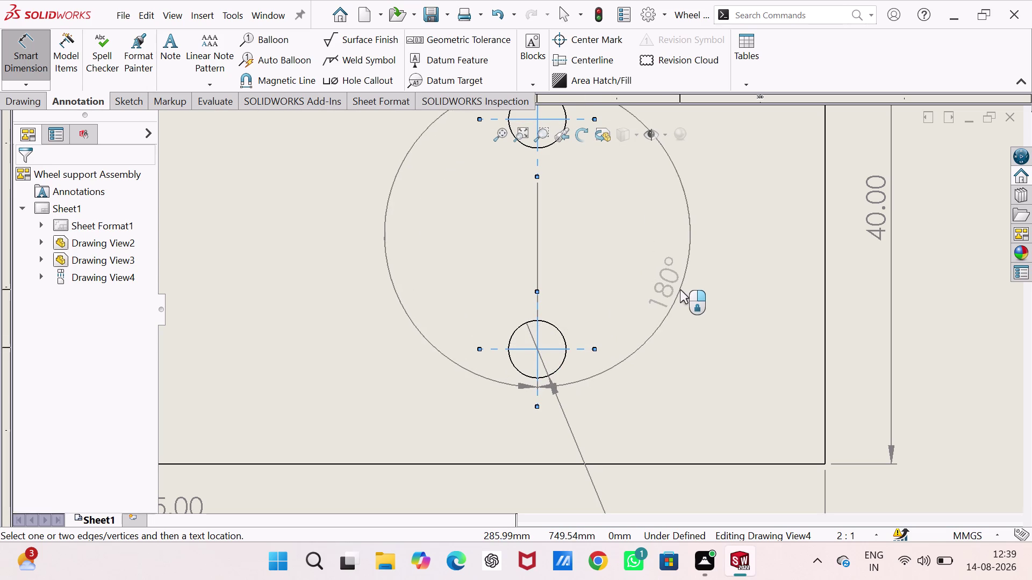
key(Escape)
scroll(up, 3)
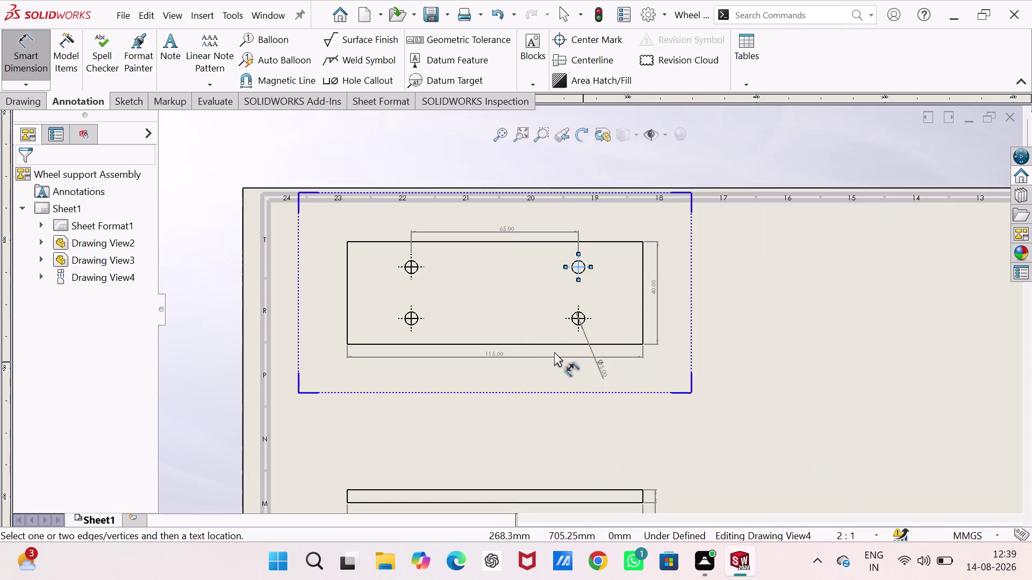
scroll(down, 3)
scroll(up, 3)
scroll(down, 3)
scroll(up, 3)
scroll(down, 3)
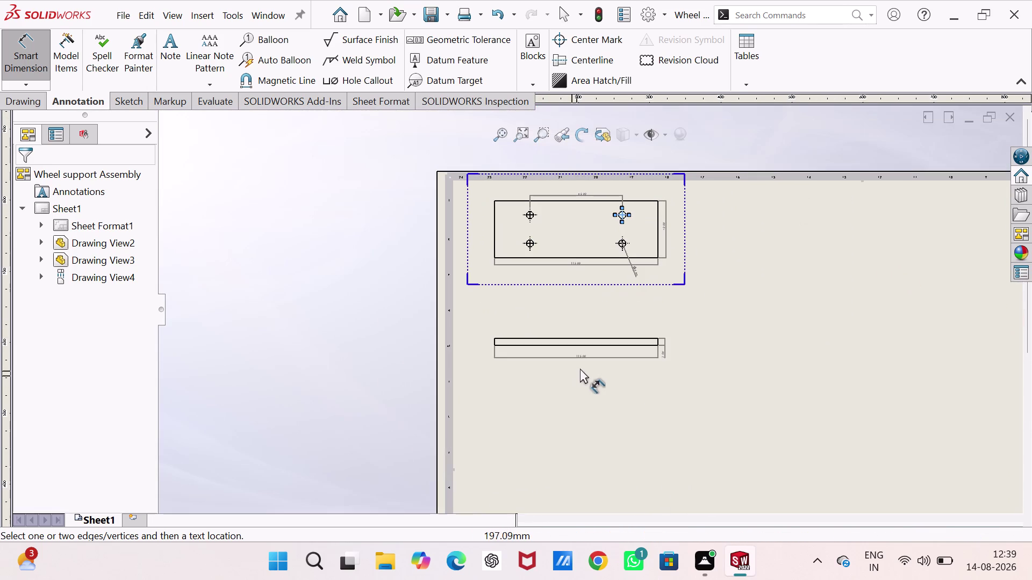
scroll(up, 3)
scroll(up, 3)
scroll(down, 3)
scroll(down, 3)
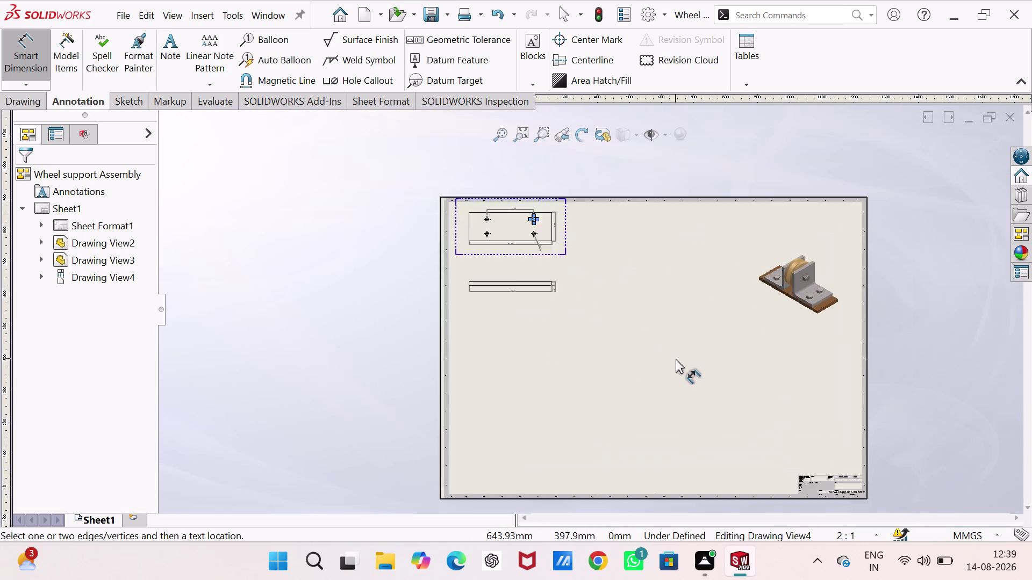
scroll(up, 3)
scroll(down, 3)
scroll(down, 3)
scroll(down, 3)
key(Escape)
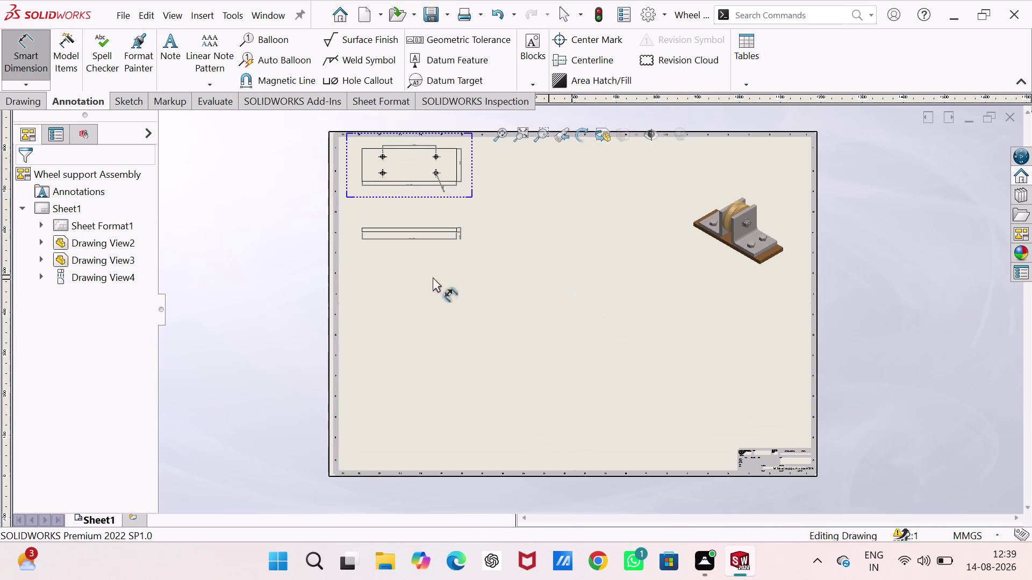
Start a new model view and open the support part file.
key(Escape)
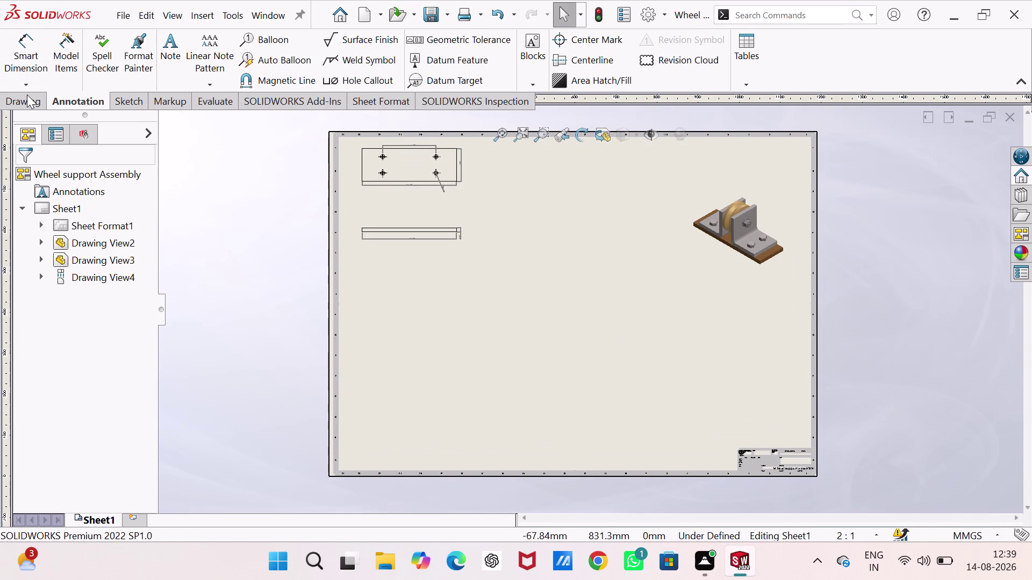
click(27, 96)
click(10, 52)
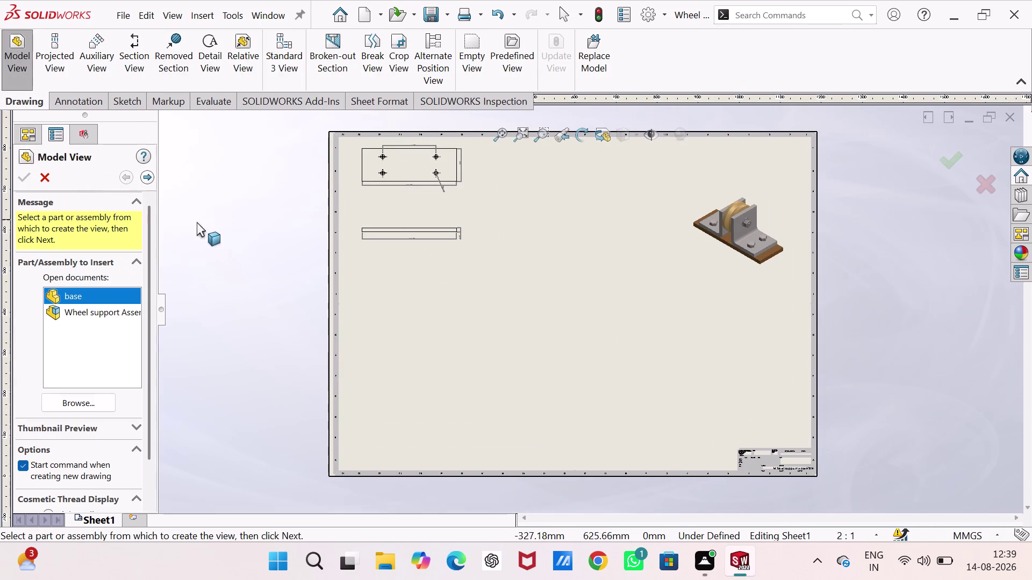
click(90, 402)
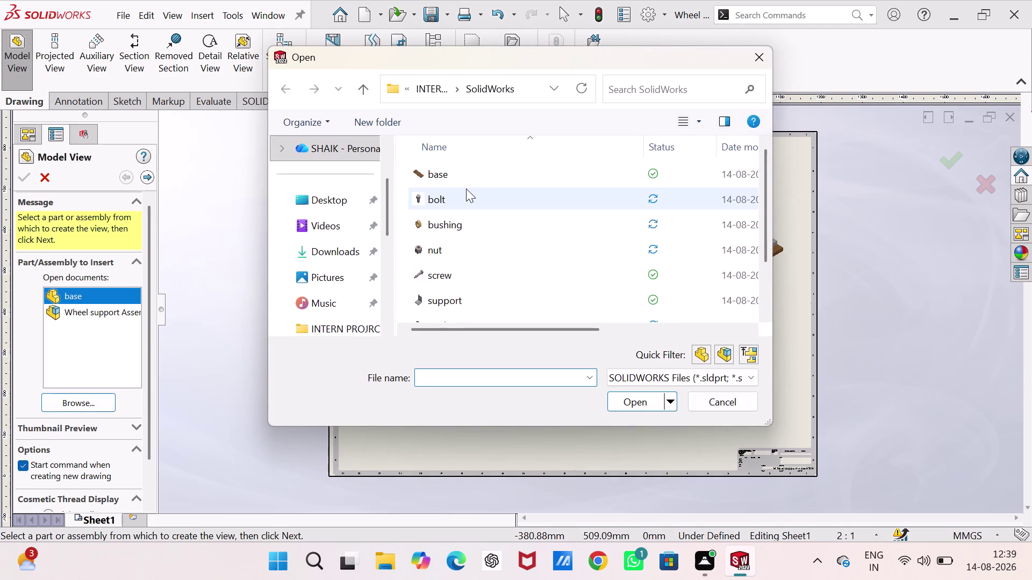
click(463, 291)
click(636, 404)
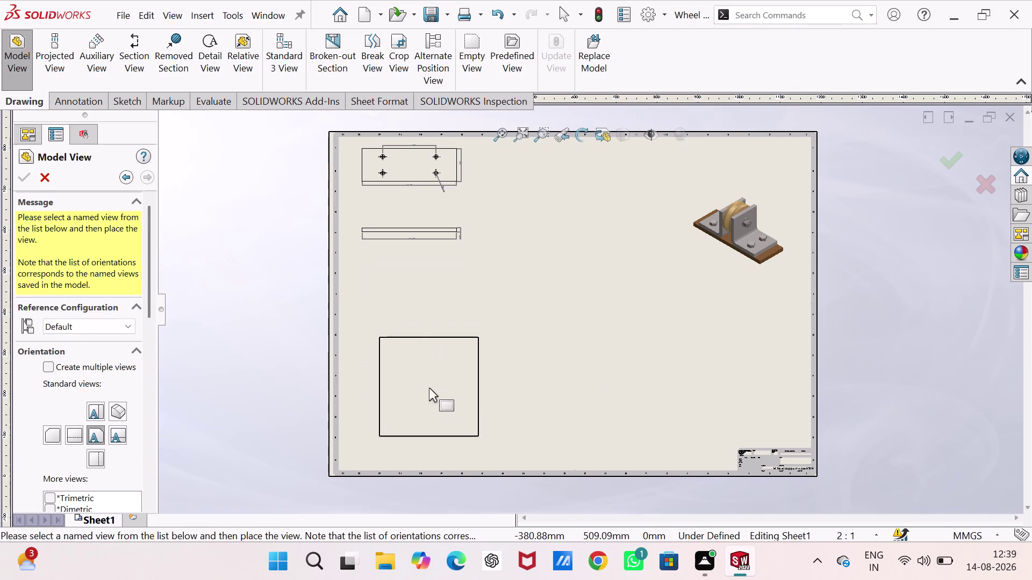
Place the support's main view at lower left, with projected top and side views.
click(415, 407)
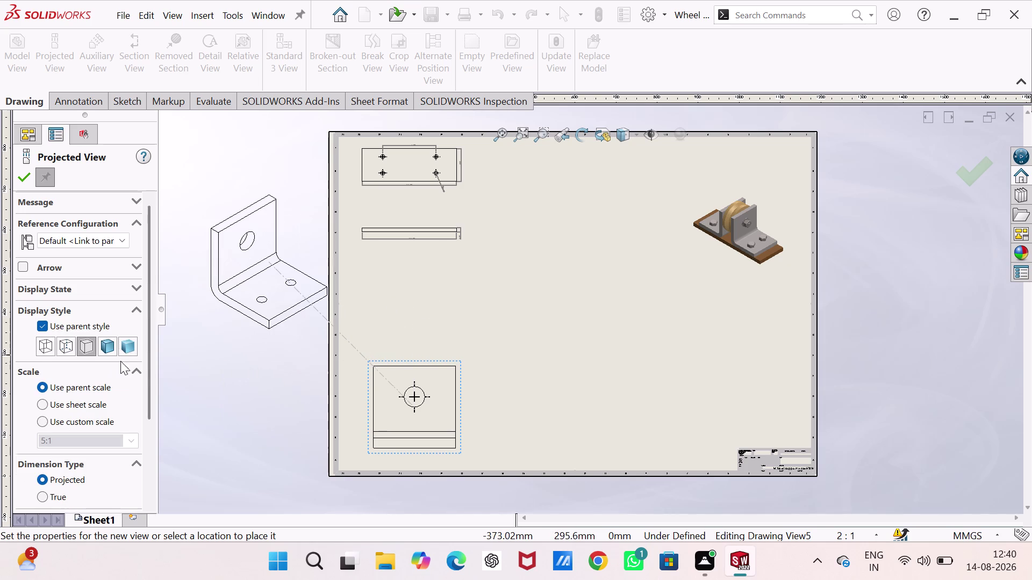
click(64, 343)
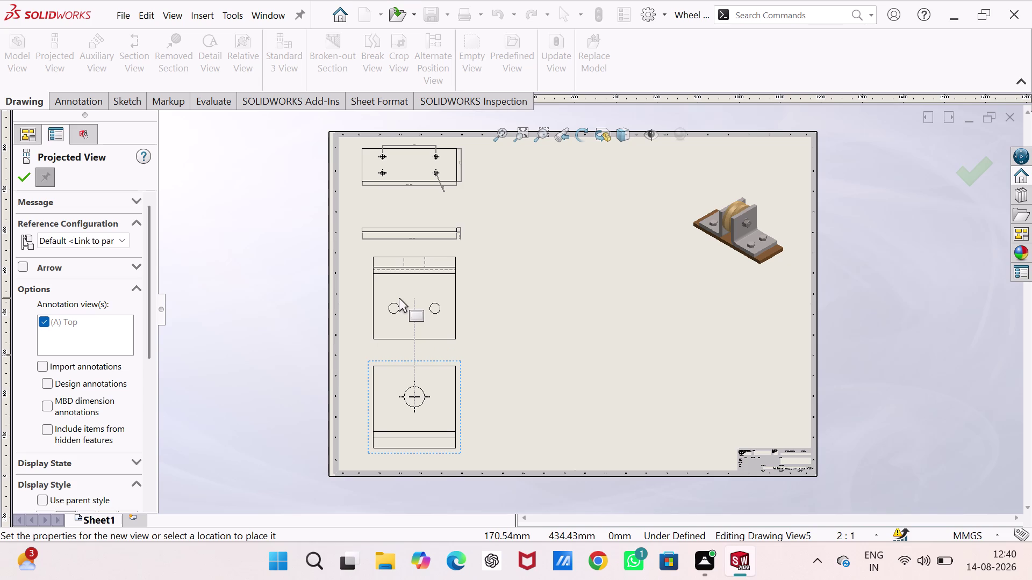
click(399, 298)
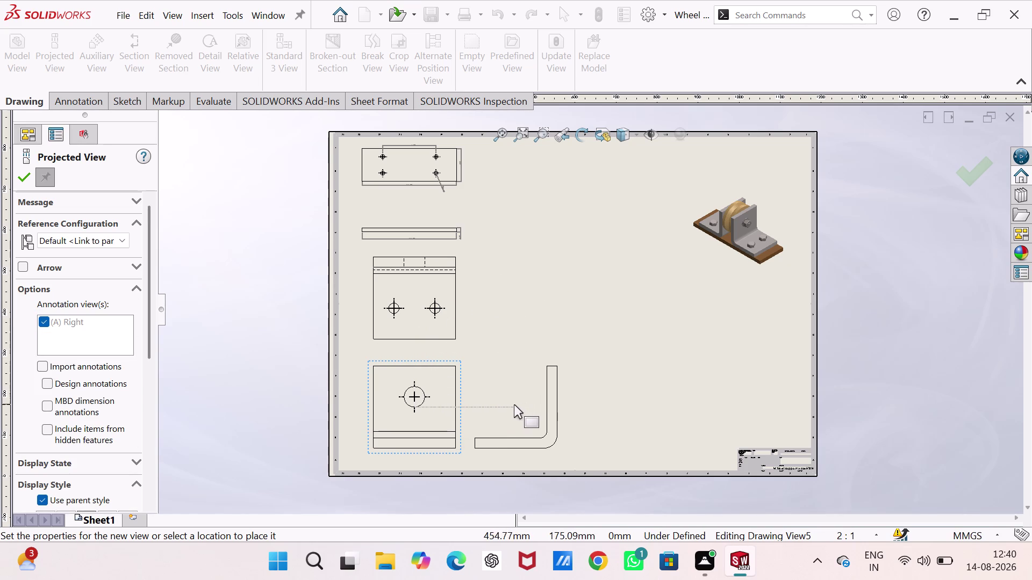
click(510, 405)
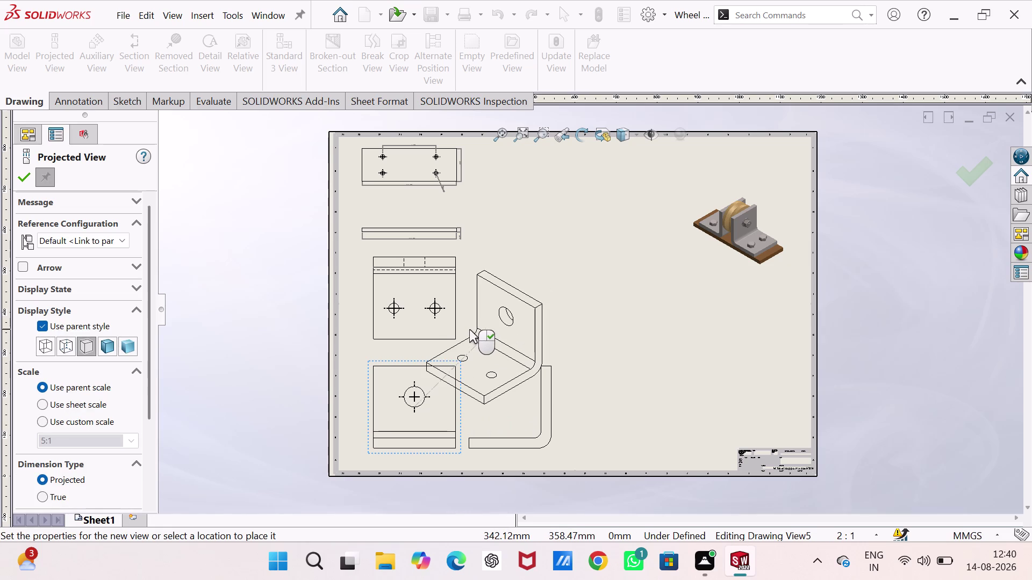
key(Escape)
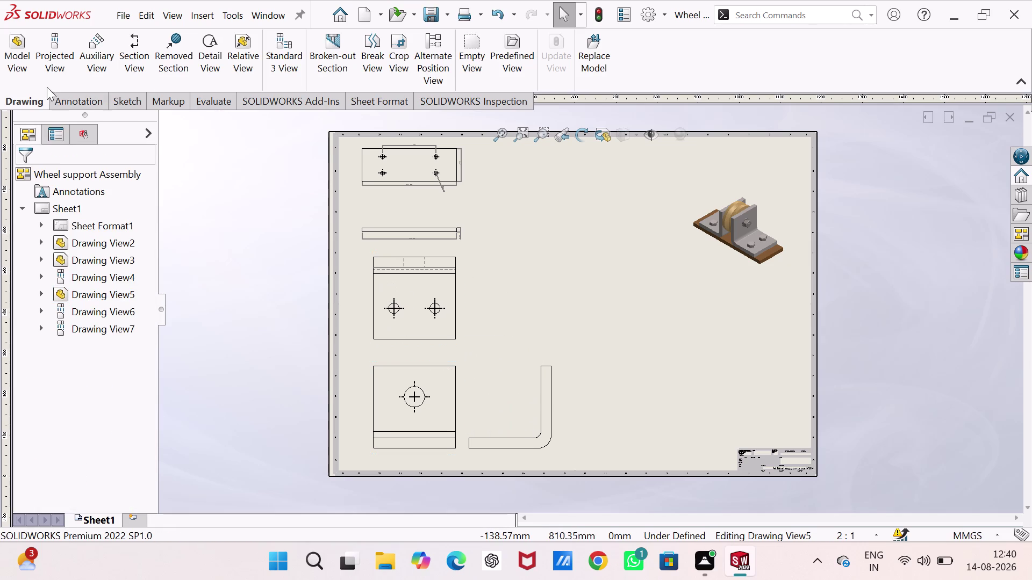
Dimension the support's single-hole view with a 40 mm width and a 35 mm height.
click(55, 98)
click(24, 56)
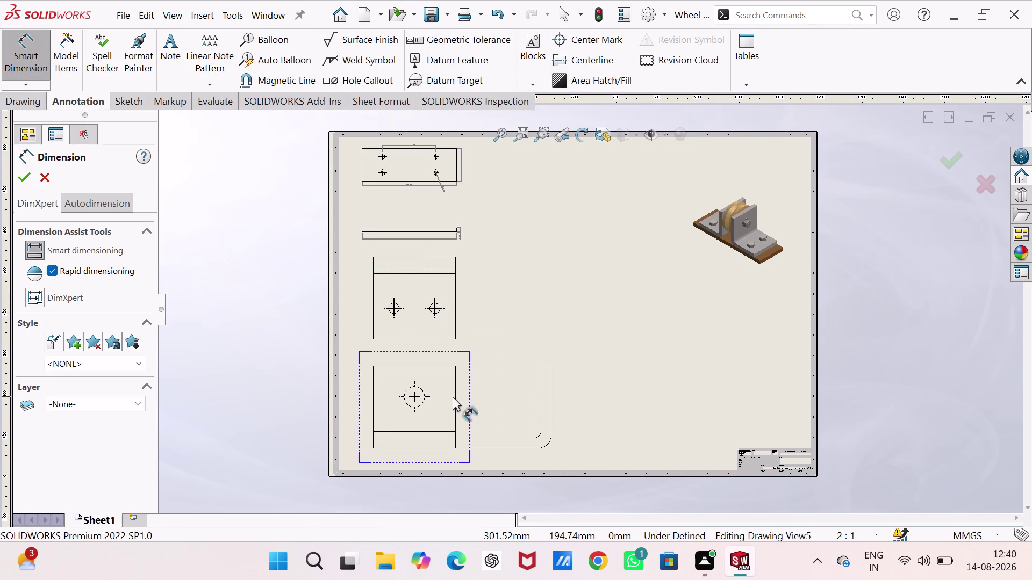
scroll(down, 3)
scroll(down, 3)
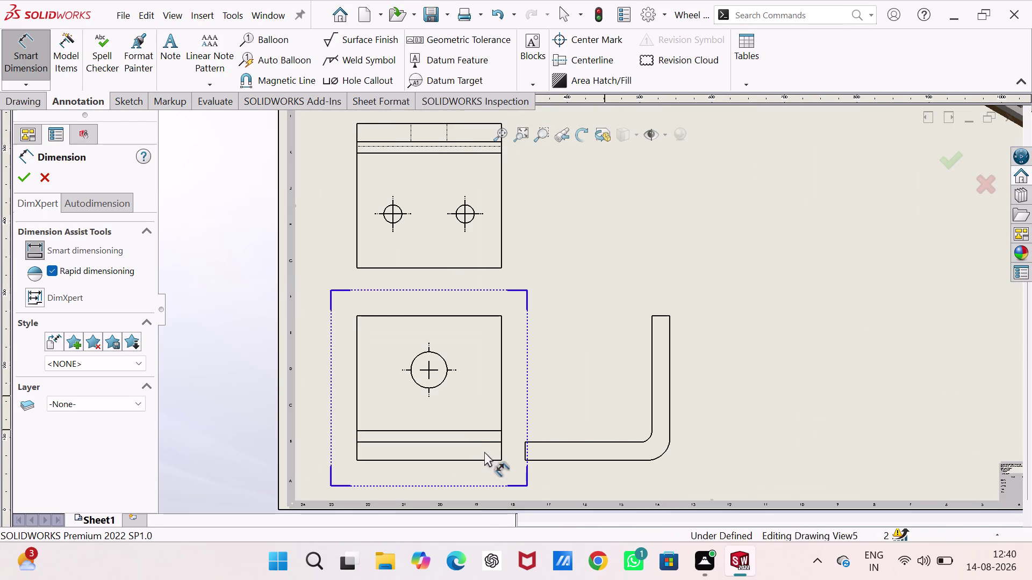
click(475, 458)
click(449, 472)
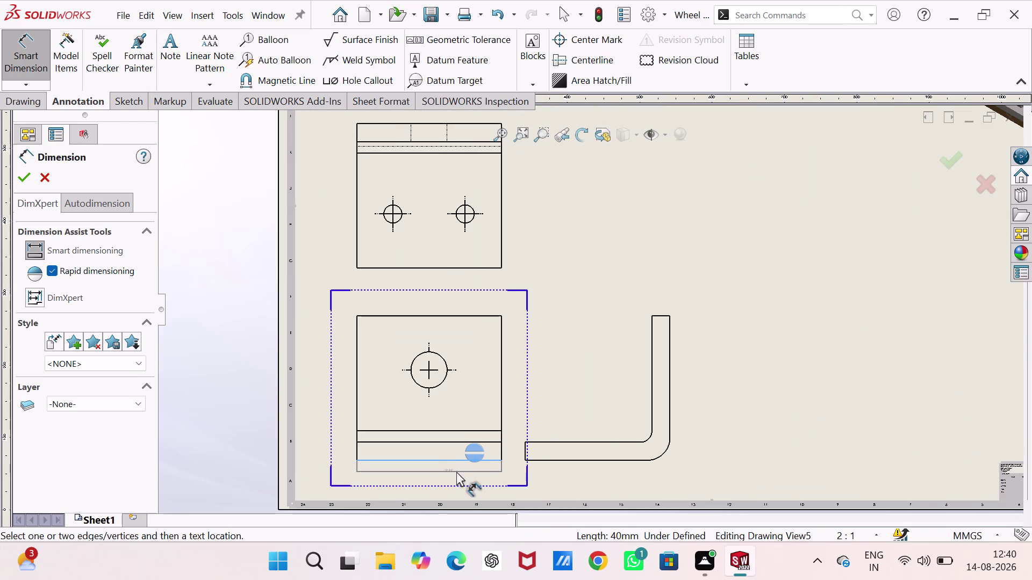
click(501, 391)
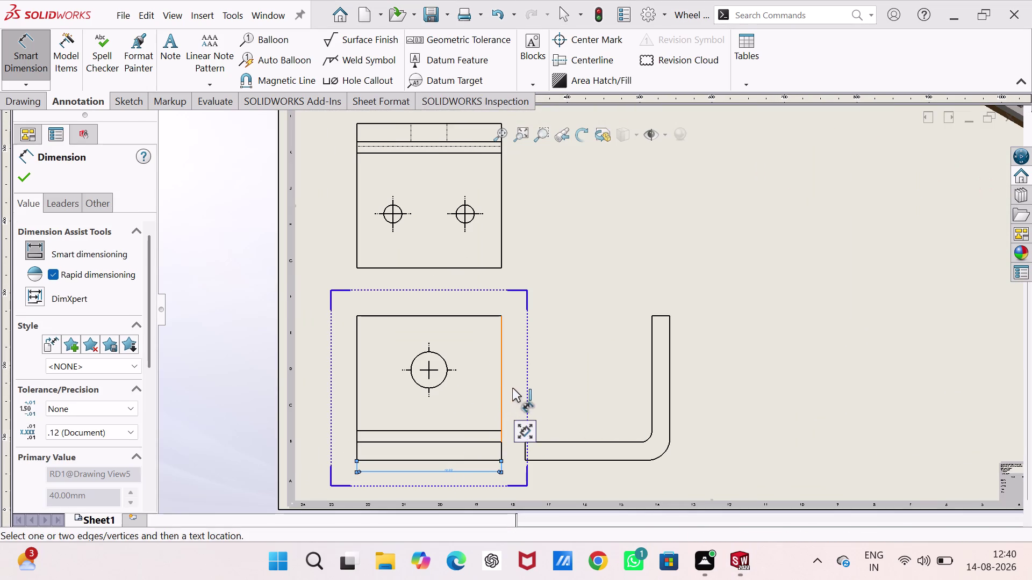
click(519, 383)
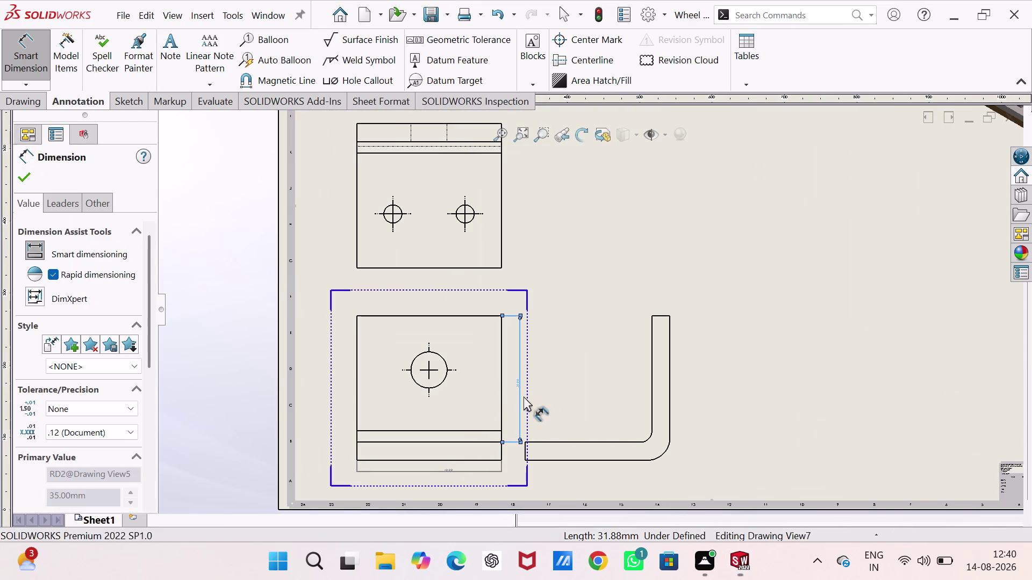
key(Escape)
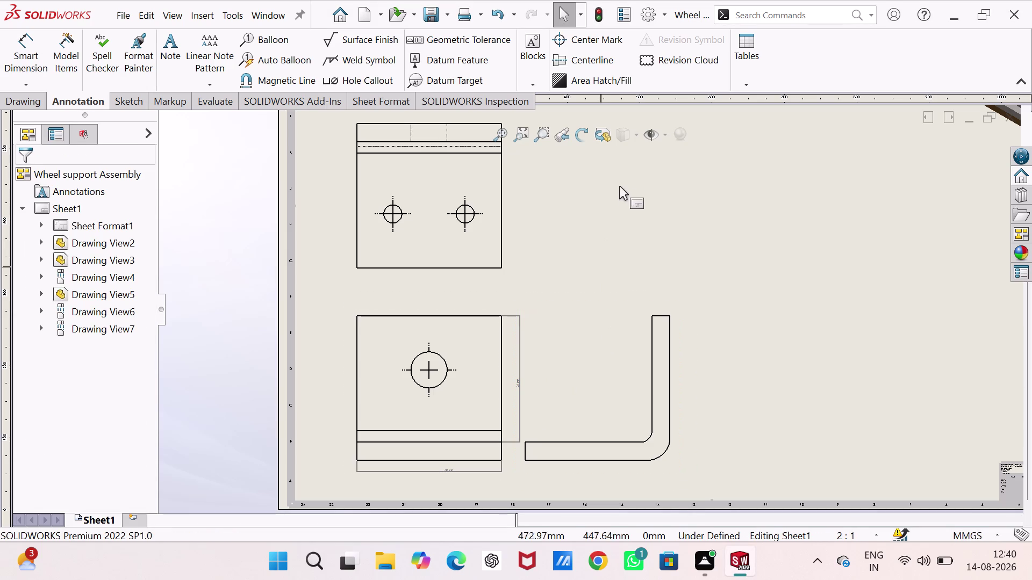
click(651, 13)
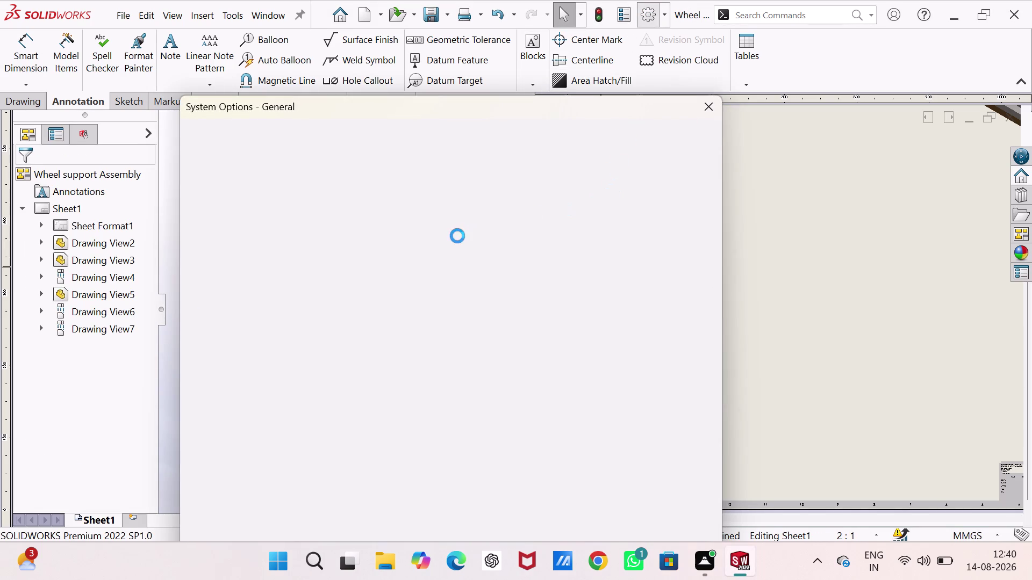
Set the Dimensions, Non Imported (Driven) colour to magenta in System Options and apply it.
scroll(down, 3)
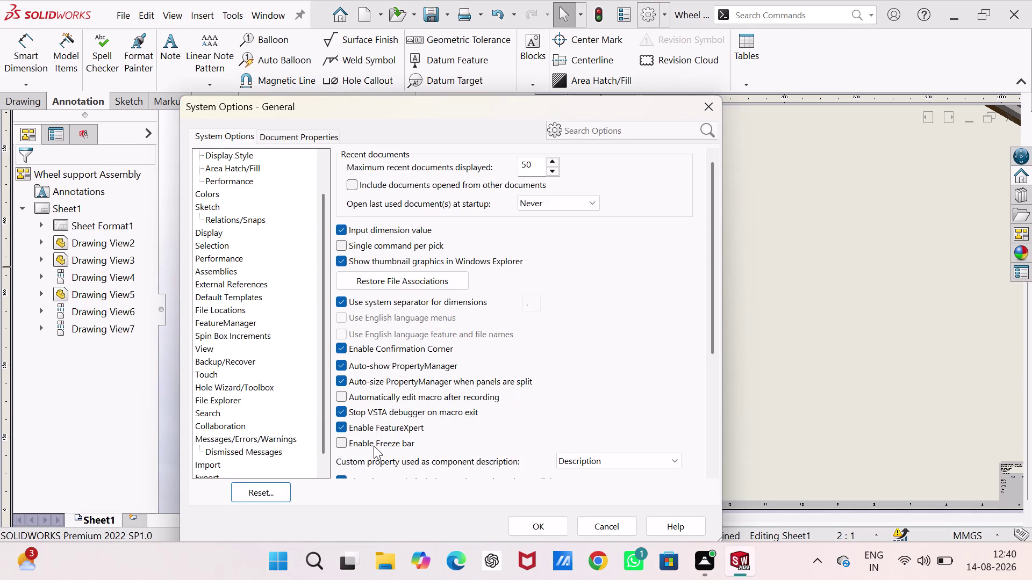
click(220, 194)
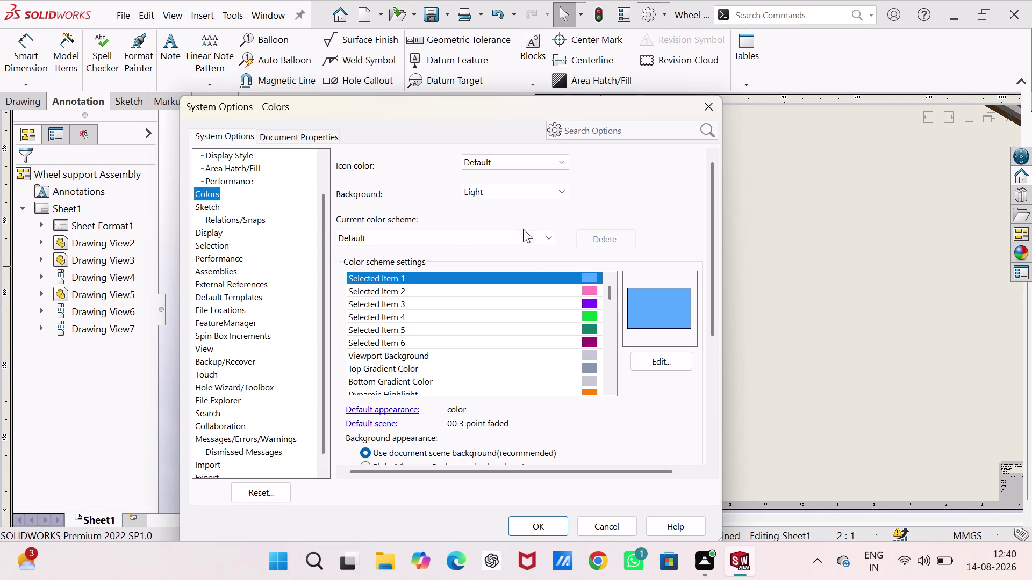
scroll(down, 3)
scroll(down, 3)
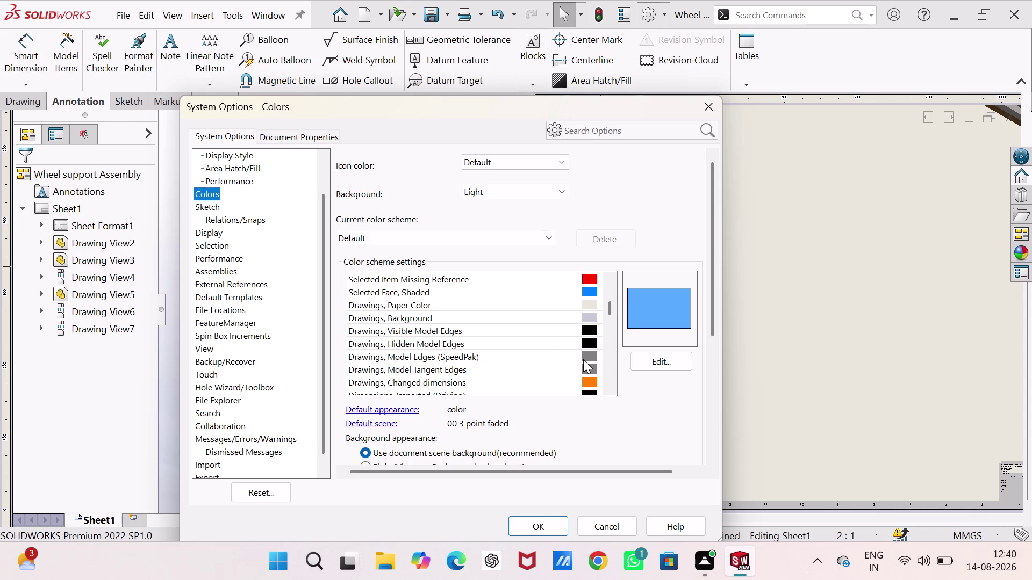
scroll(down, 3)
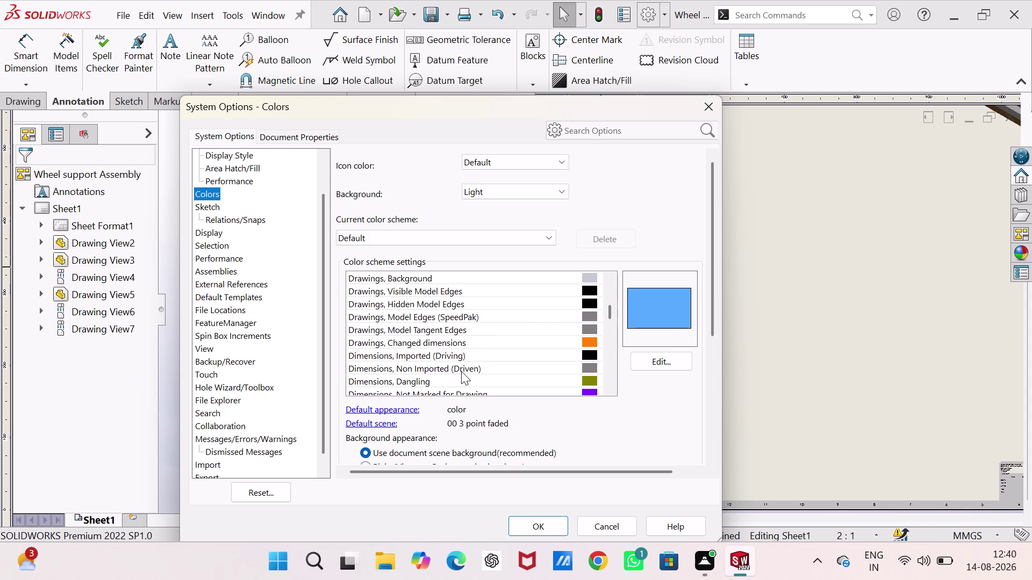
click(588, 367)
click(649, 361)
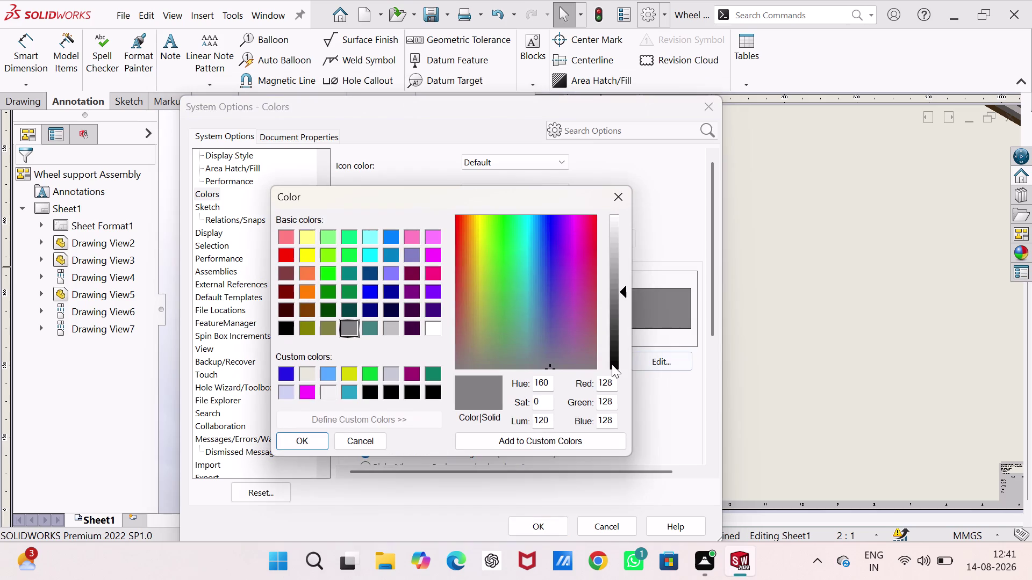
click(432, 268)
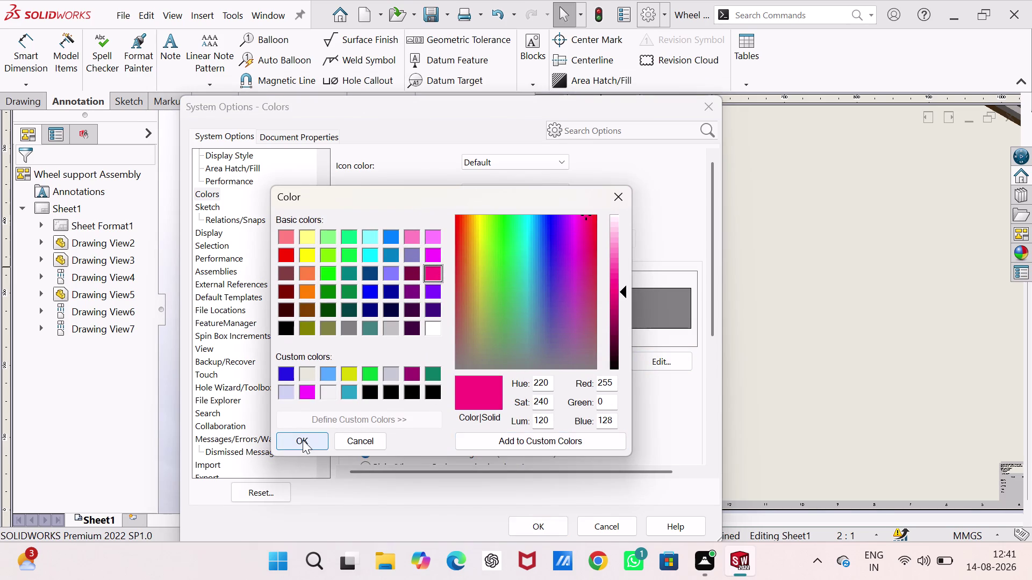
click(302, 440)
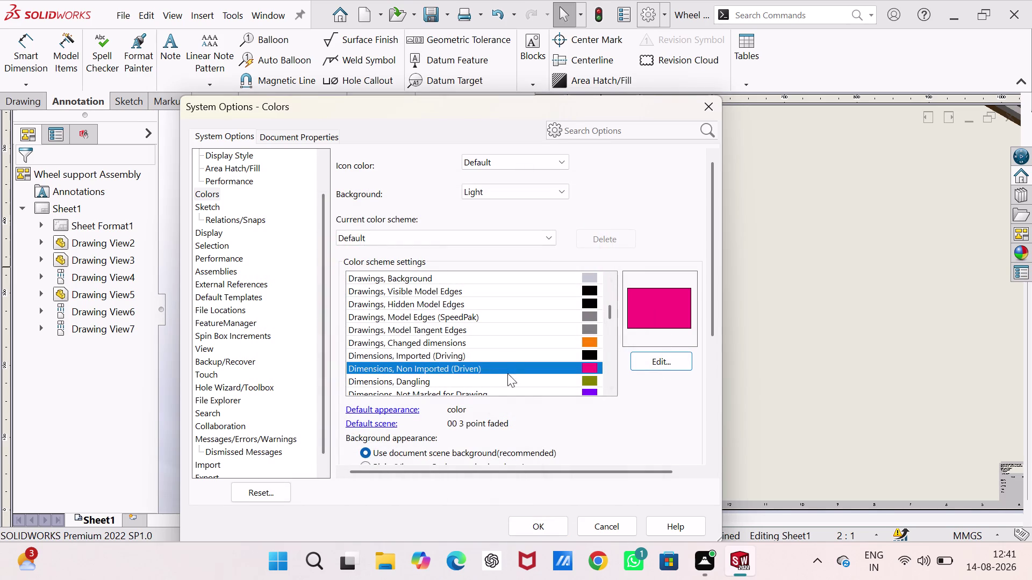
click(528, 521)
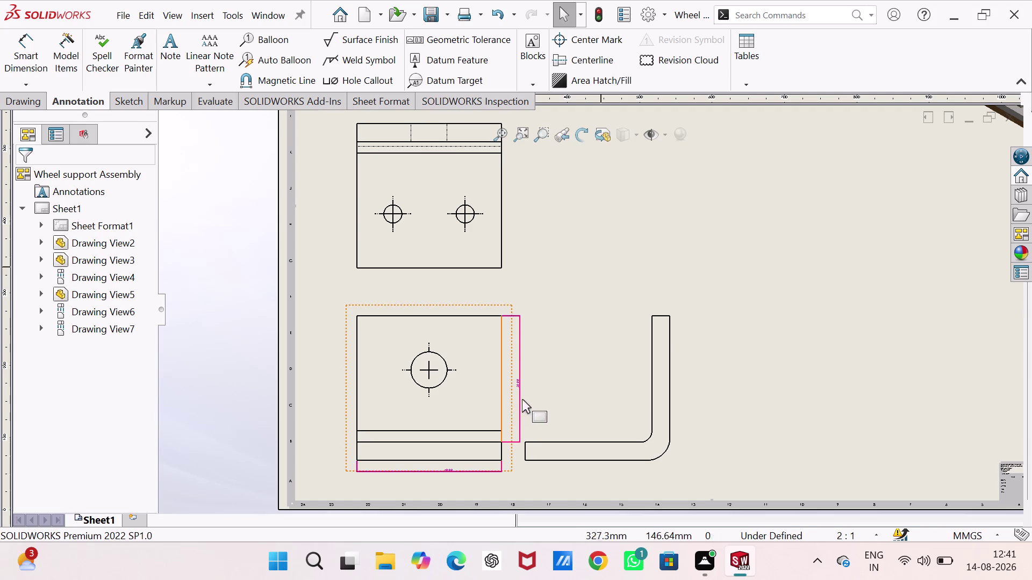
scroll(up, 3)
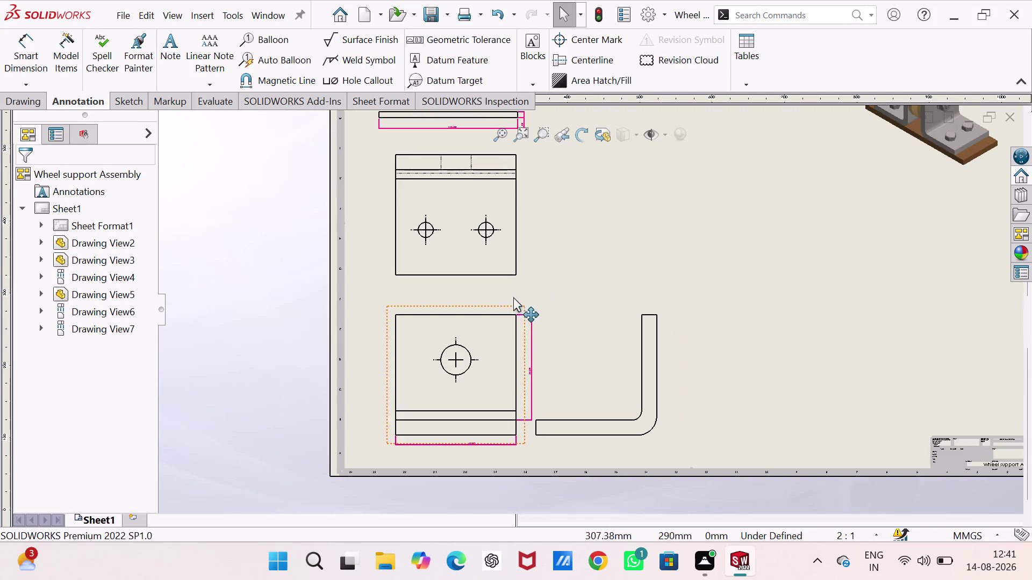
Dimension the single hole as Ø10 and the two-hole view's left hole as Ø5.
scroll(up, 3)
scroll(down, 3)
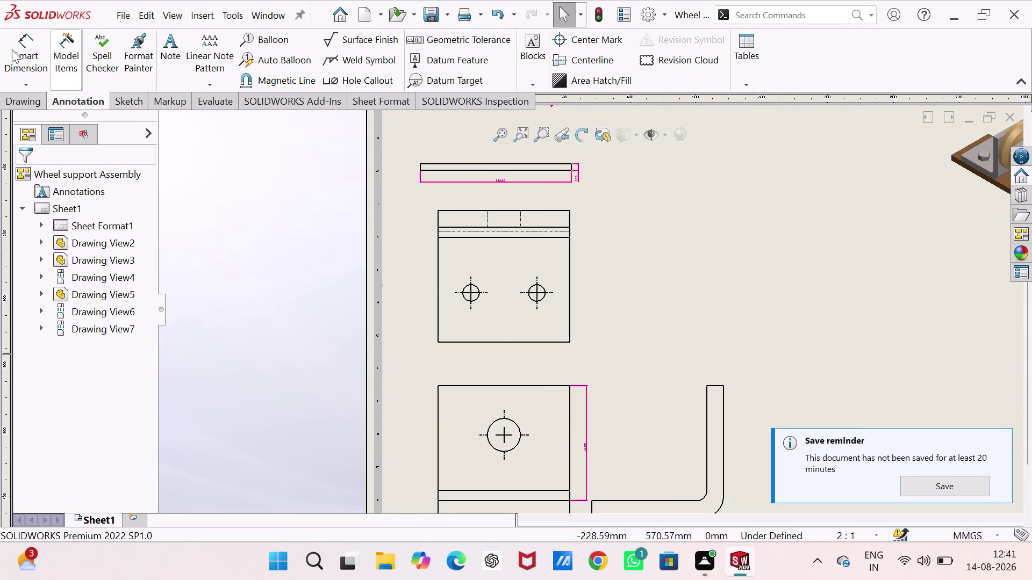
click(20, 52)
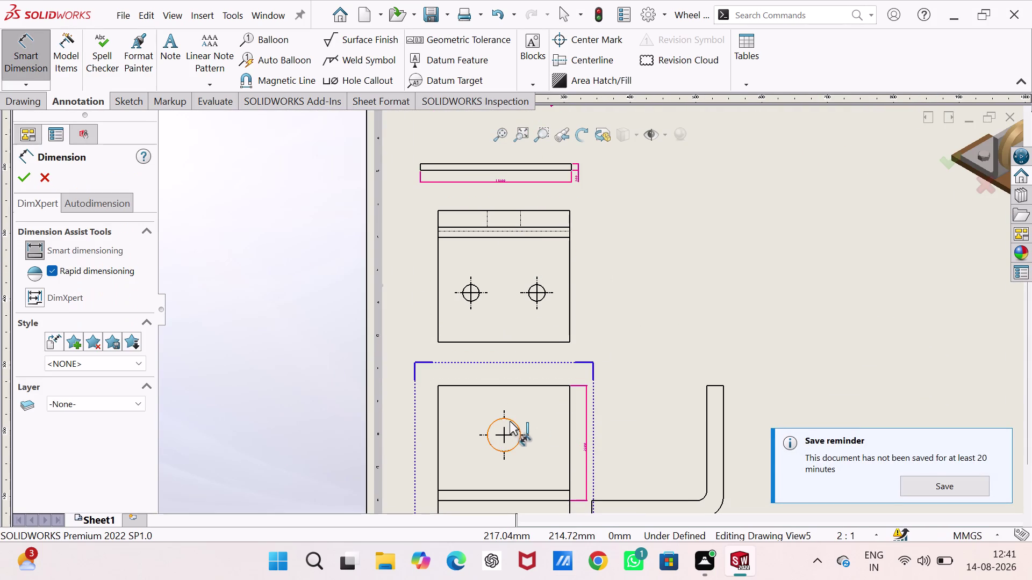
click(510, 421)
click(419, 384)
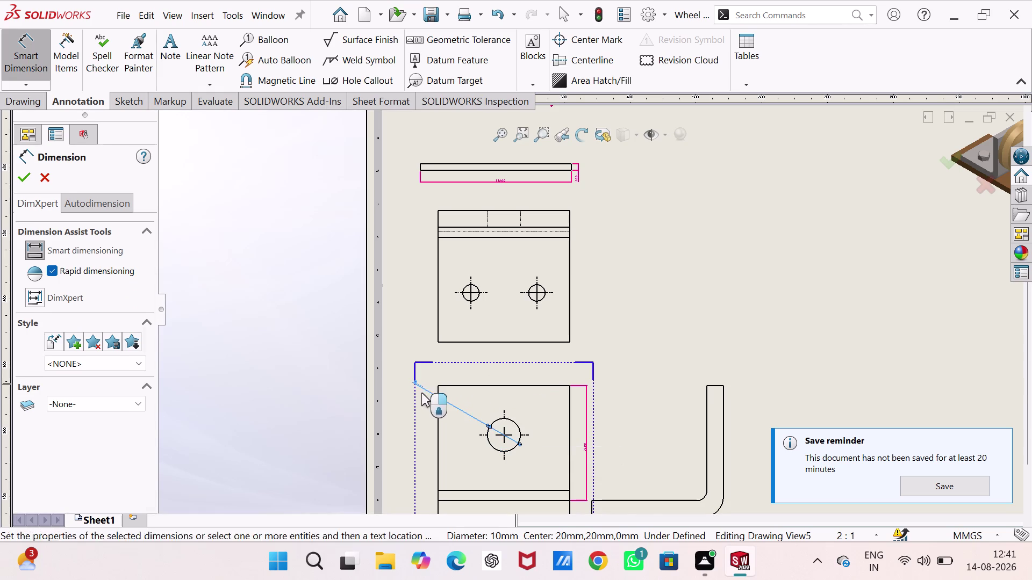
scroll(down, 3)
scroll(down, 3)
scroll(up, 3)
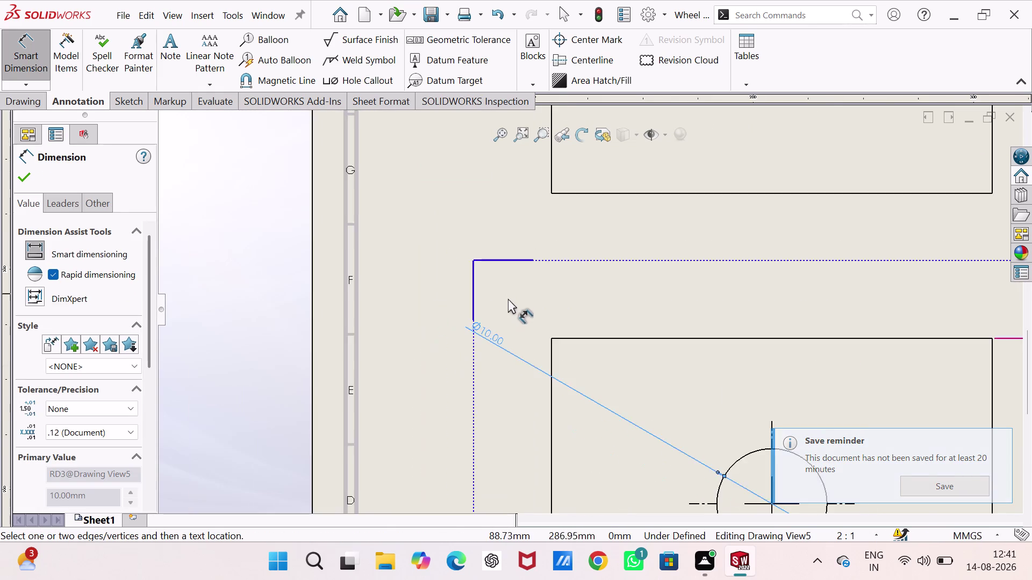
scroll(up, 3)
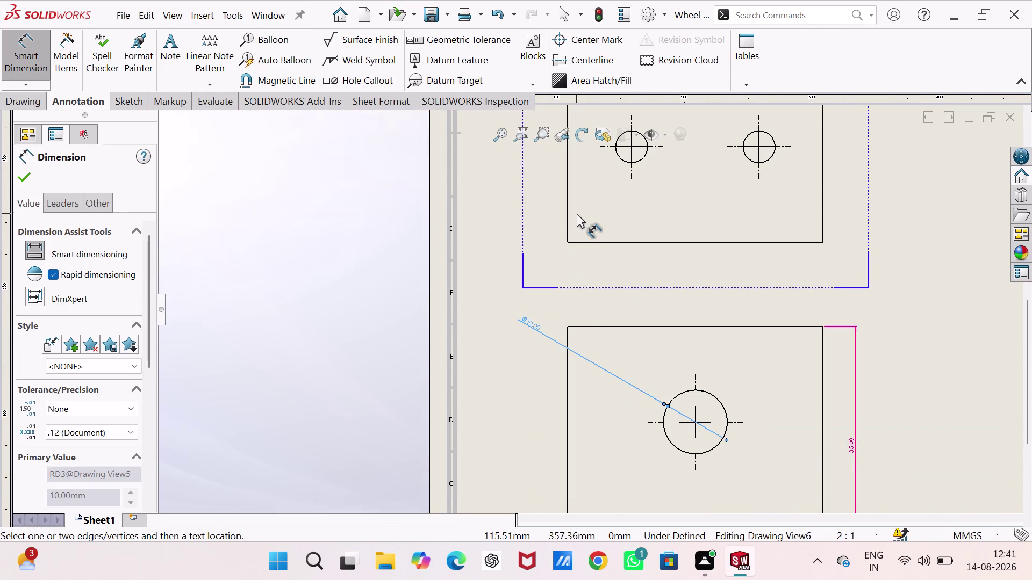
scroll(up, 3)
scroll(down, 3)
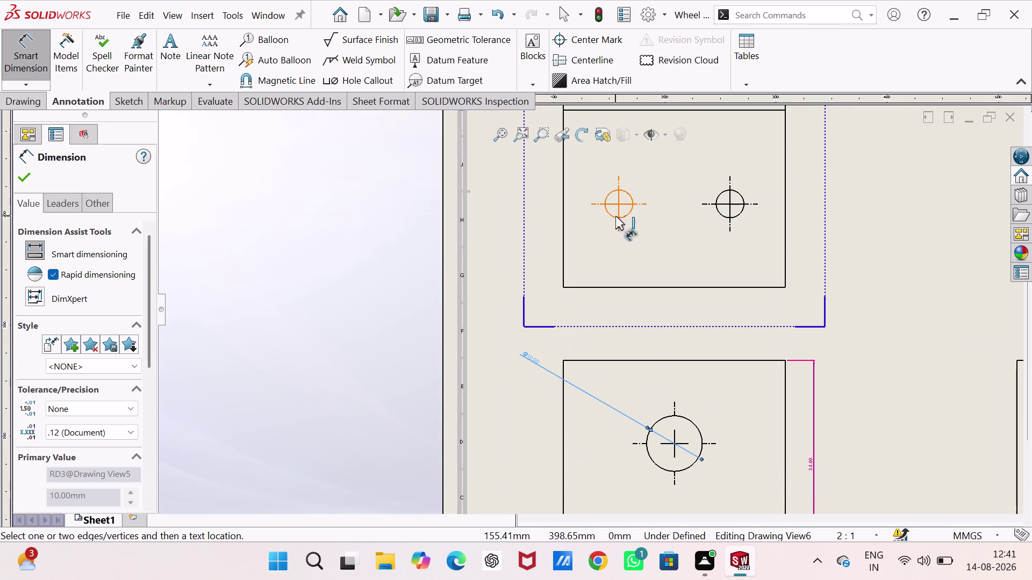
click(612, 215)
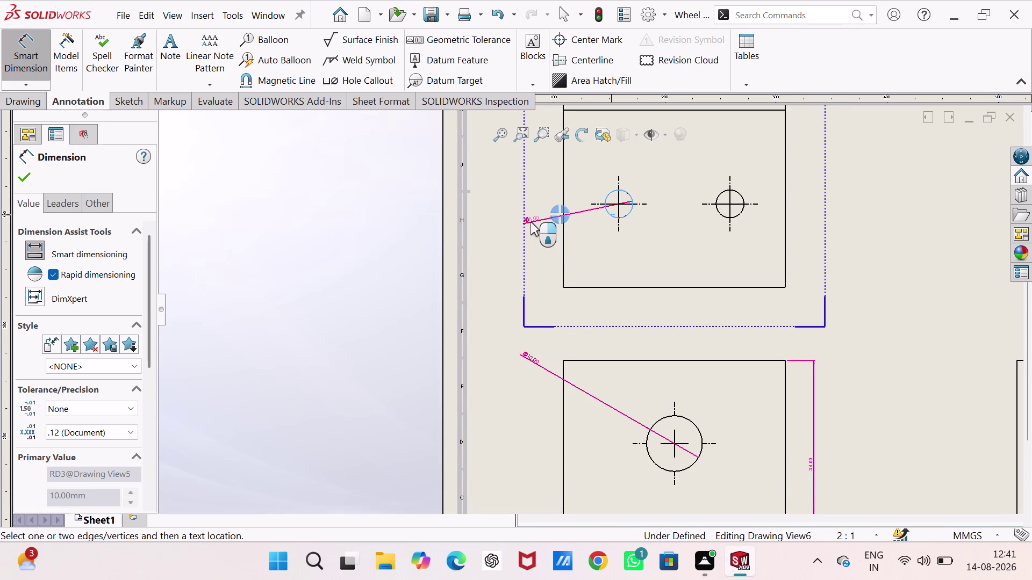
click(505, 225)
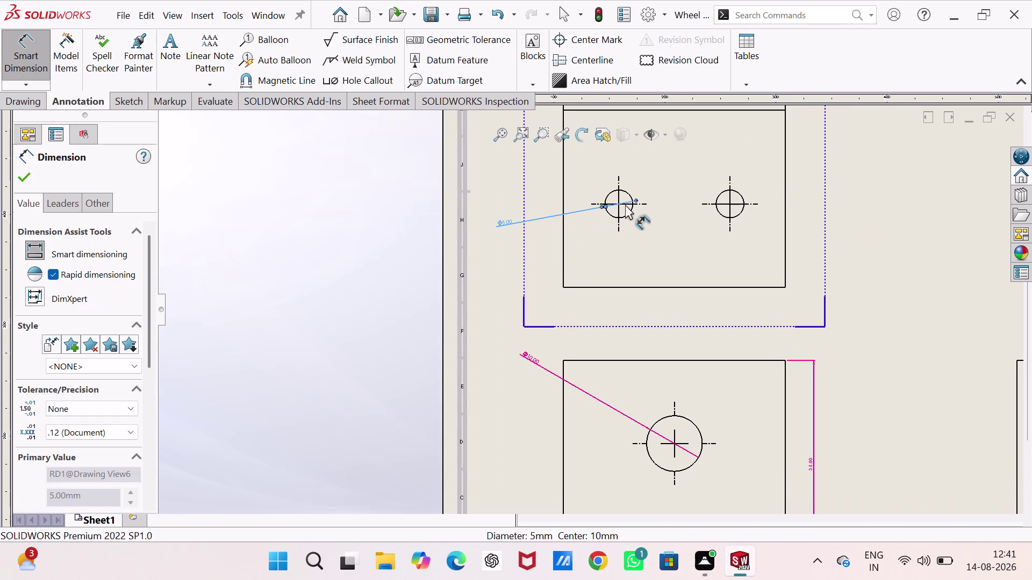
Add the 20 mm hole-centre spacing below the holes and the 40 mm width under the view.
scroll(down, 3)
scroll(down, 3)
scroll(down, 3)
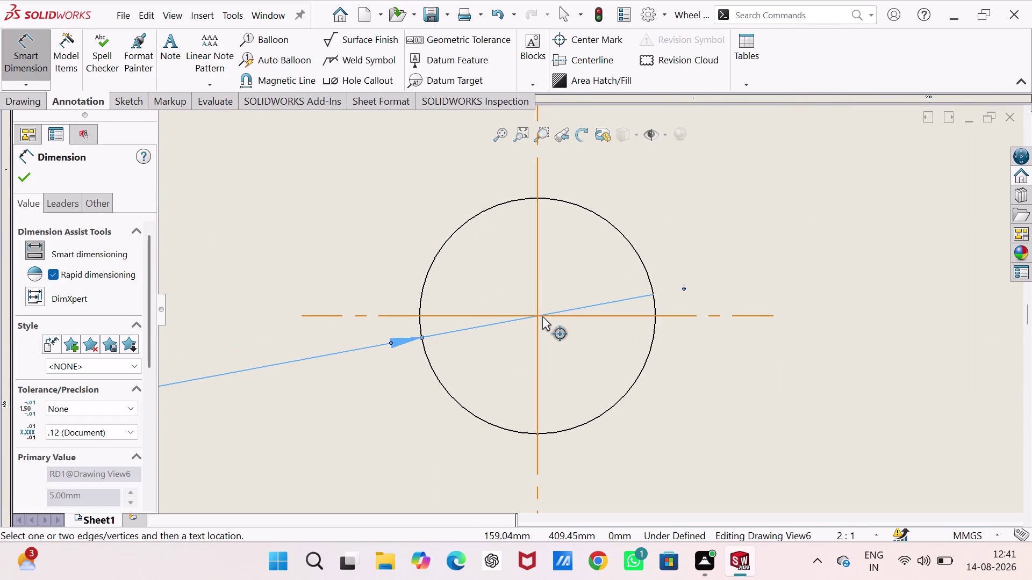
click(537, 313)
scroll(up, 3)
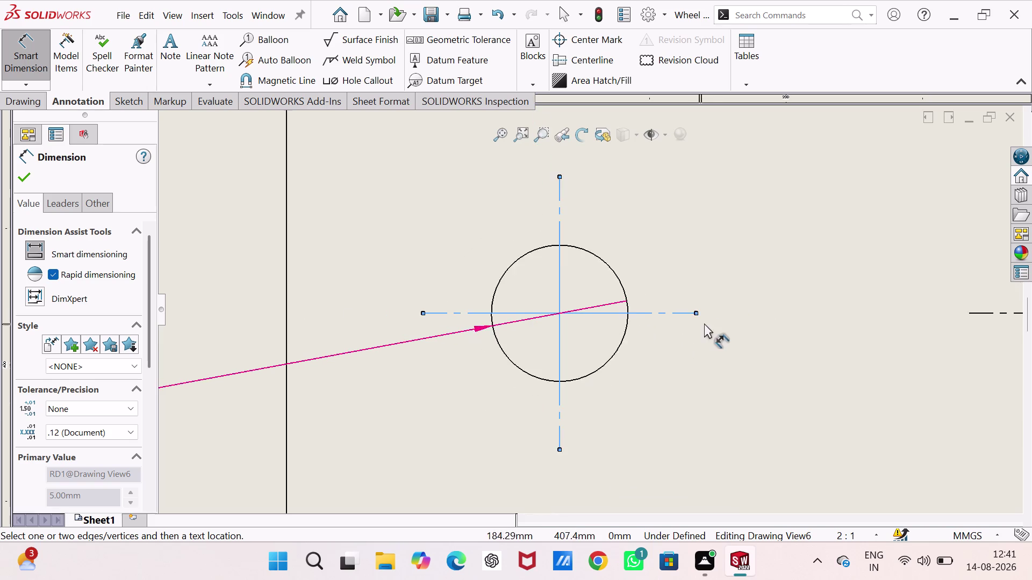
scroll(up, 3)
scroll(down, 3)
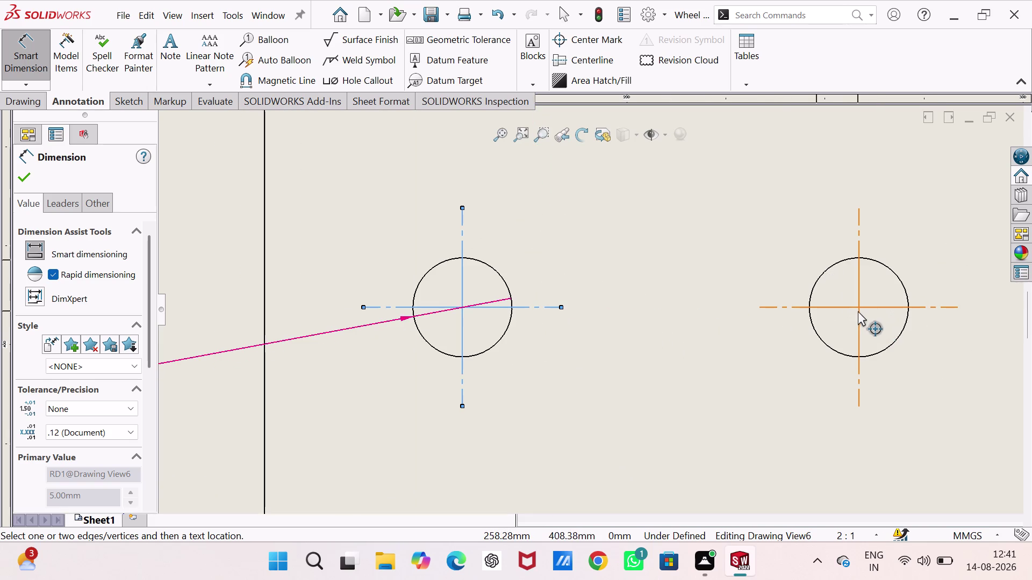
click(859, 305)
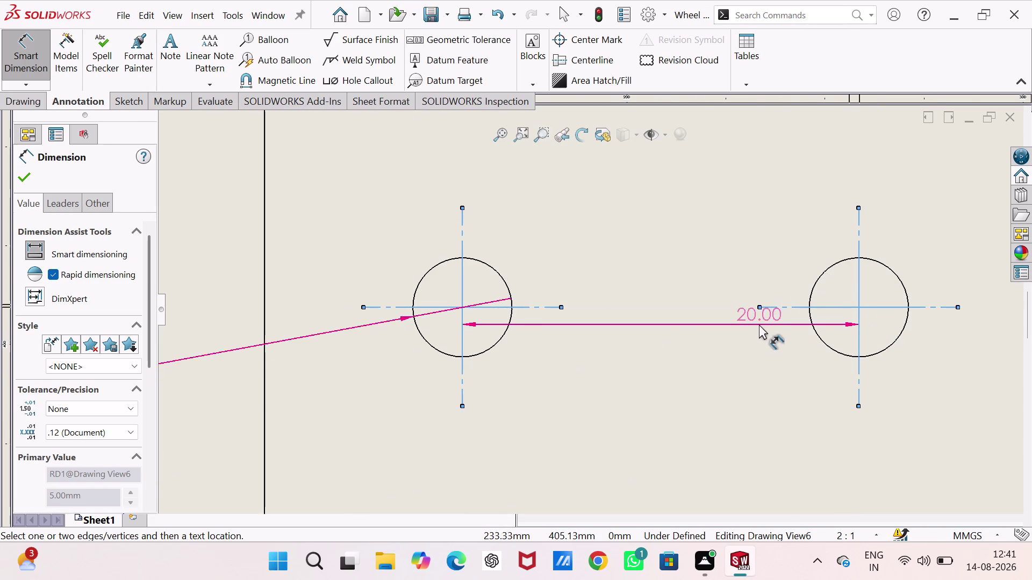
scroll(up, 3)
click(642, 424)
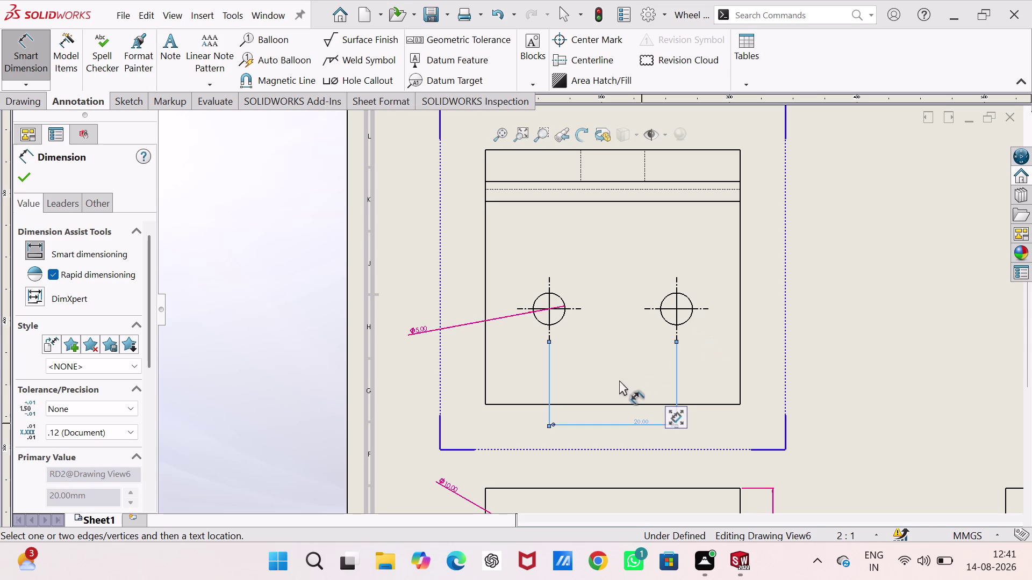
drag(501, 404, 502, 409)
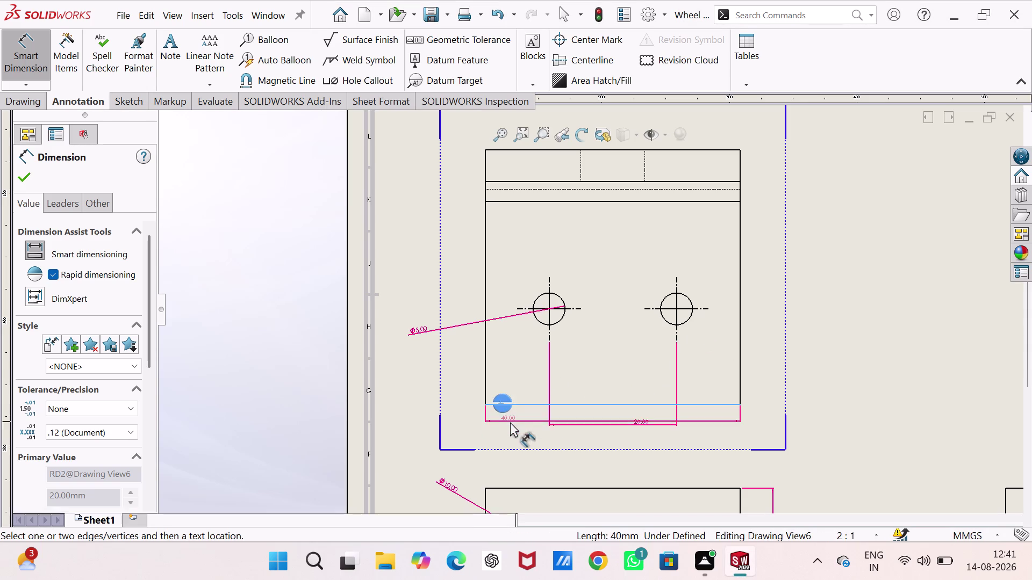
click(614, 443)
scroll(up, 3)
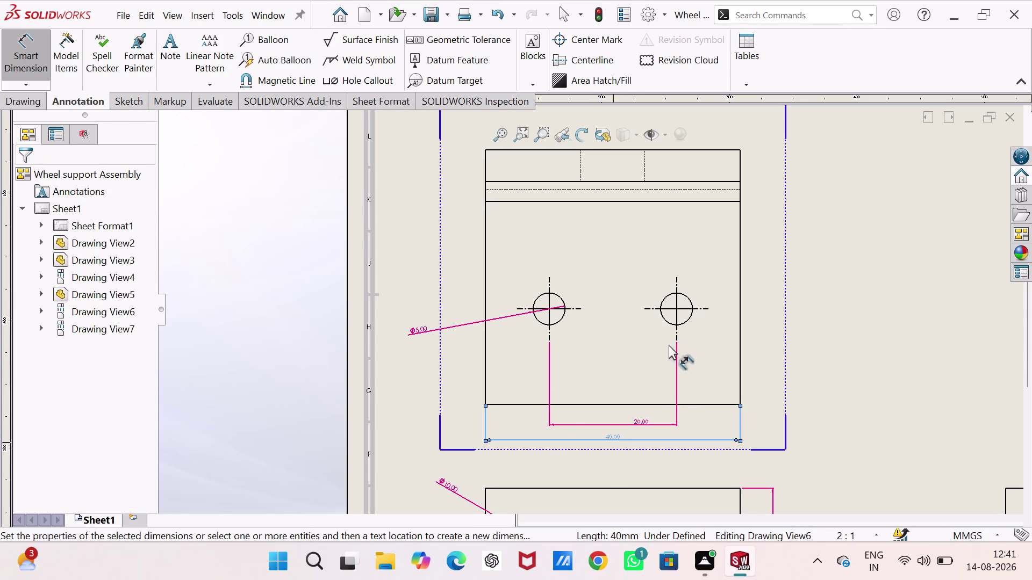
Add the Ø10.00 top slot width and 5.00 top band thickness dimensions.
scroll(up, 3)
scroll(down, 3)
scroll(down, 3)
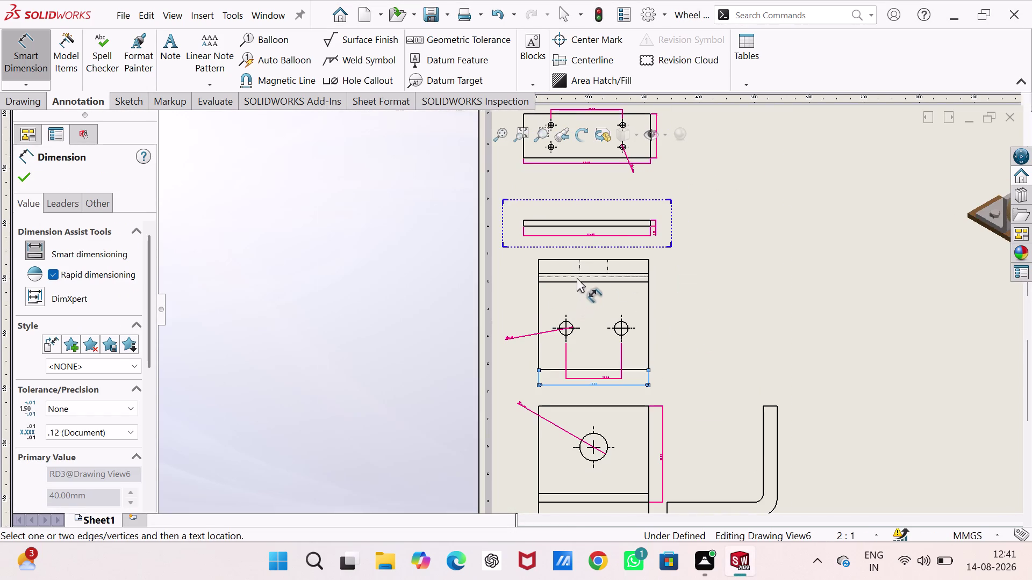
scroll(down, 3)
scroll(down, 3)
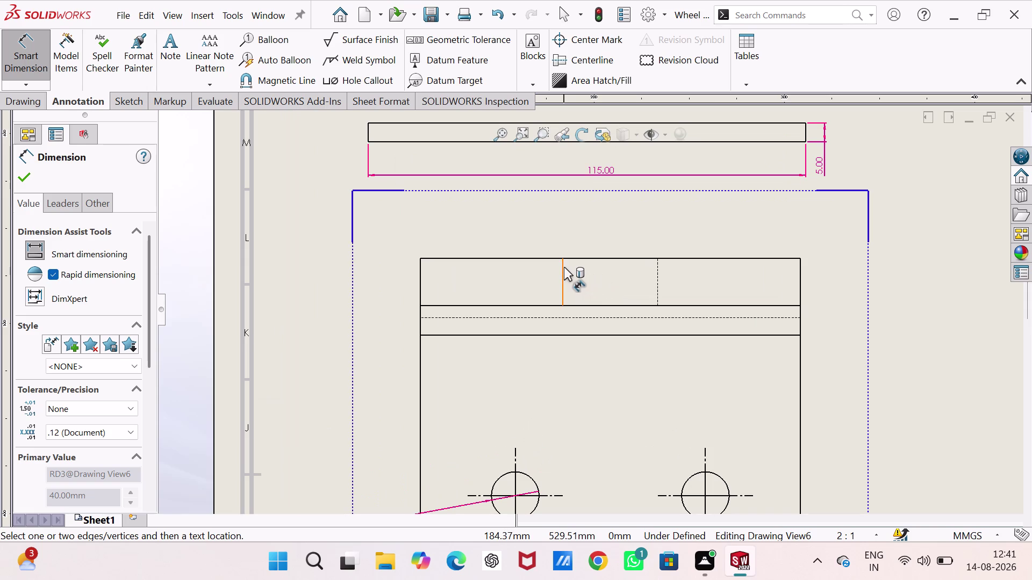
click(564, 267)
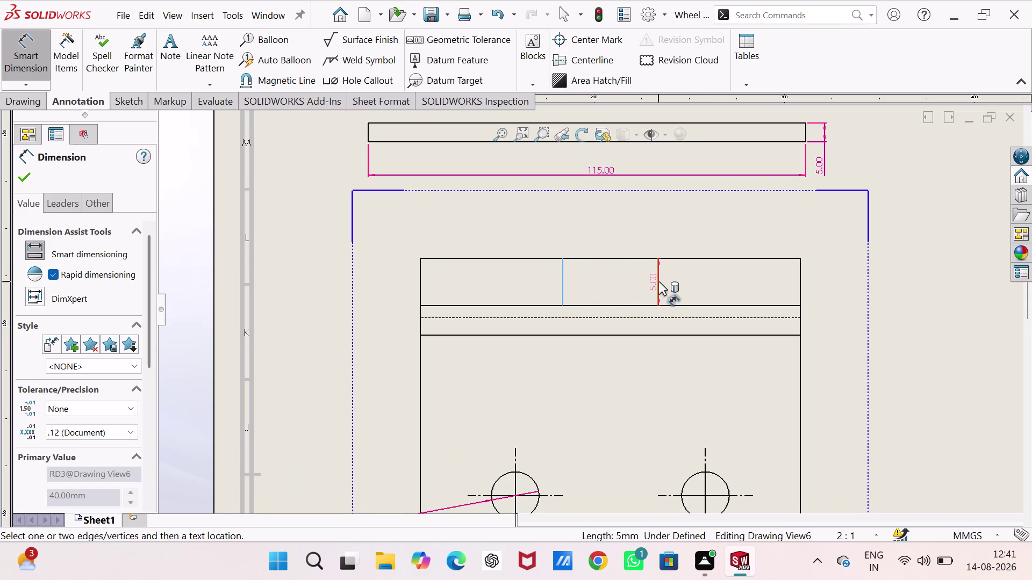
click(658, 281)
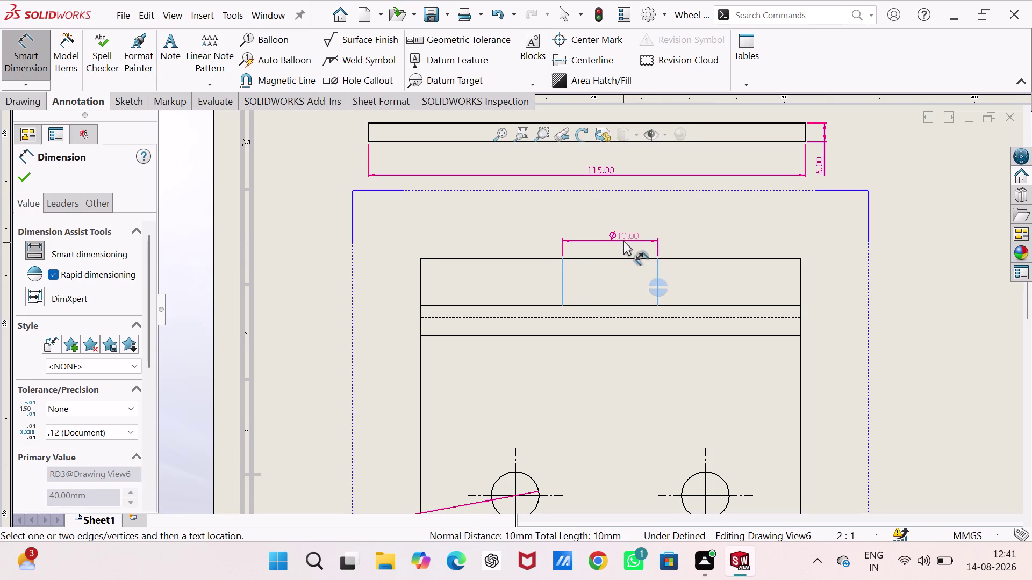
click(623, 241)
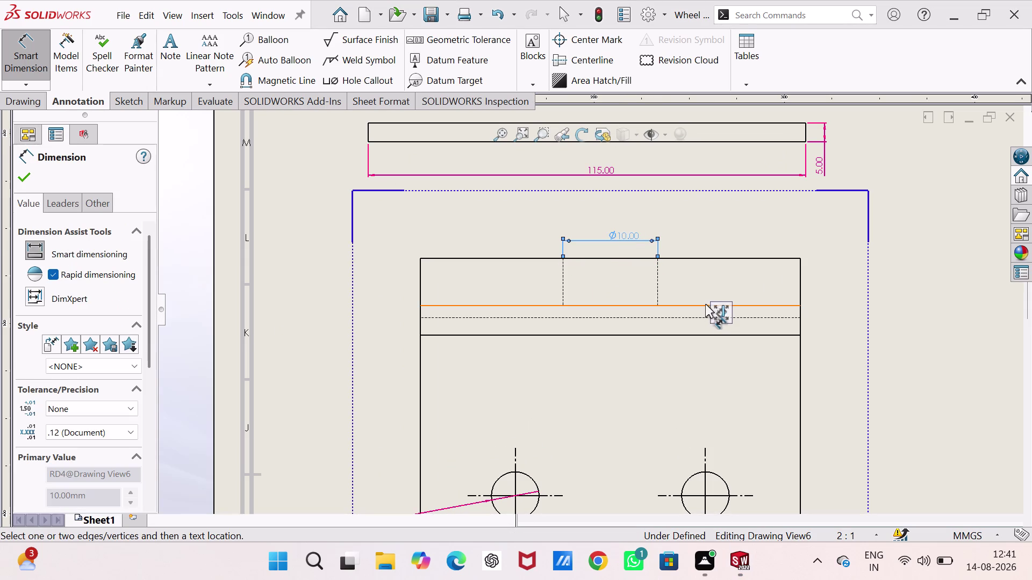
click(704, 305)
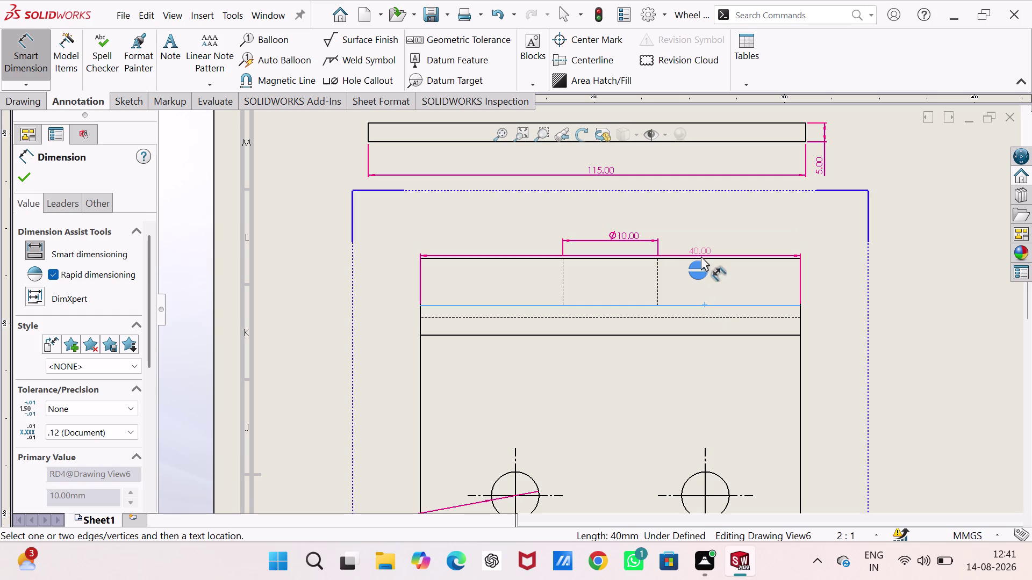
click(701, 258)
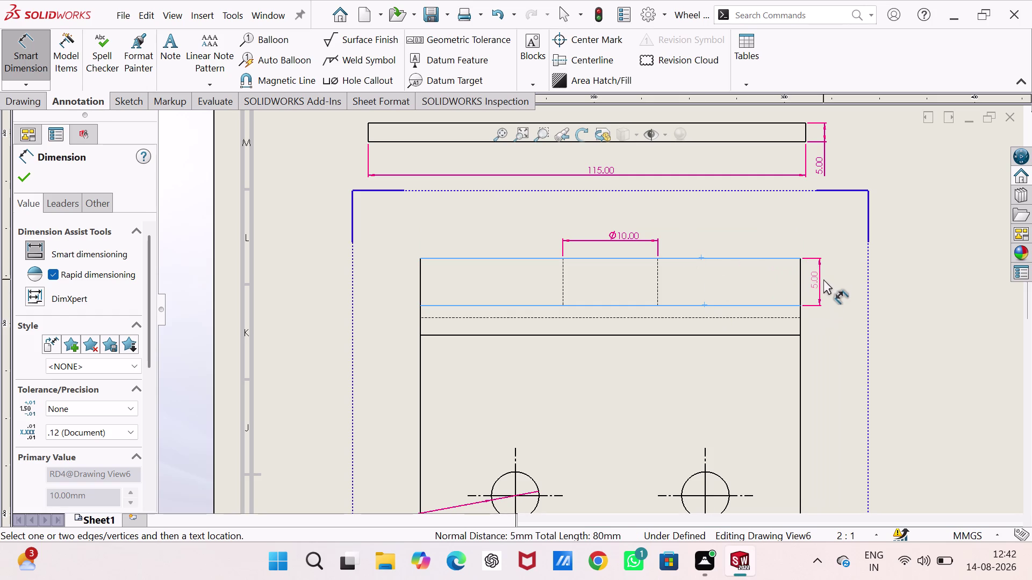
click(824, 279)
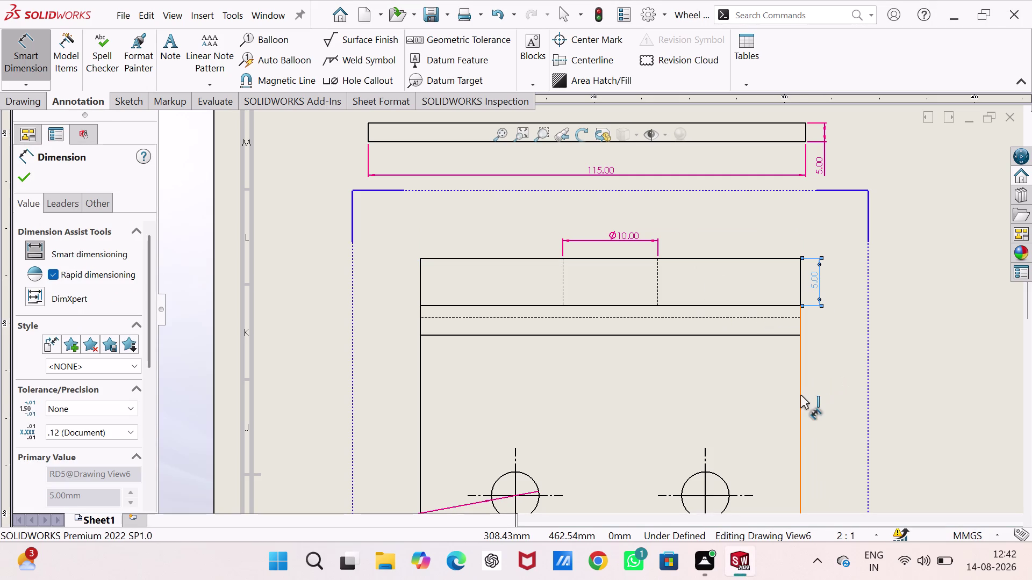
Add the 40.00 overall height dimension to the right of the support view.
scroll(up, 3)
scroll(up, 3)
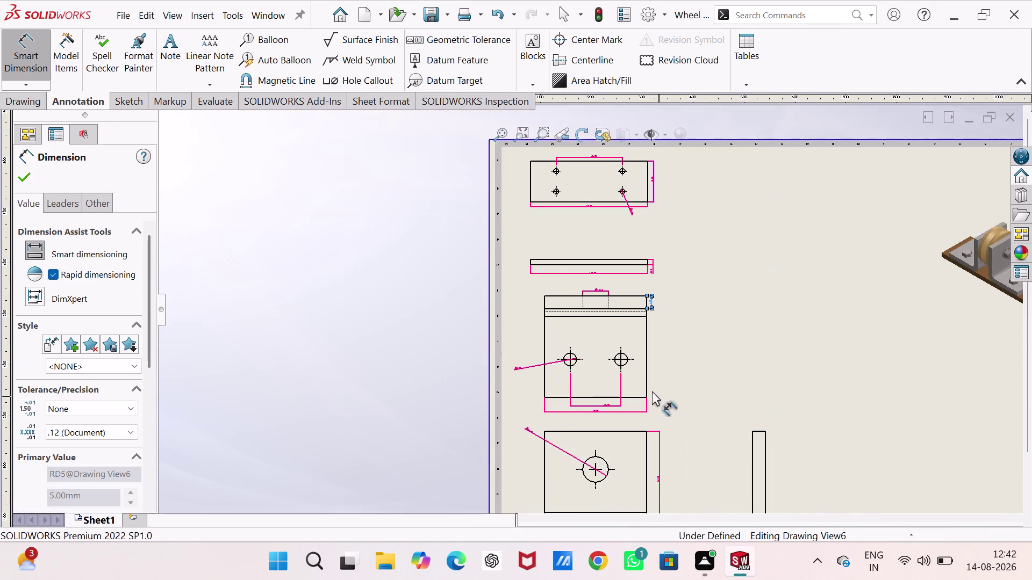
scroll(down, 3)
click(601, 376)
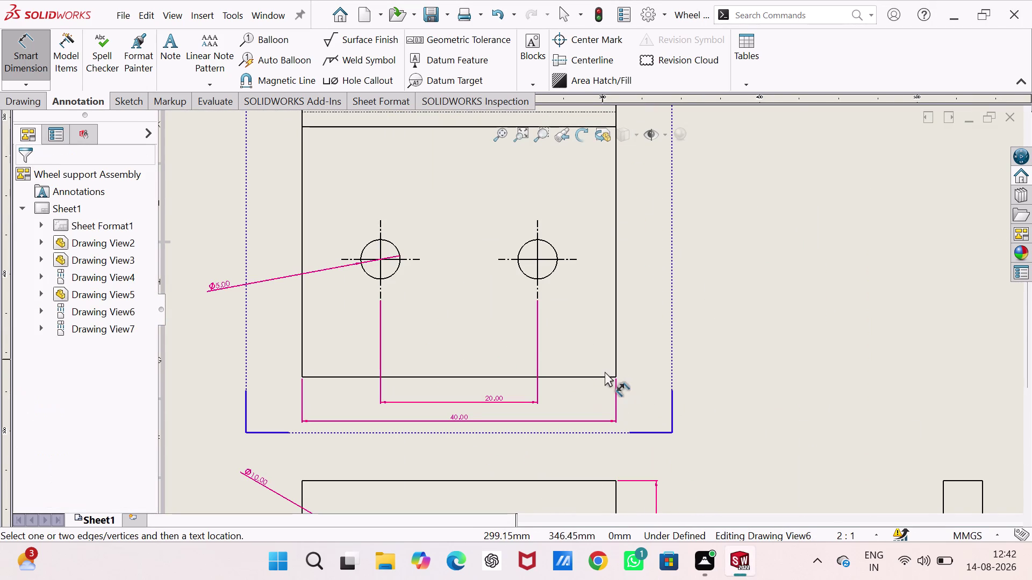
click(604, 377)
scroll(up, 3)
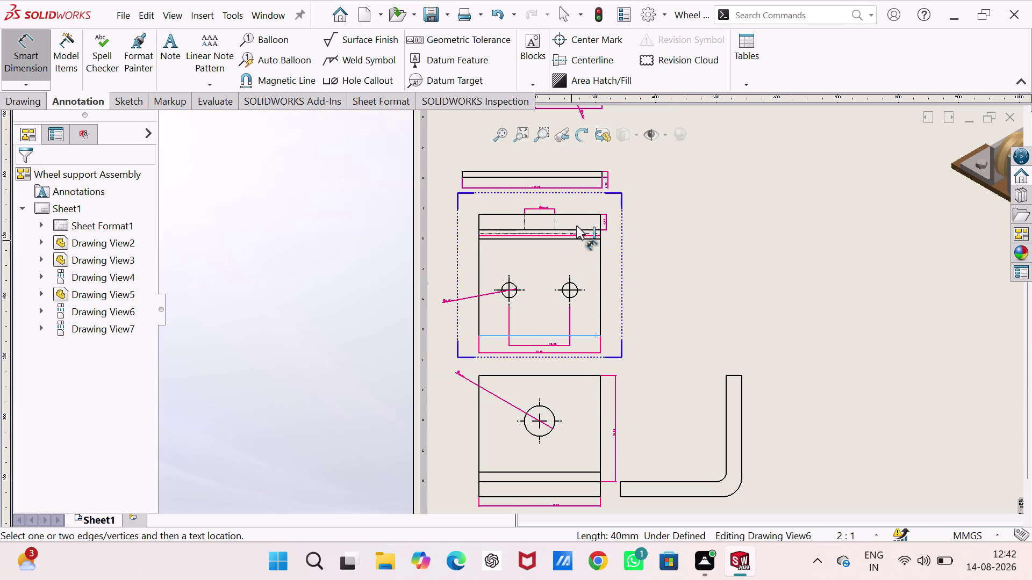
click(582, 214)
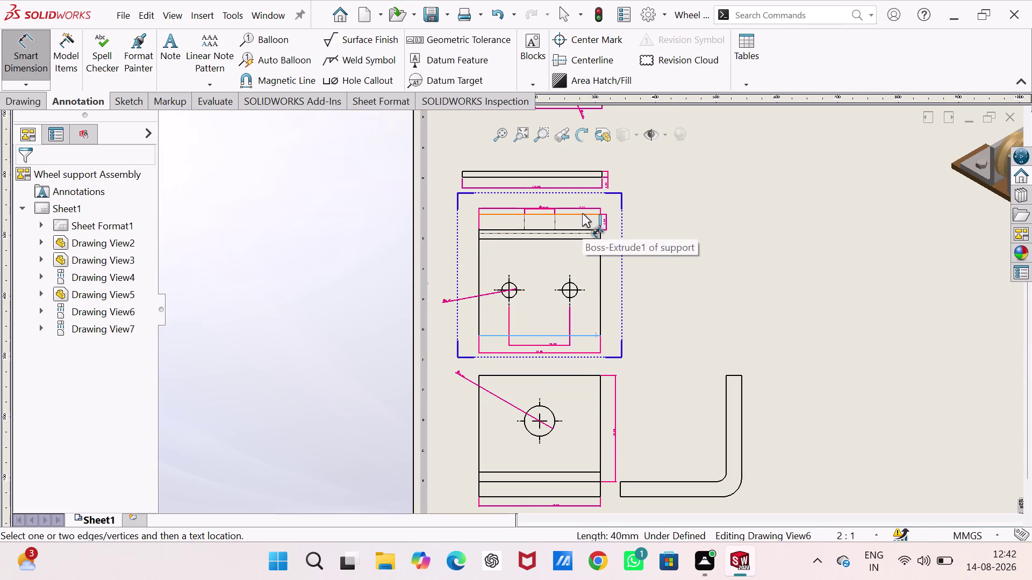
click(610, 258)
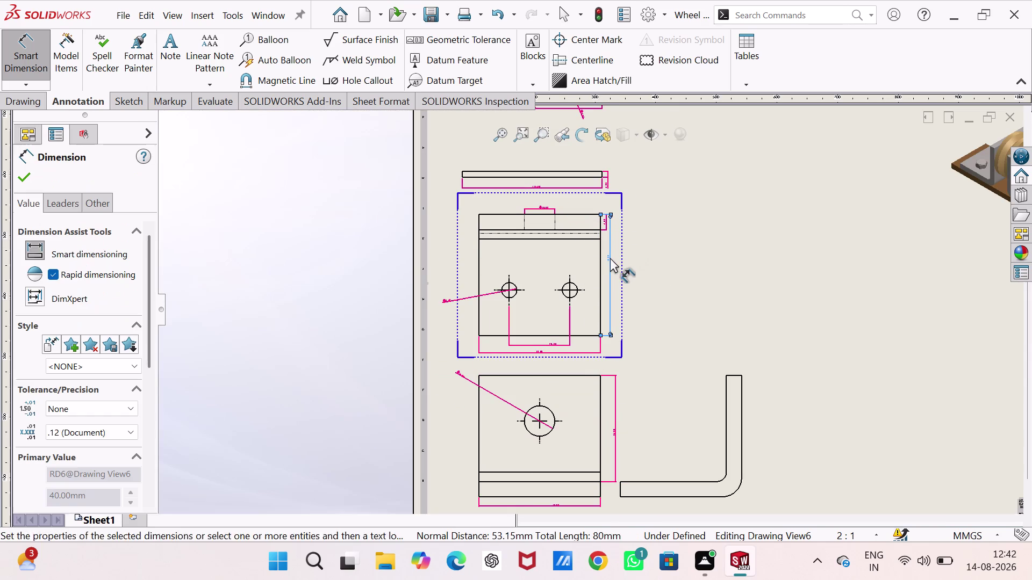
scroll(up, 3)
scroll(down, 3)
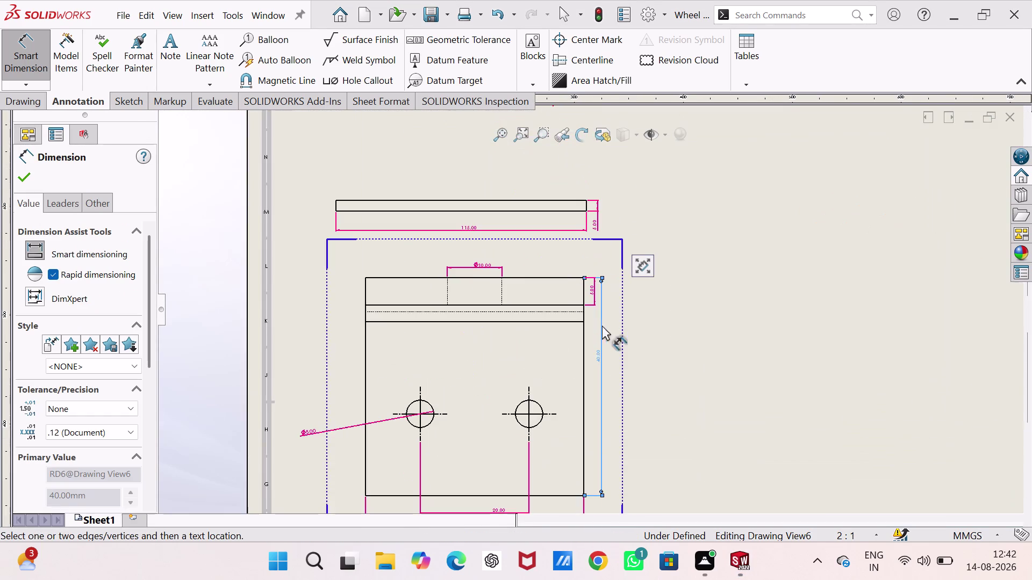
scroll(down, 3)
scroll(up, 3)
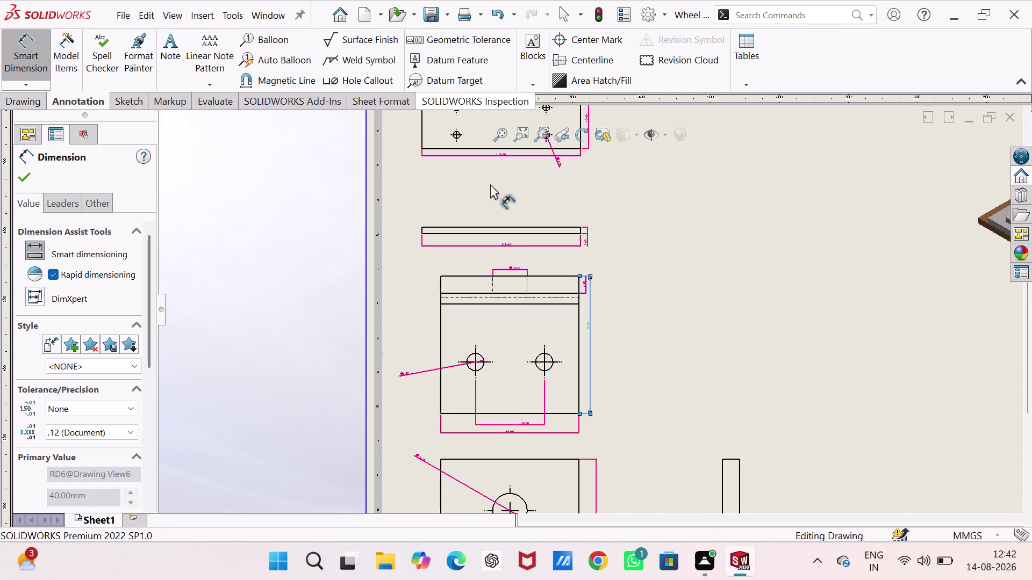
scroll(up, 3)
scroll(up, 3)
scroll(down, 3)
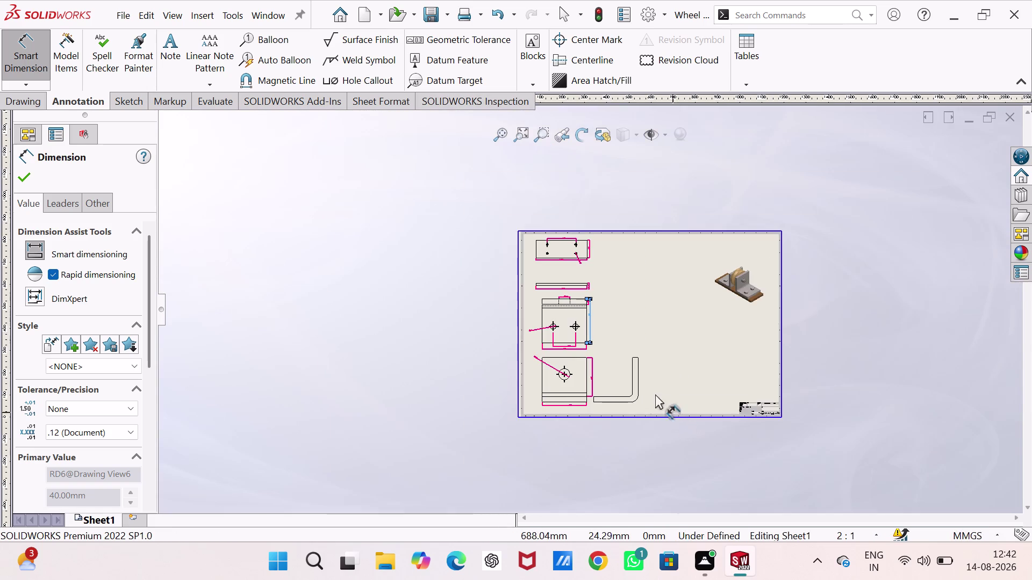
Dimension the 6.25 bend radius and the horizontal leg's 5.00 end thickness.
scroll(down, 3)
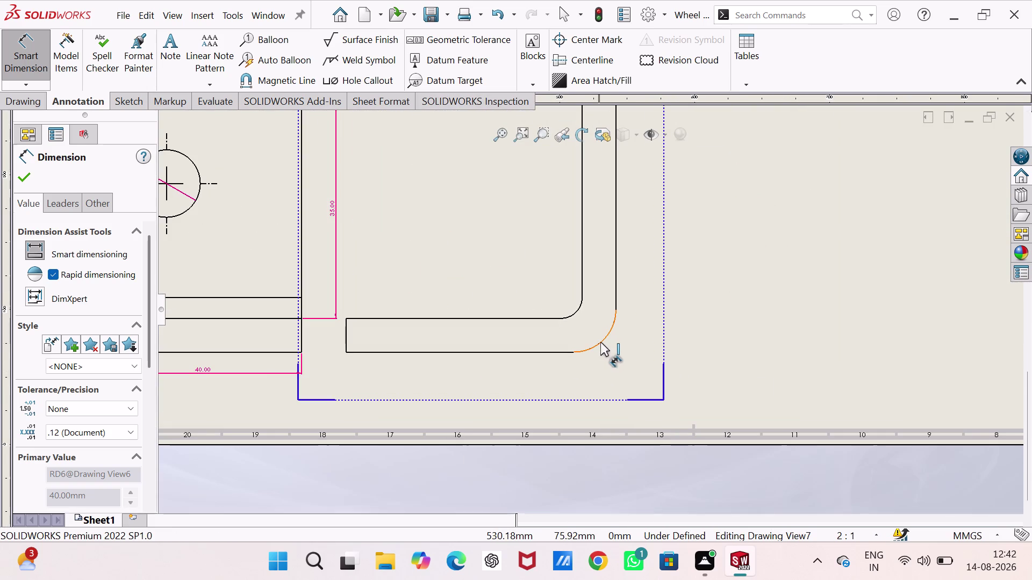
click(601, 342)
click(618, 367)
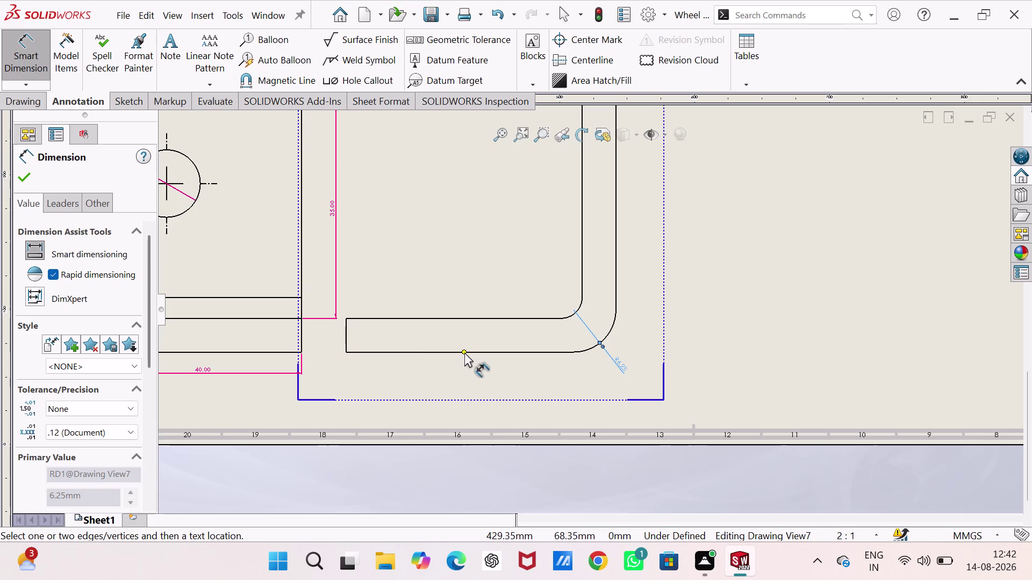
click(345, 338)
click(341, 337)
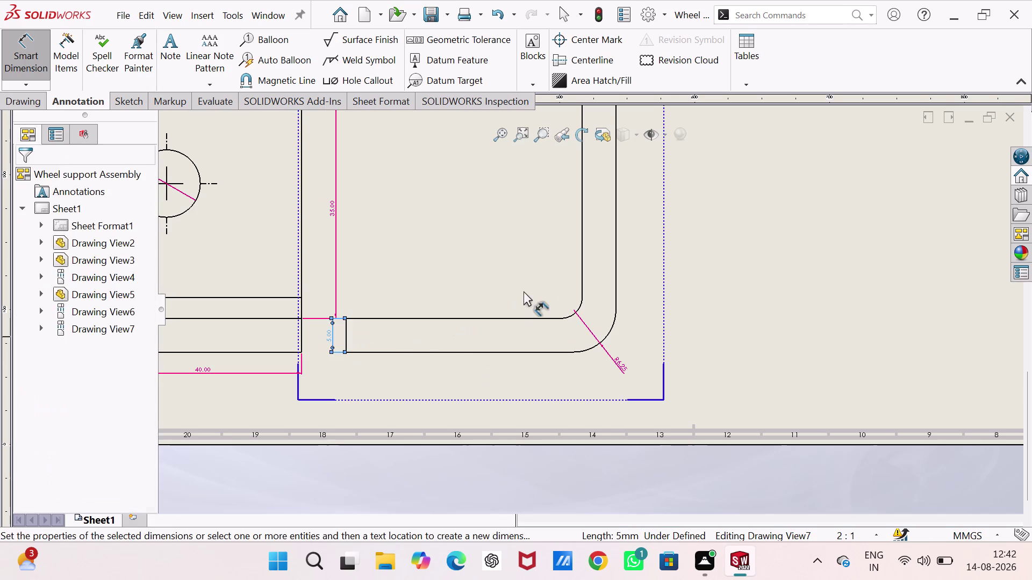
scroll(up, 3)
scroll(up, 3)
scroll(down, 3)
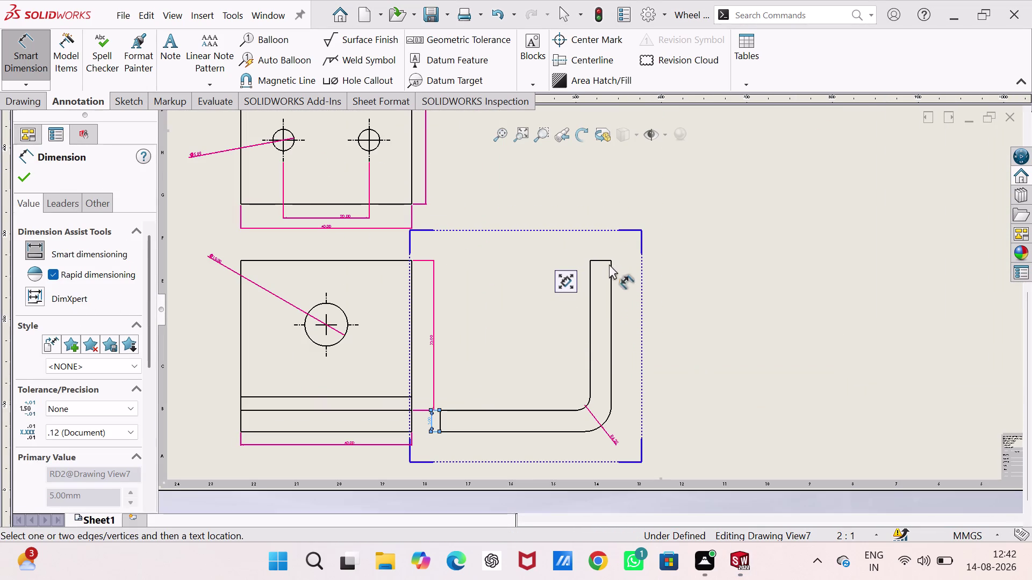
Add the upright leg's 5.00 thickness and 33.75 height, then exit dimensioning.
click(600, 260)
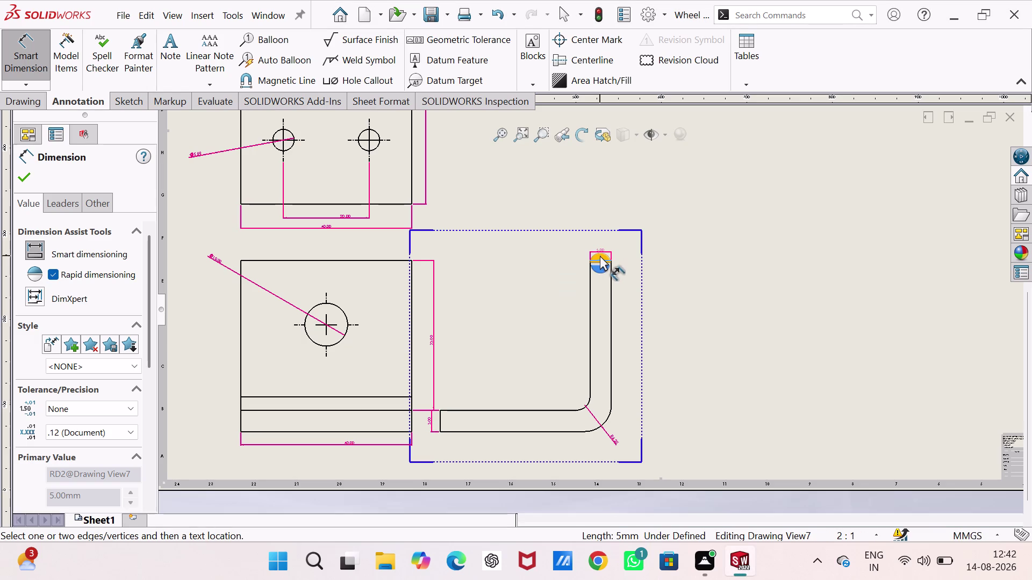
click(600, 253)
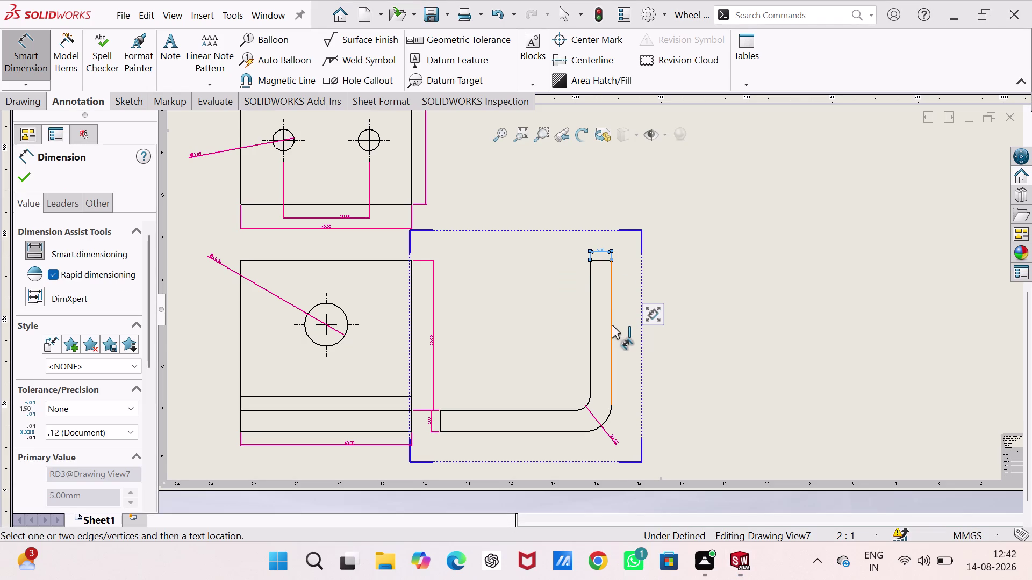
click(612, 325)
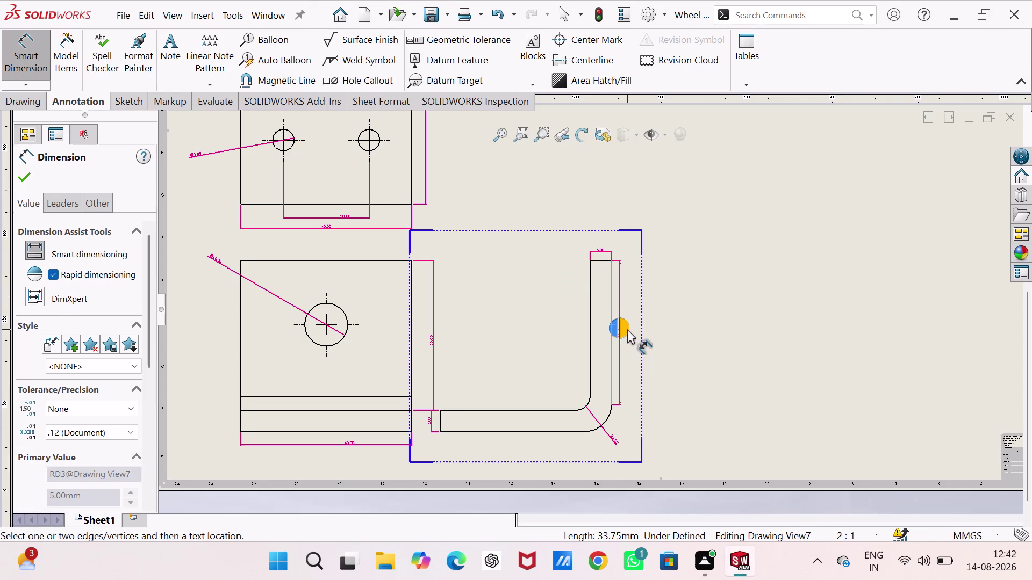
click(627, 329)
scroll(up, 3)
scroll(down, 3)
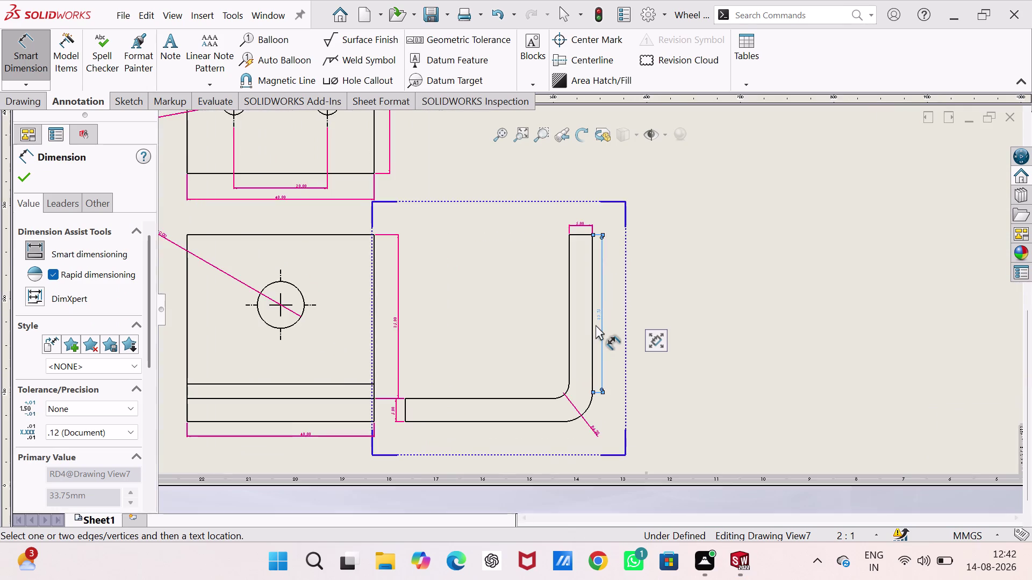
scroll(down, 3)
scroll(up, 3)
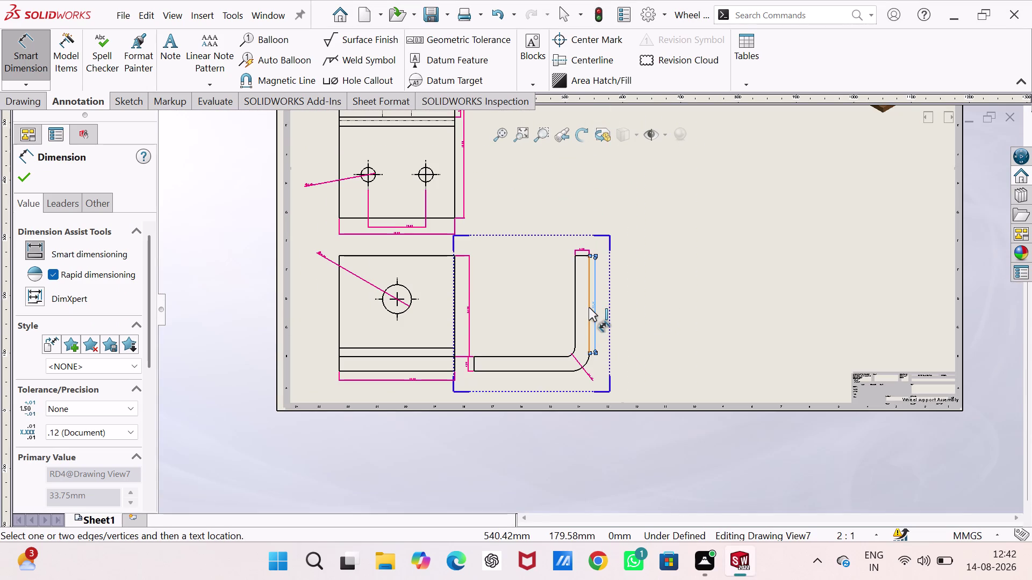
key(Escape)
key(ctrl+z)
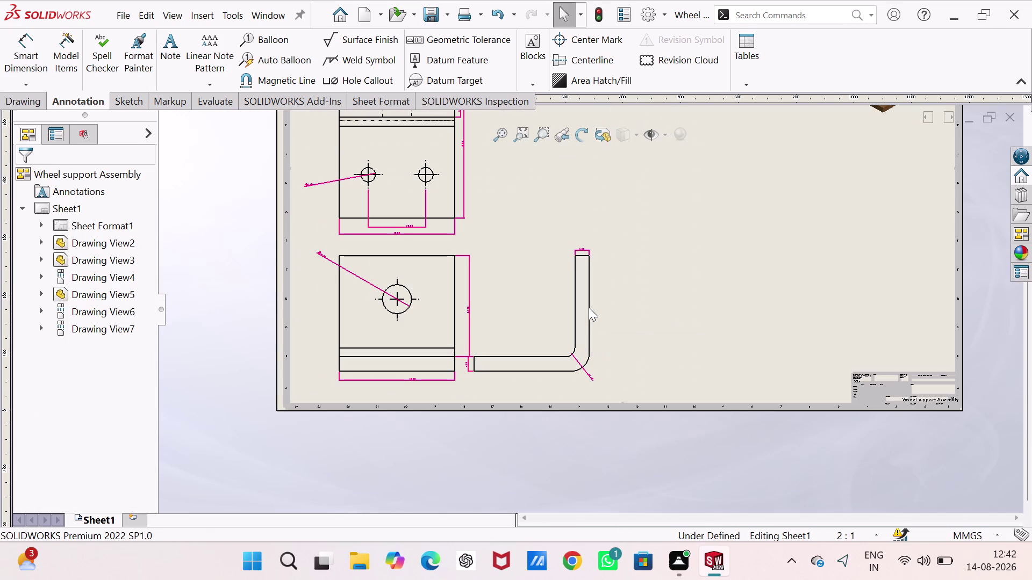
scroll(up, 3)
scroll(up, 3)
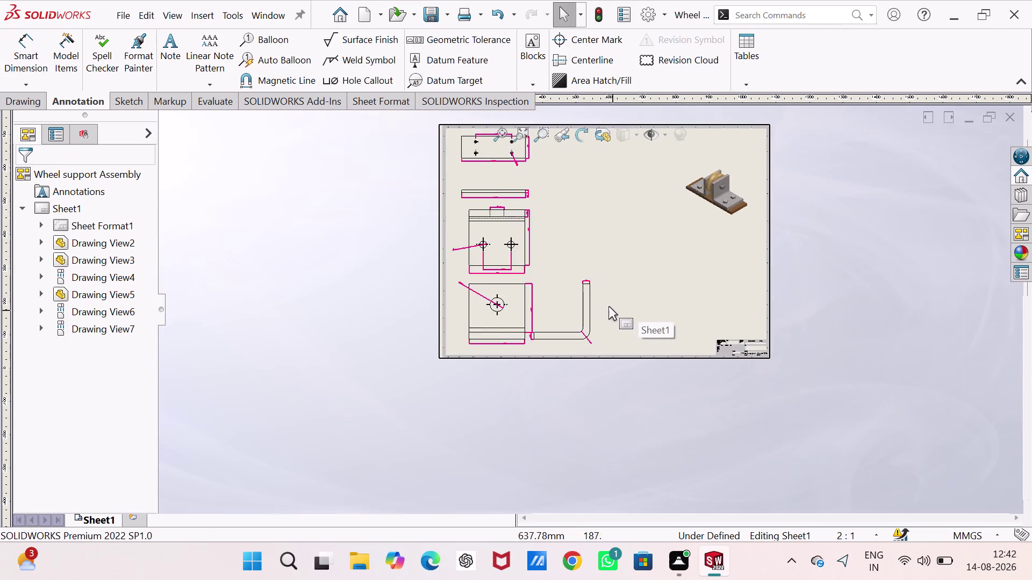
scroll(up, 3)
scroll(down, 3)
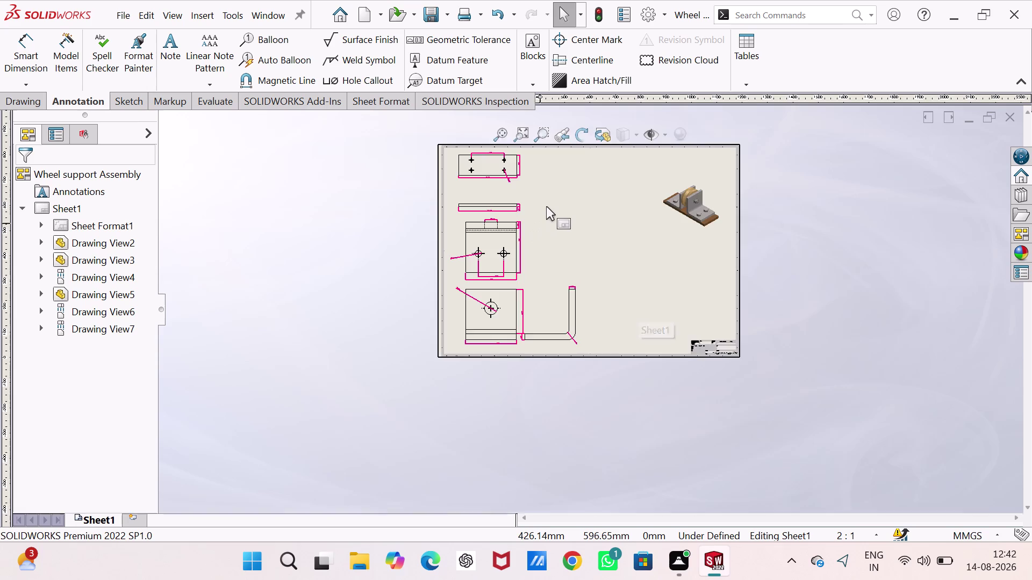
scroll(down, 3)
scroll(down, 3)
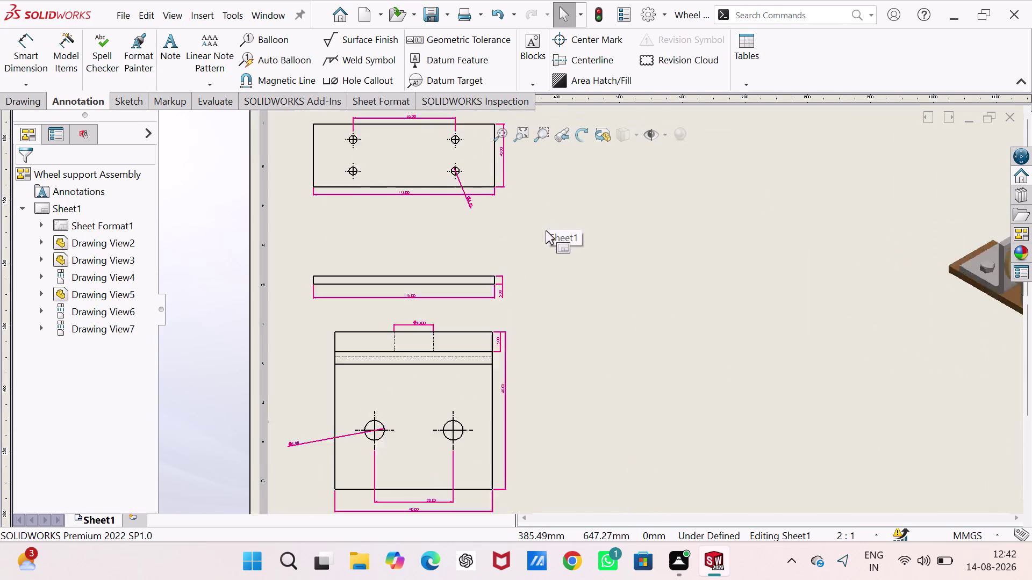
scroll(down, 3)
scroll(up, 3)
scroll(down, 3)
scroll(up, 3)
scroll(down, 3)
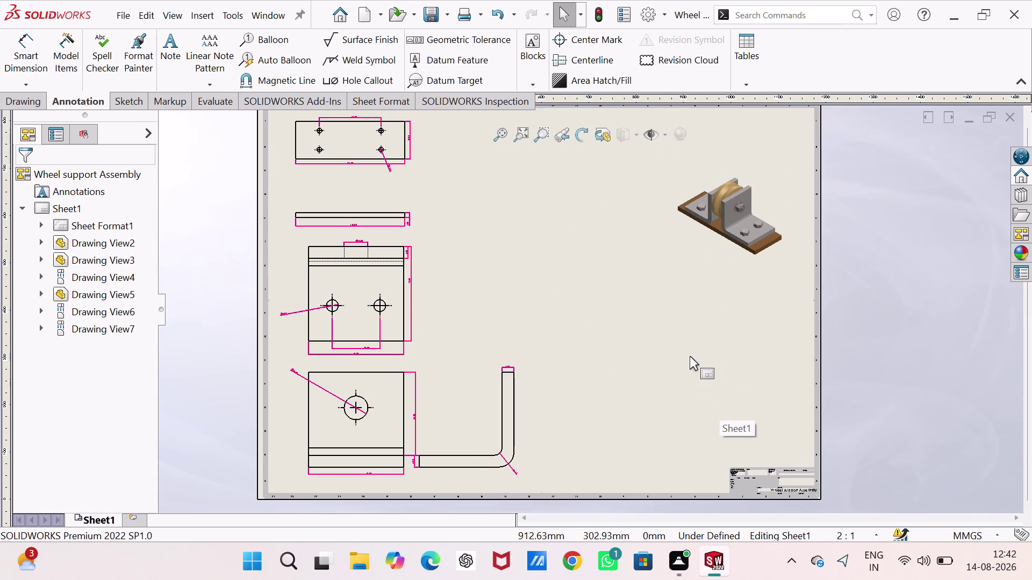
key(Escape)
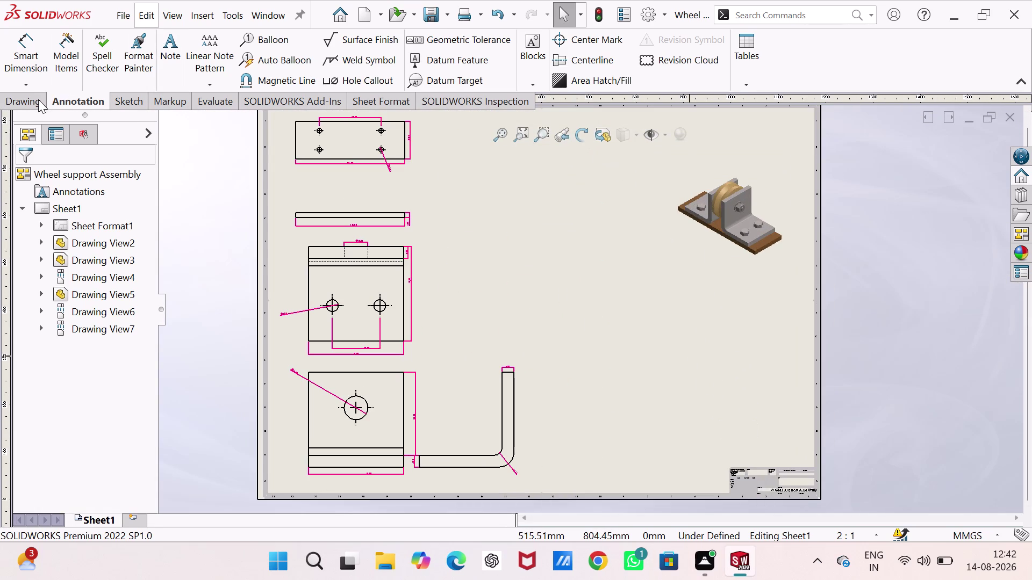
Start a new model view from the washer part file.
click(37, 100)
click(25, 52)
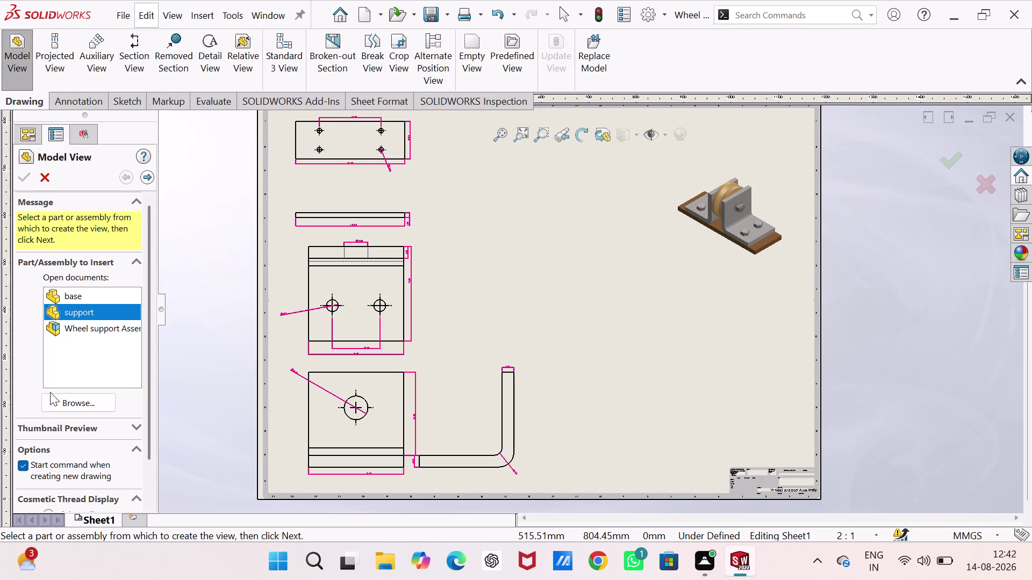
scroll(down, 3)
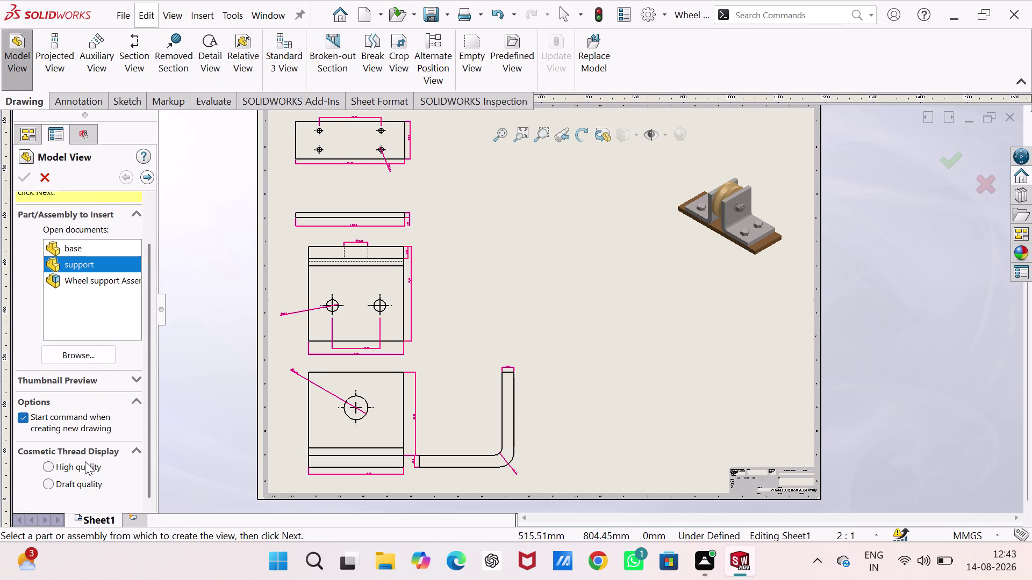
scroll(down, 3)
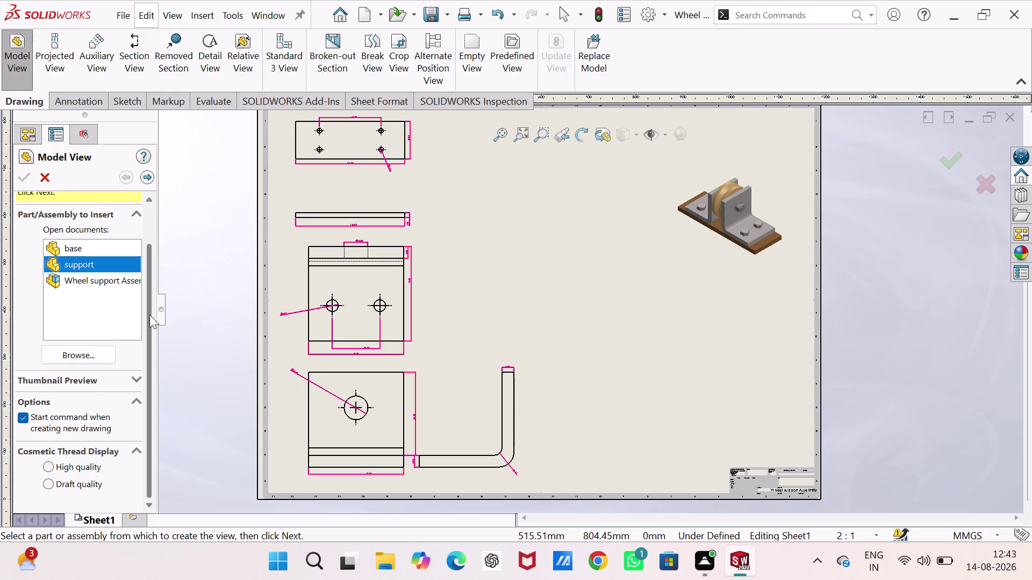
drag(152, 311, 138, 395)
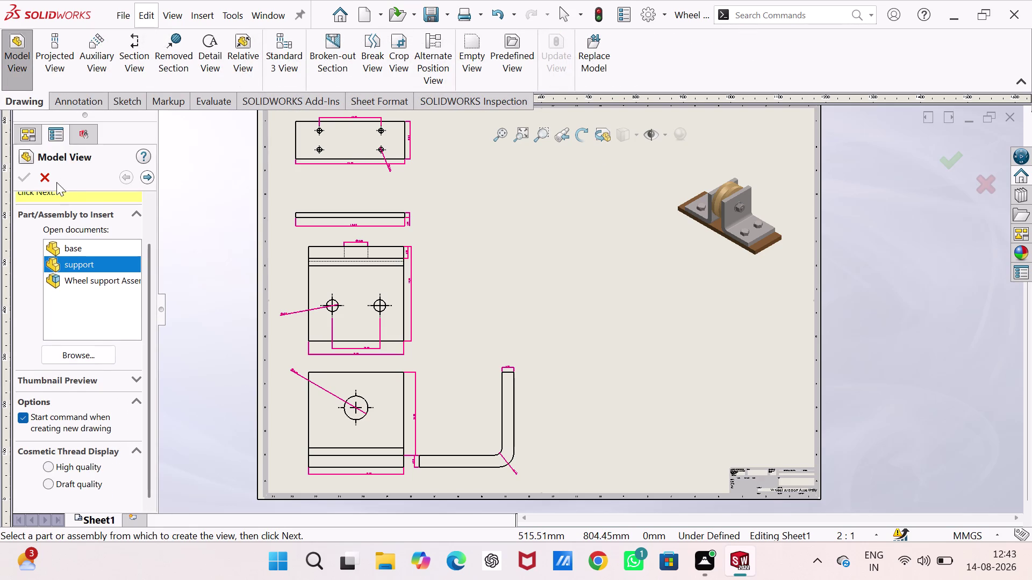
click(88, 352)
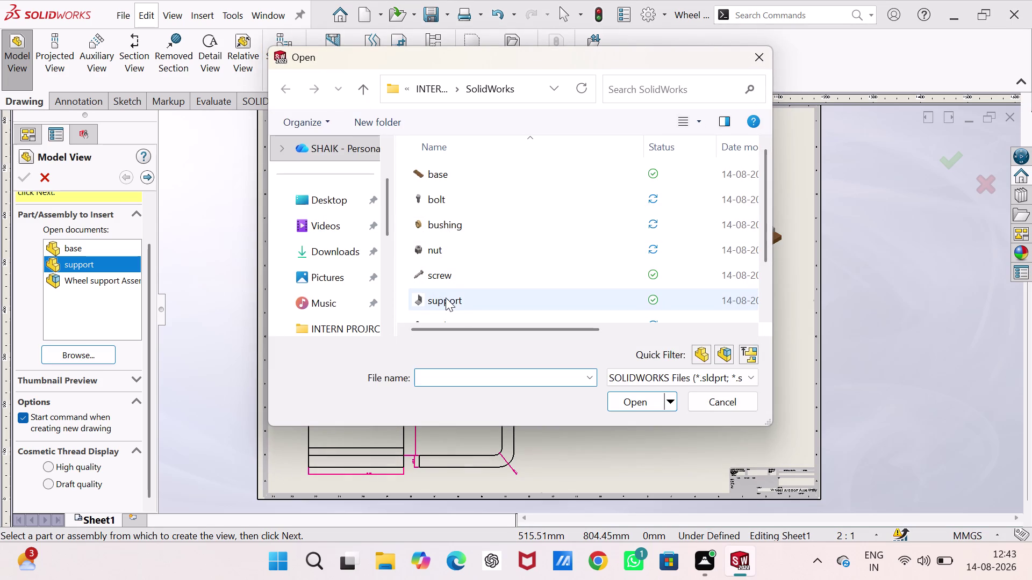
scroll(down, 3)
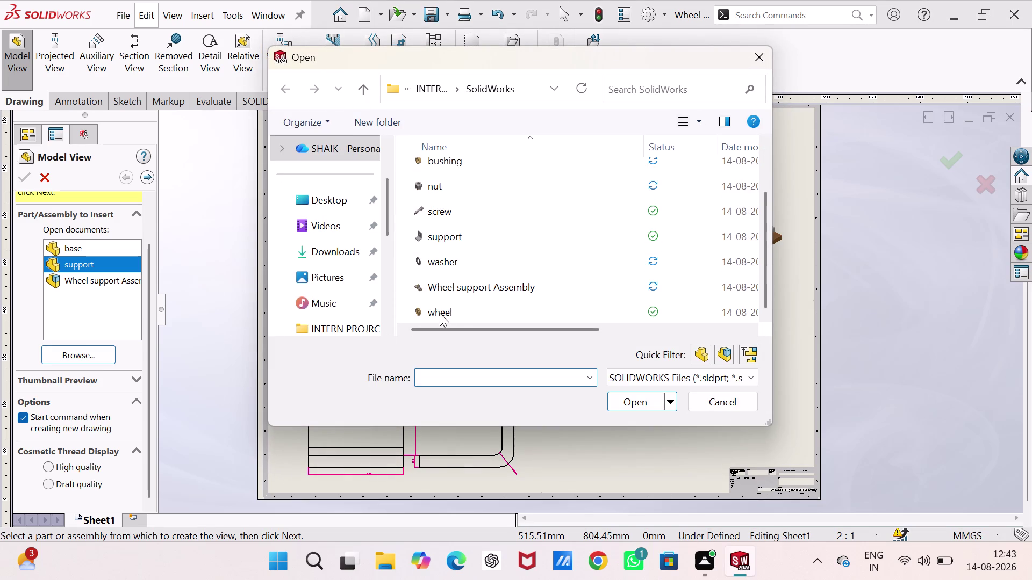
click(449, 257)
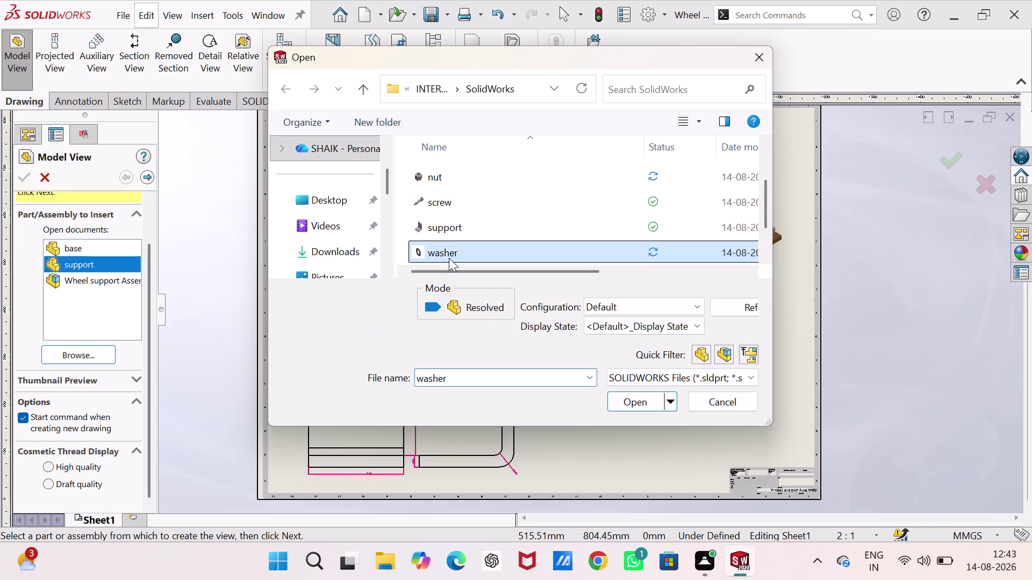
click(634, 401)
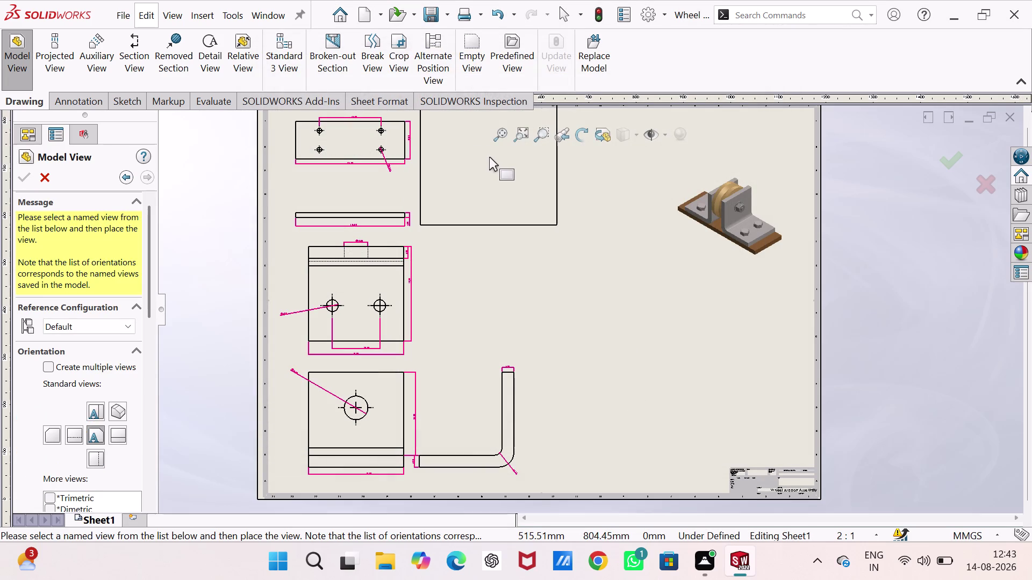
Place the washer front view and a projected side view to its right.
scroll(up, 3)
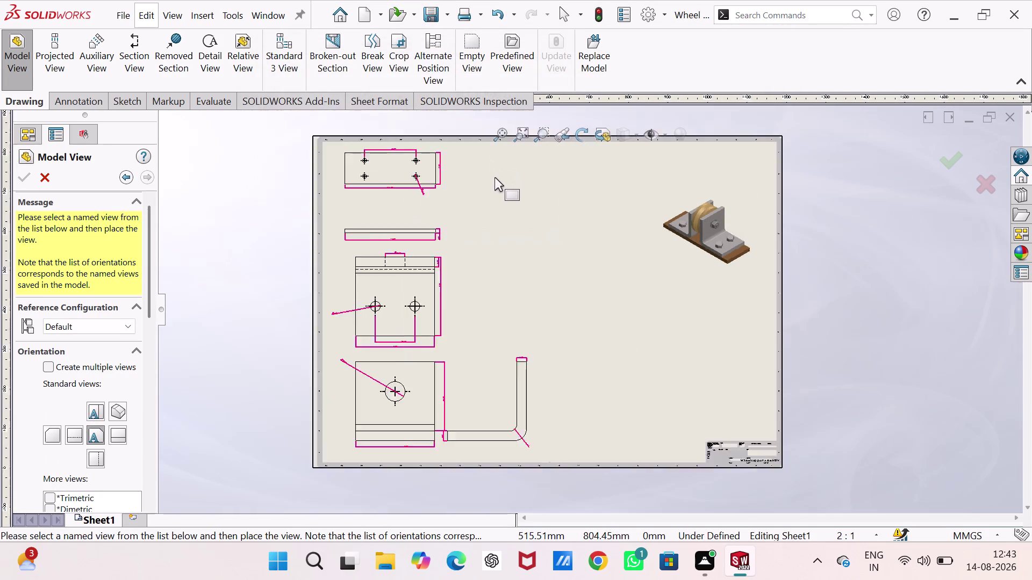
scroll(down, 3)
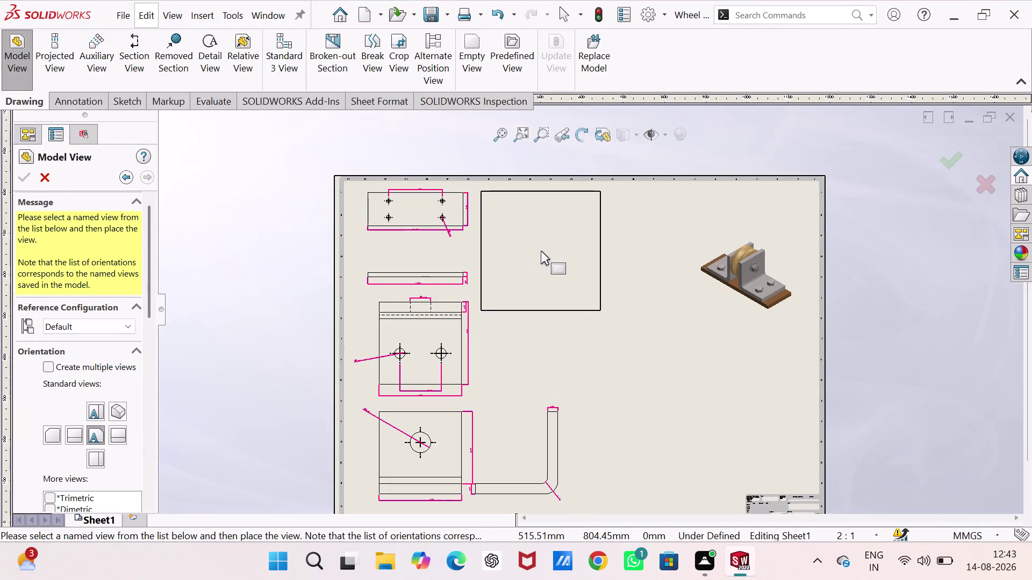
click(541, 251)
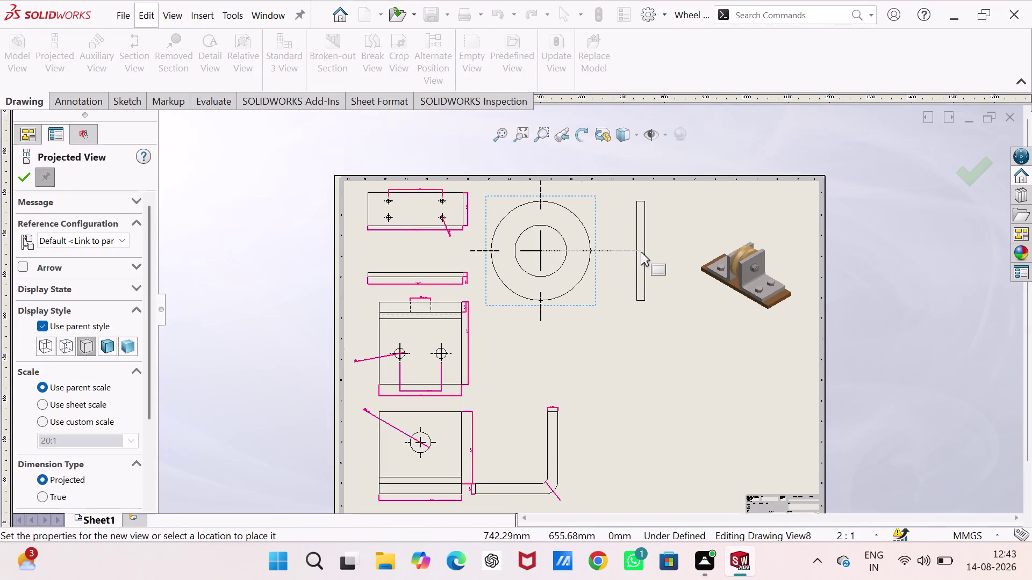
click(641, 252)
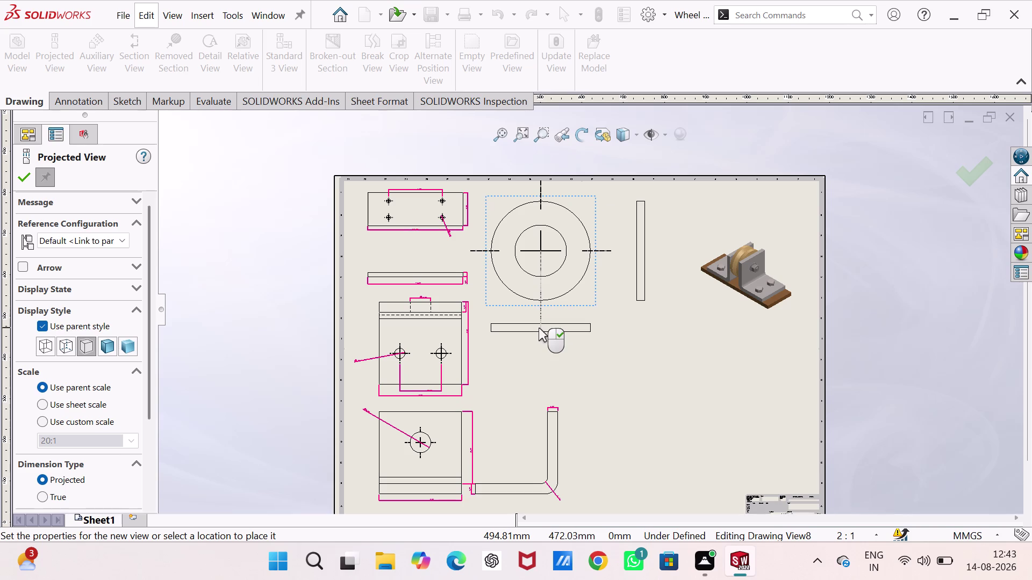
key(Escape)
scroll(down, 3)
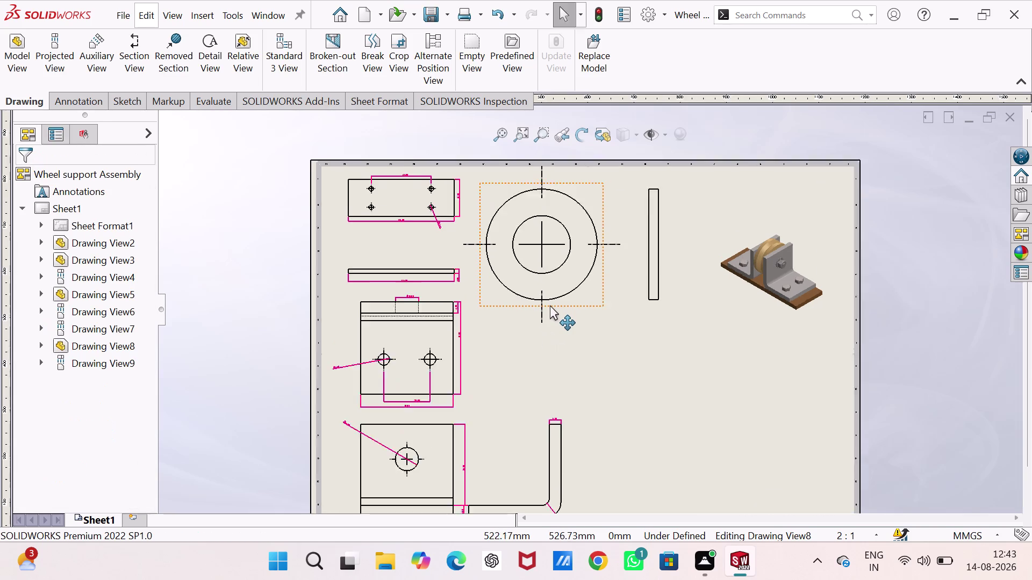
Set the washer front view to a 5:1 scale.
scroll(down, 3)
scroll(down, 3)
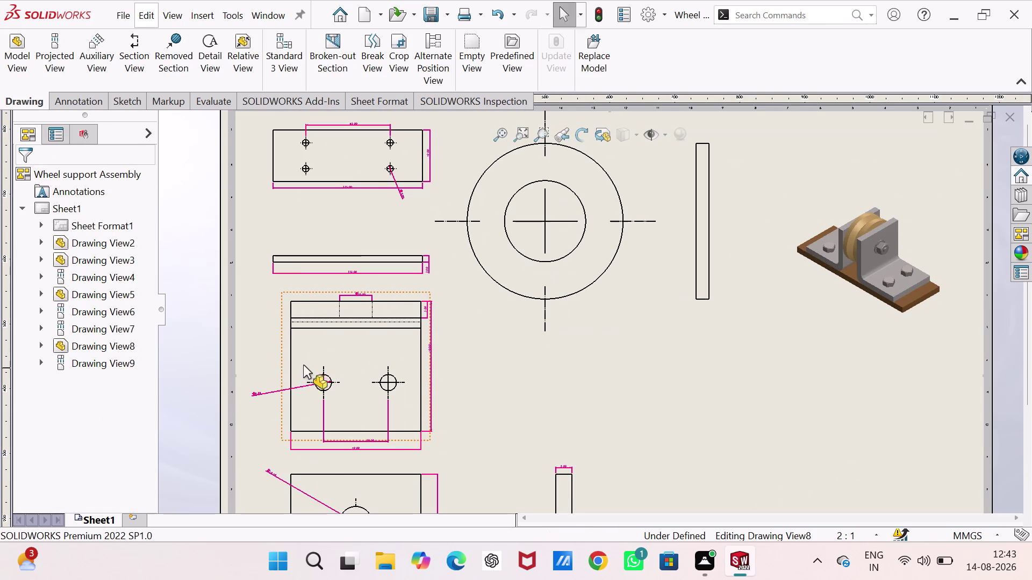
click(501, 310)
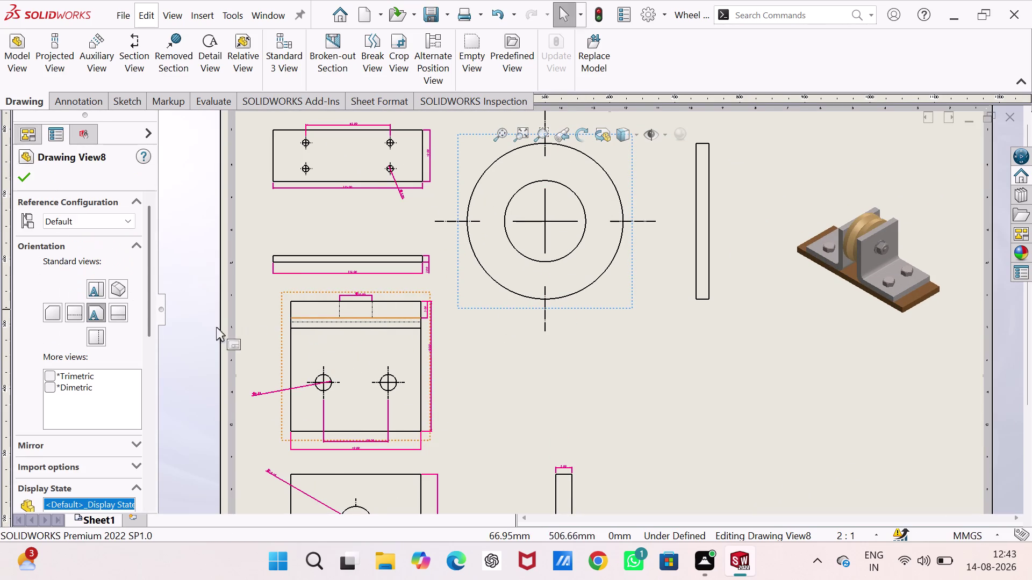
drag(145, 324, 145, 448)
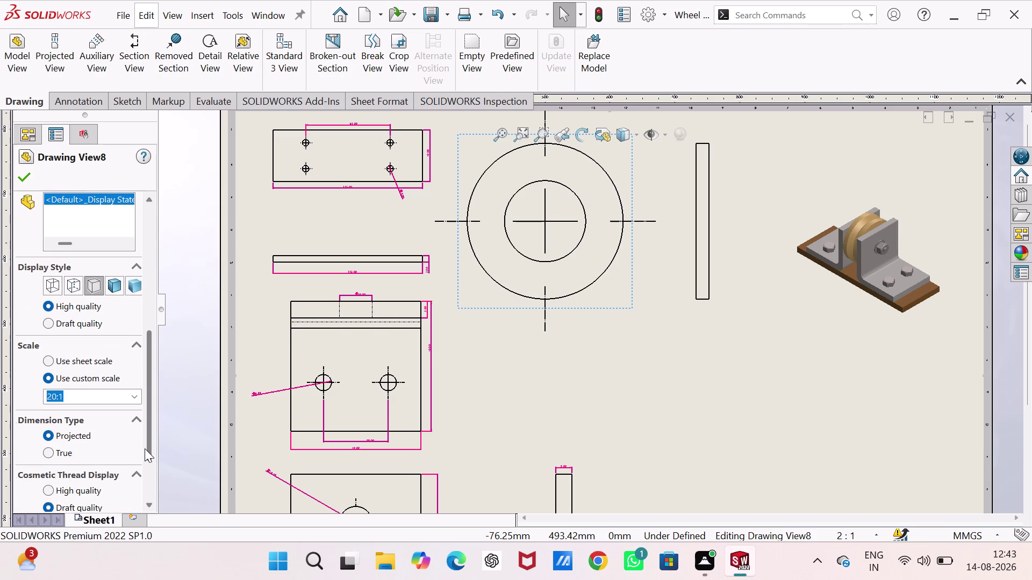
drag(145, 449, 145, 447)
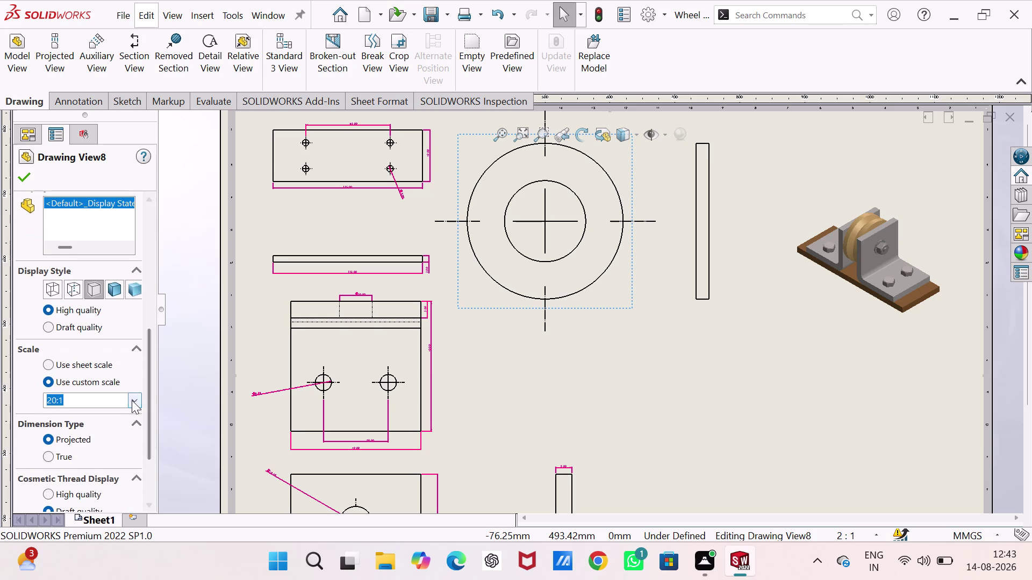
click(132, 400)
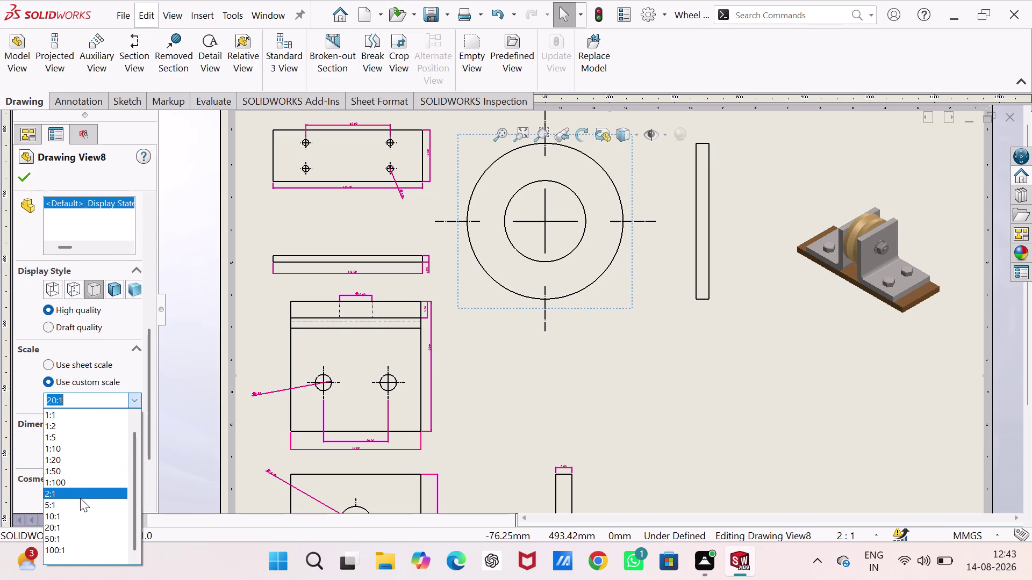
click(78, 495)
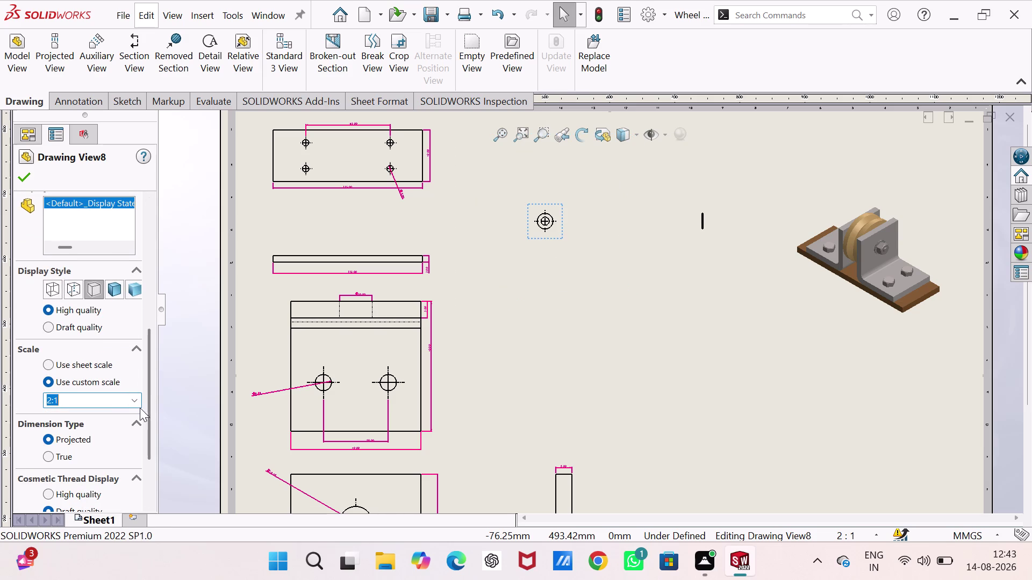
drag(145, 403, 149, 468)
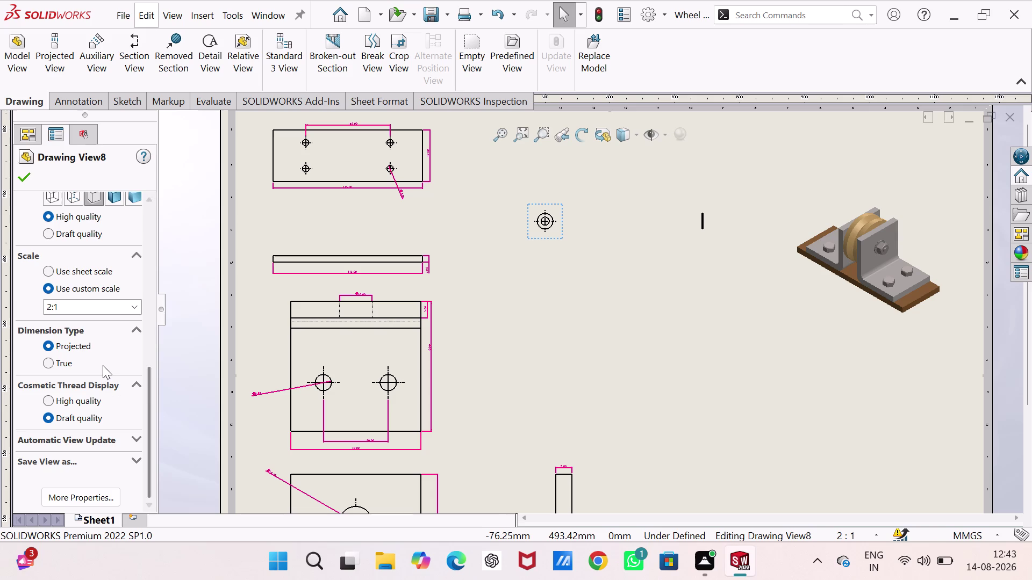
click(119, 309)
click(133, 308)
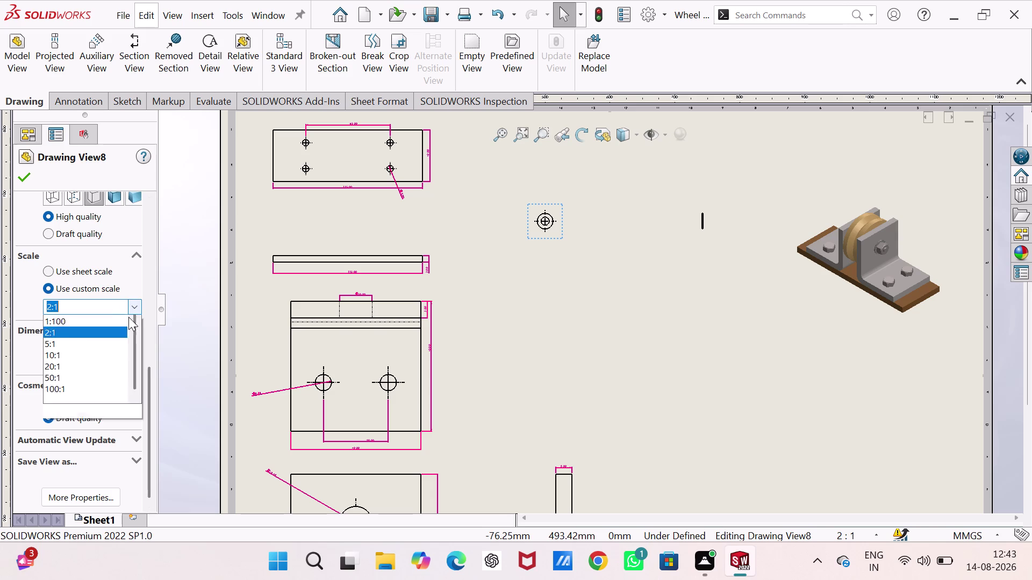
click(74, 410)
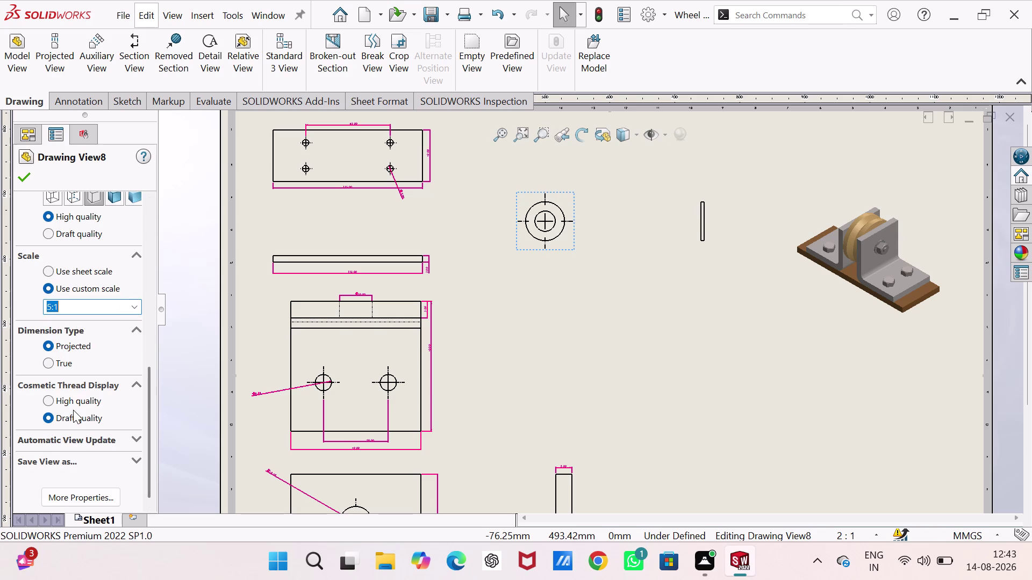
Move both washer views up beside the base top view.
click(541, 303)
drag(562, 192, 500, 127)
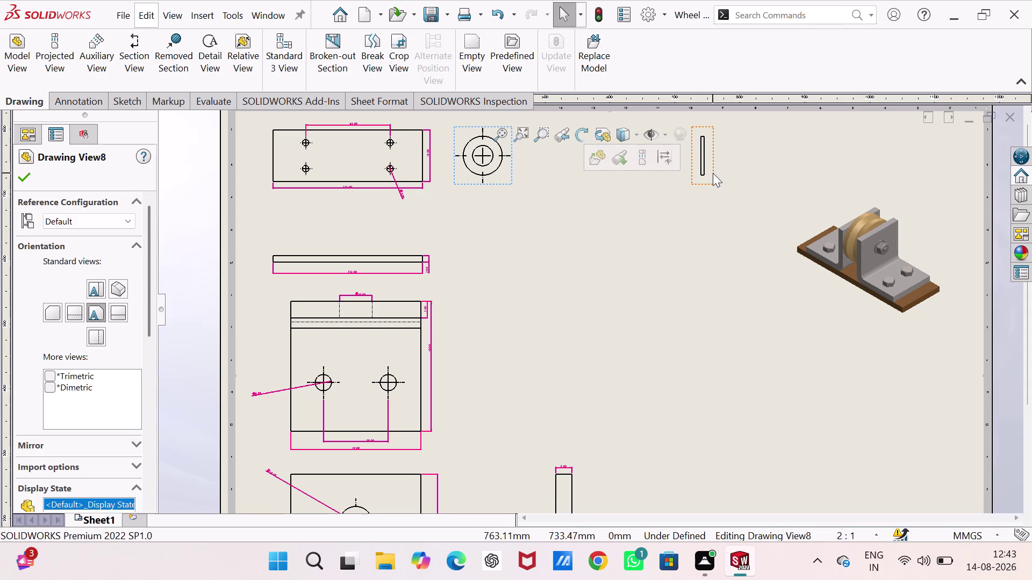
drag(713, 173, 558, 169)
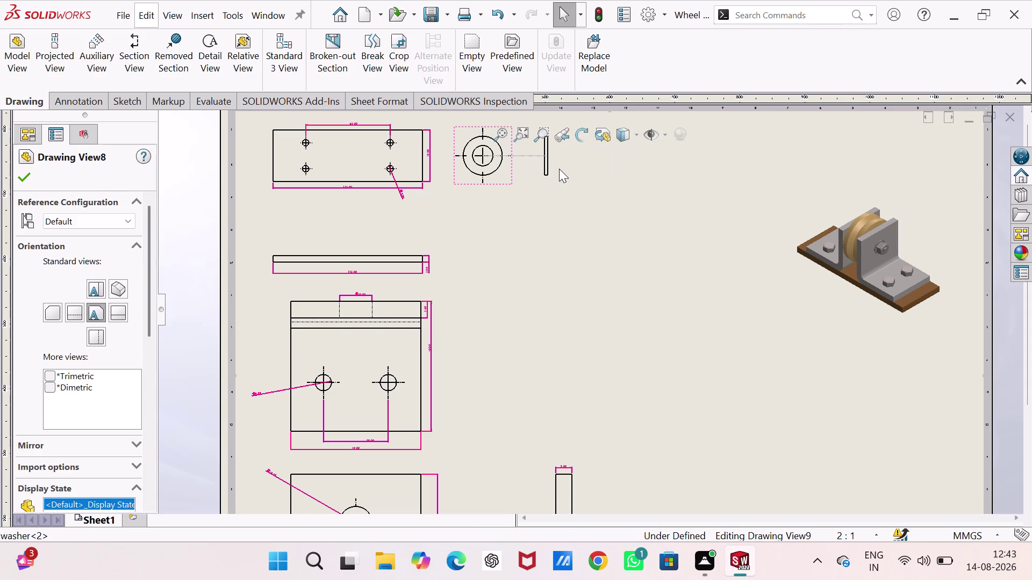
drag(558, 169, 559, 168)
scroll(up, 3)
scroll(down, 3)
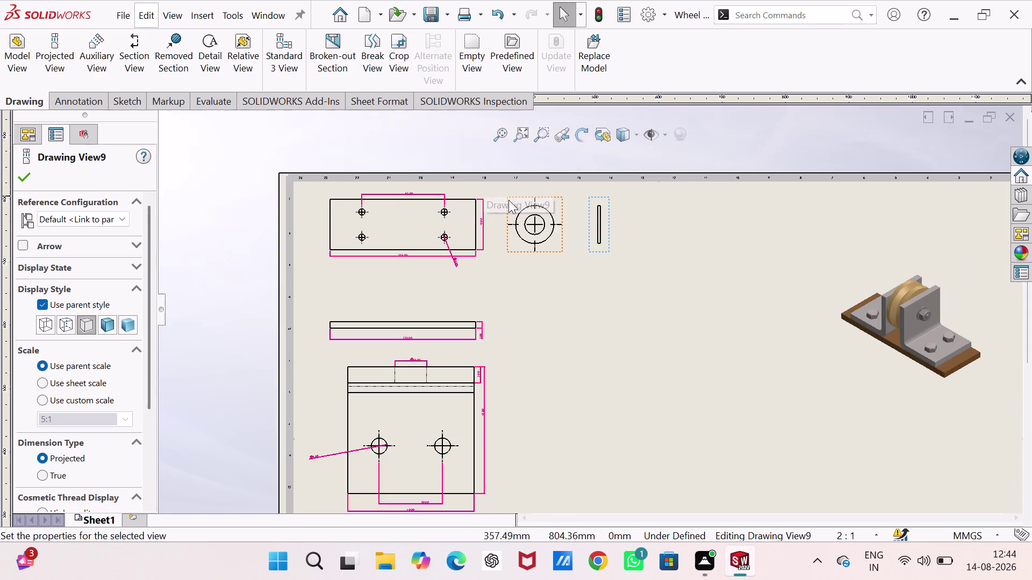
scroll(down, 3)
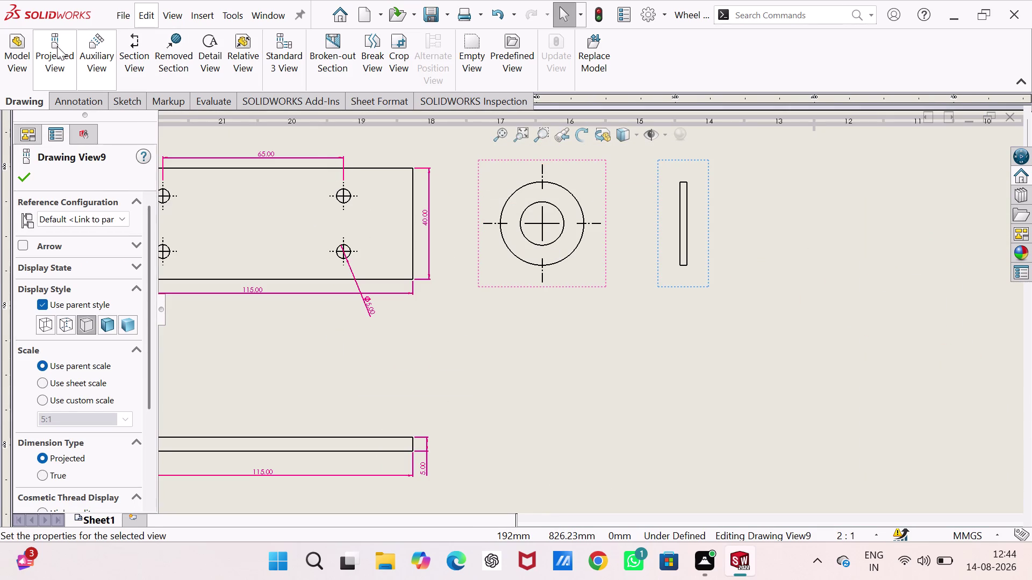
click(99, 99)
click(26, 44)
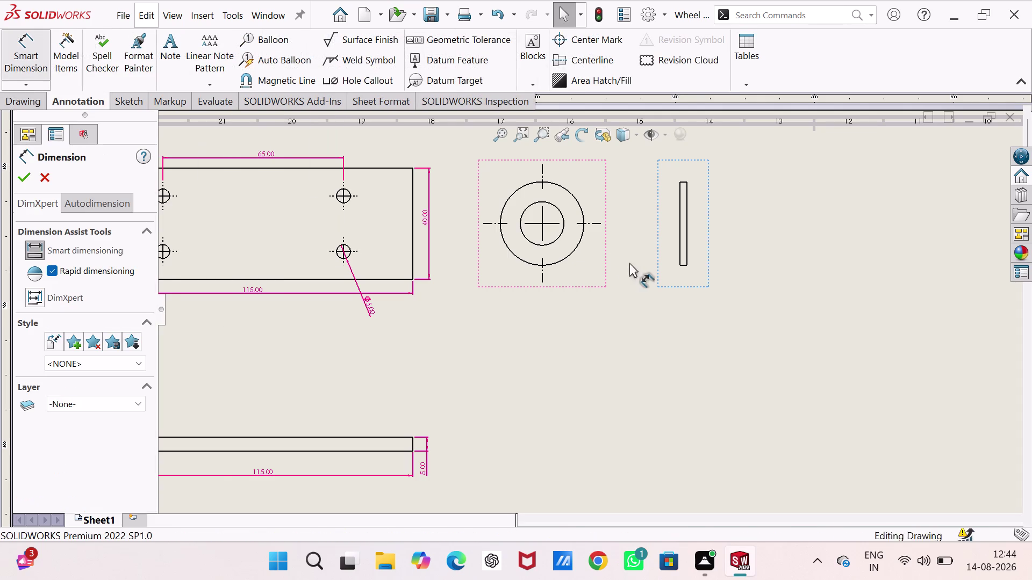
Dimension the washer's Ø12 outer and Ø6.25 inner diameters and its 1 mm thickness.
click(574, 249)
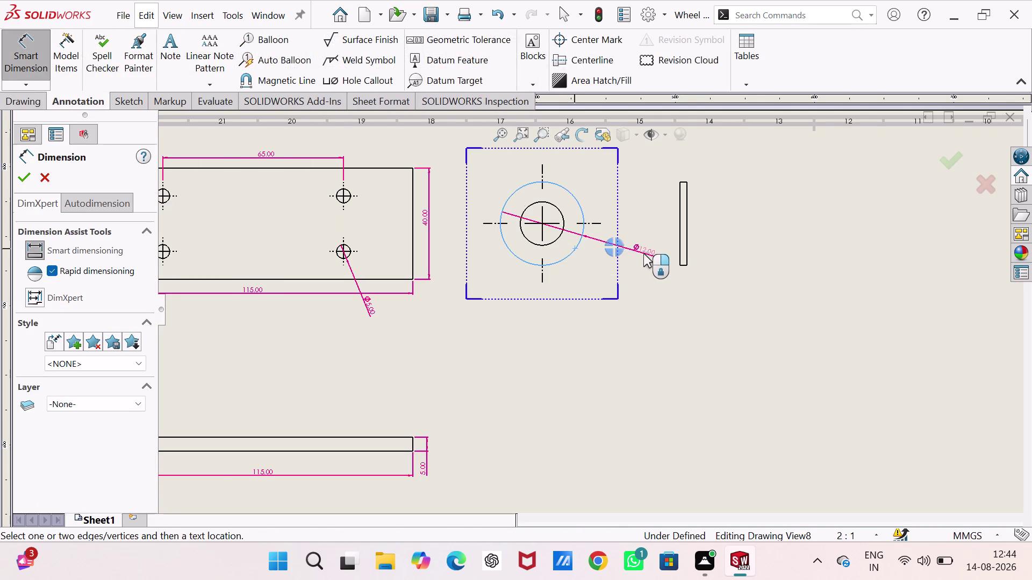
click(642, 255)
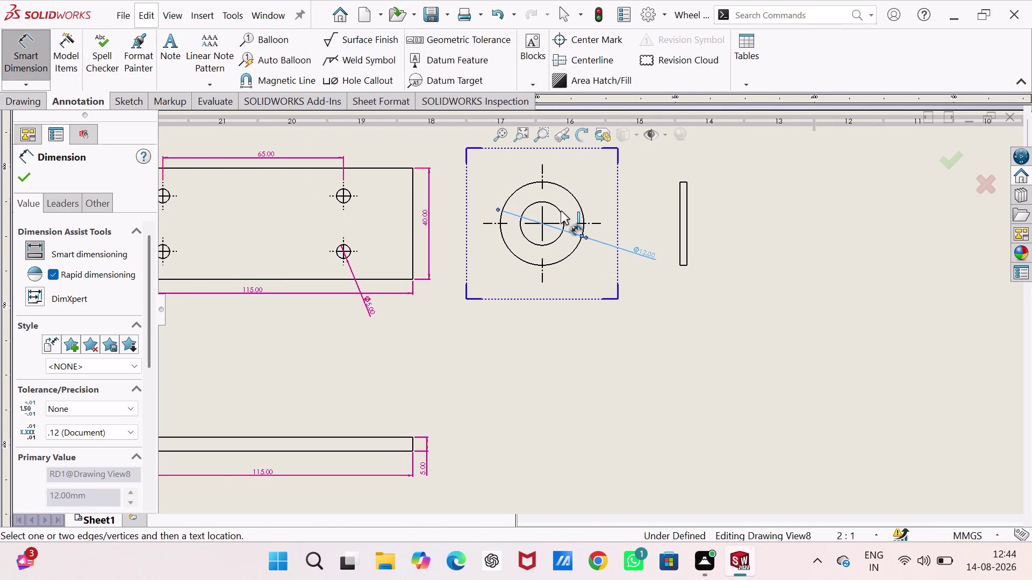
click(560, 212)
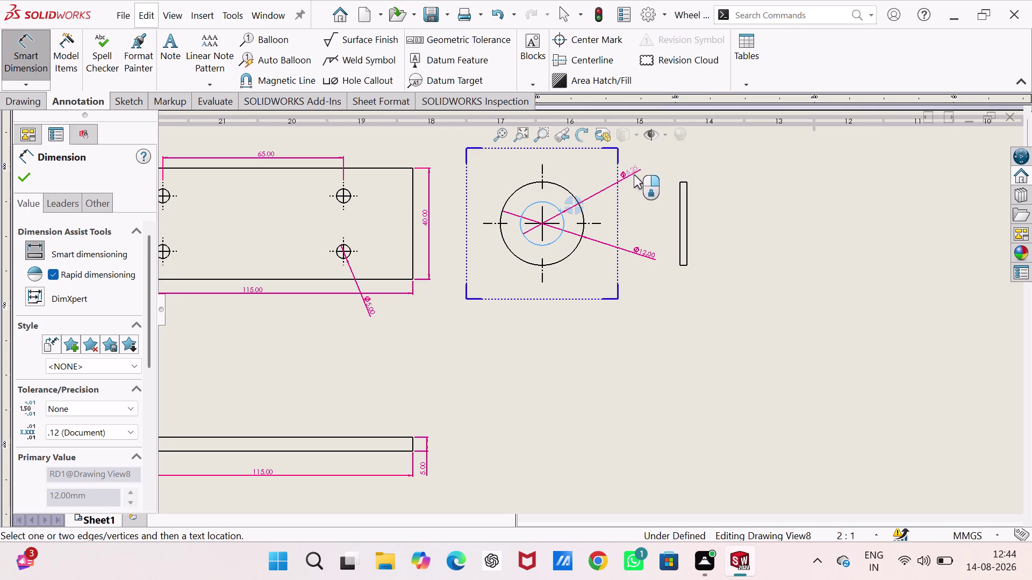
click(602, 175)
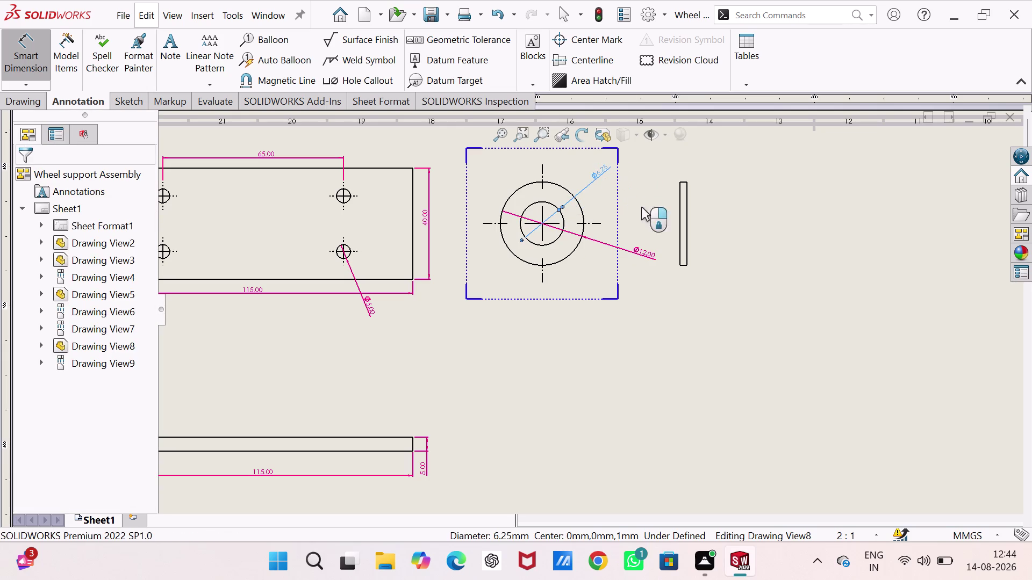
click(683, 265)
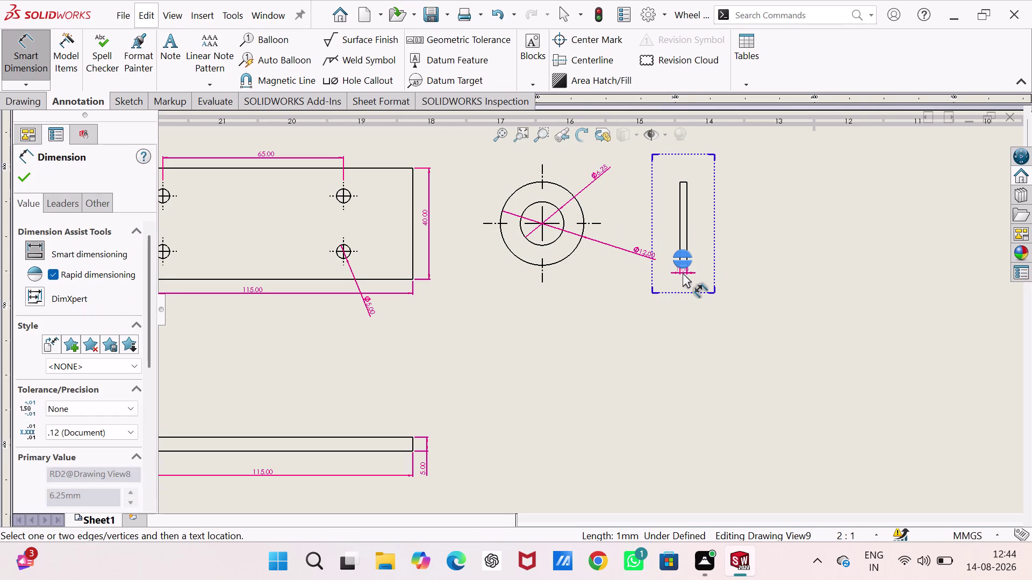
click(683, 275)
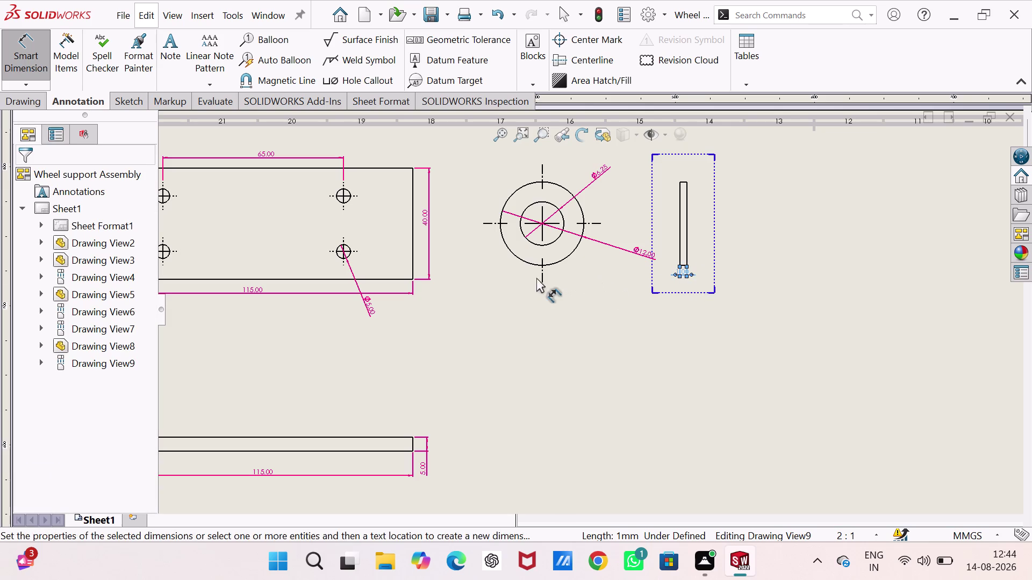
click(35, 98)
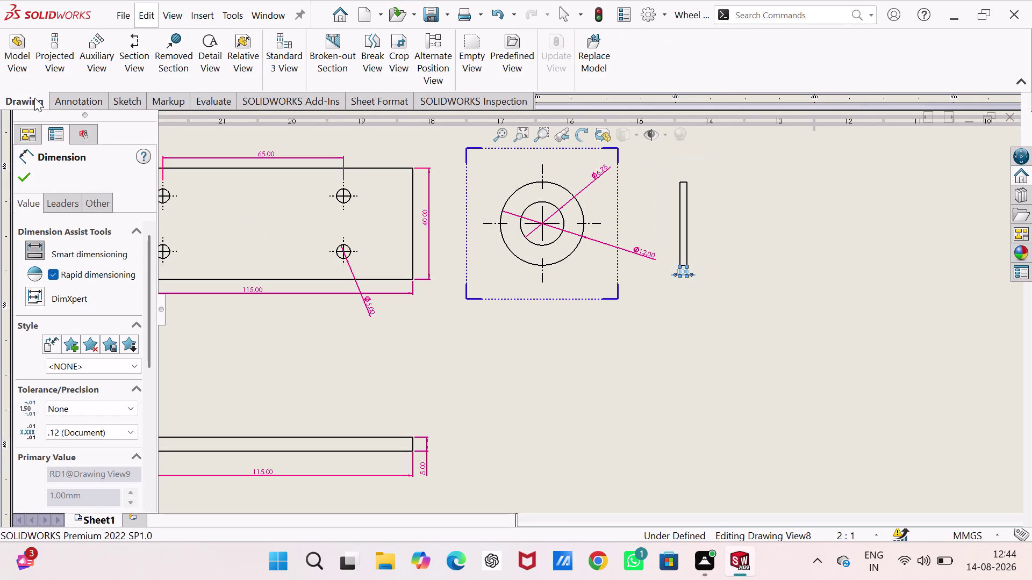
Insert the bolt part as a 5:1 front view below the washer views.
click(29, 54)
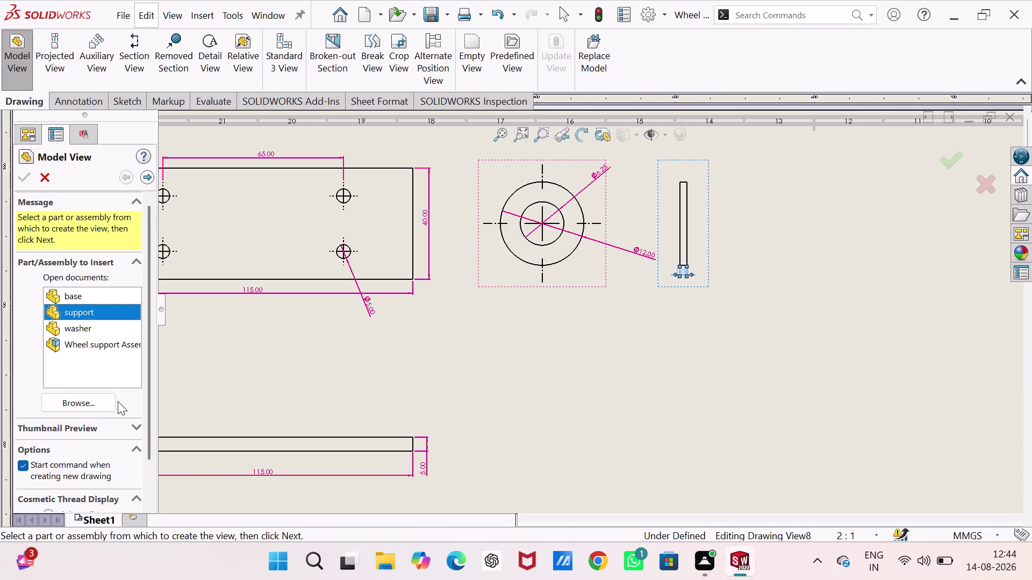
click(98, 394)
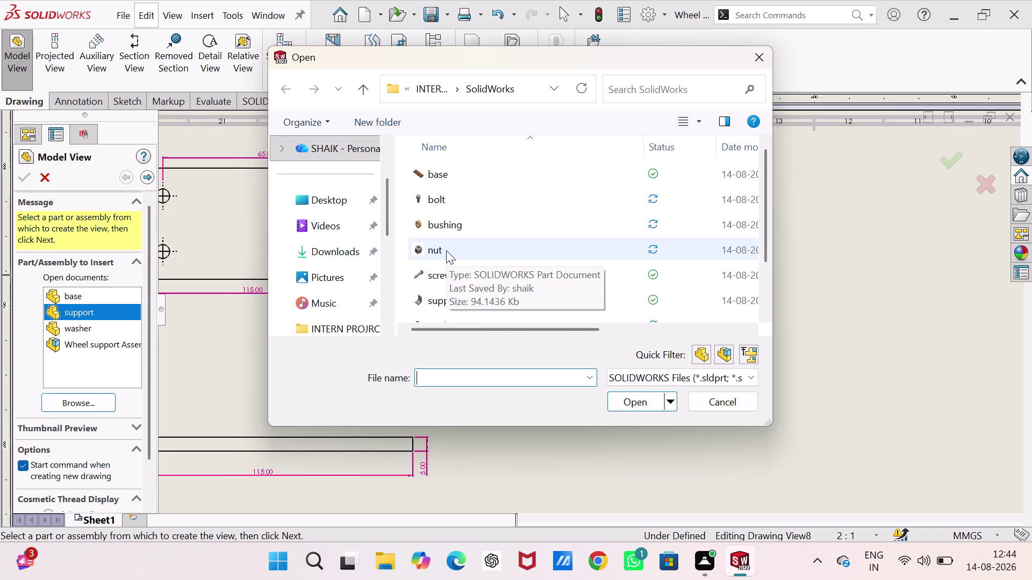
click(464, 192)
click(628, 403)
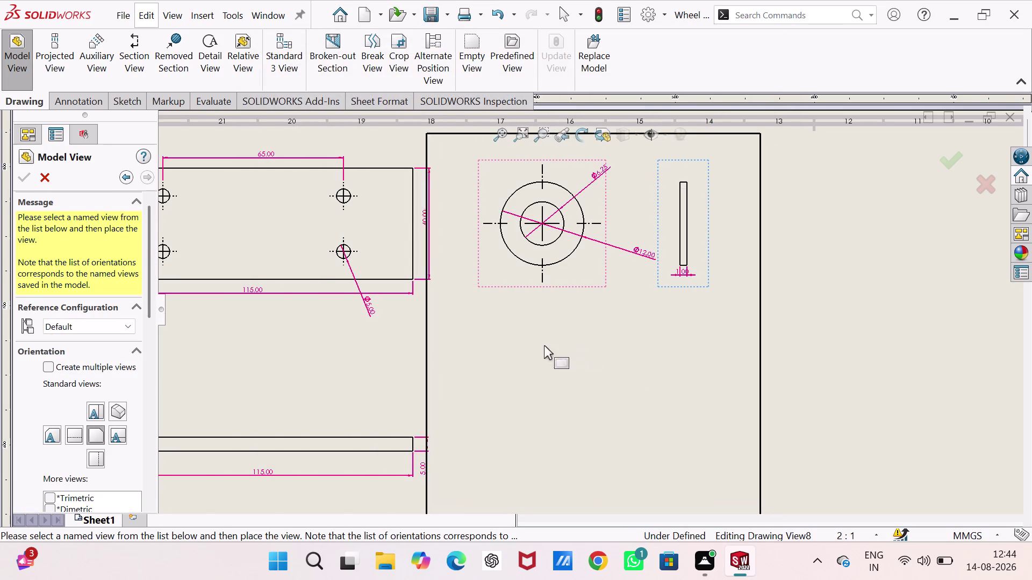
drag(149, 309, 159, 375)
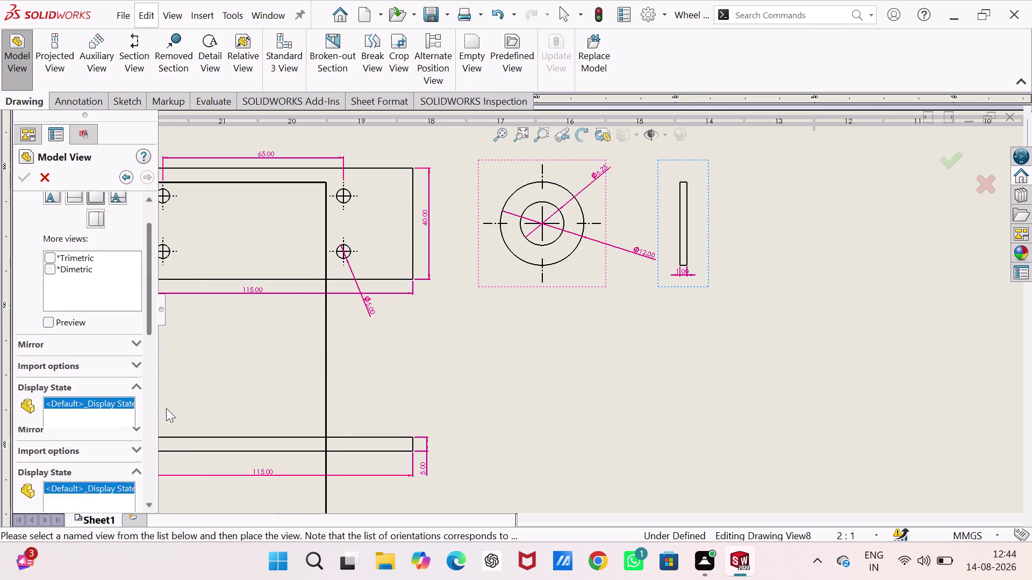
drag(159, 374, 171, 441)
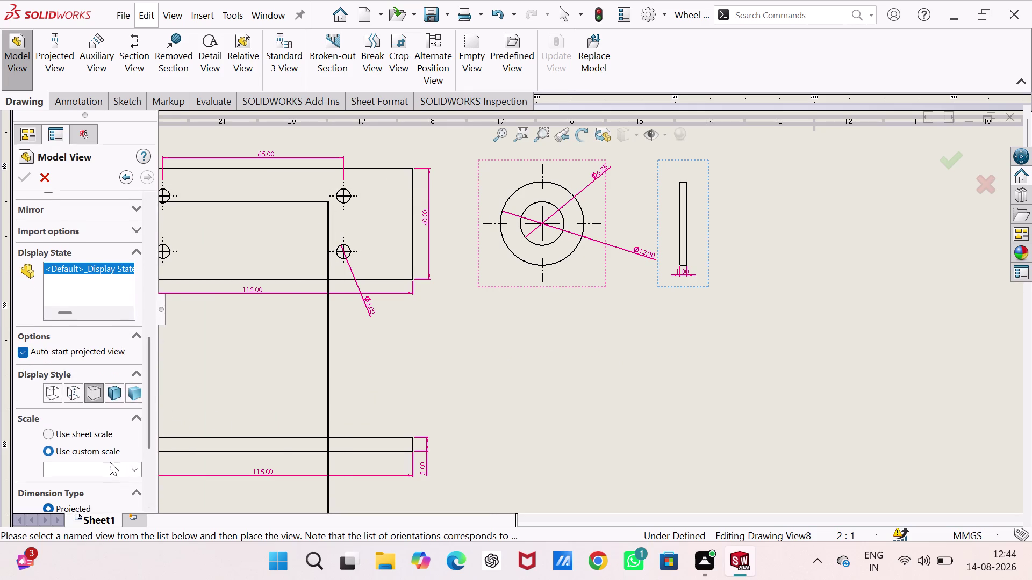
click(133, 466)
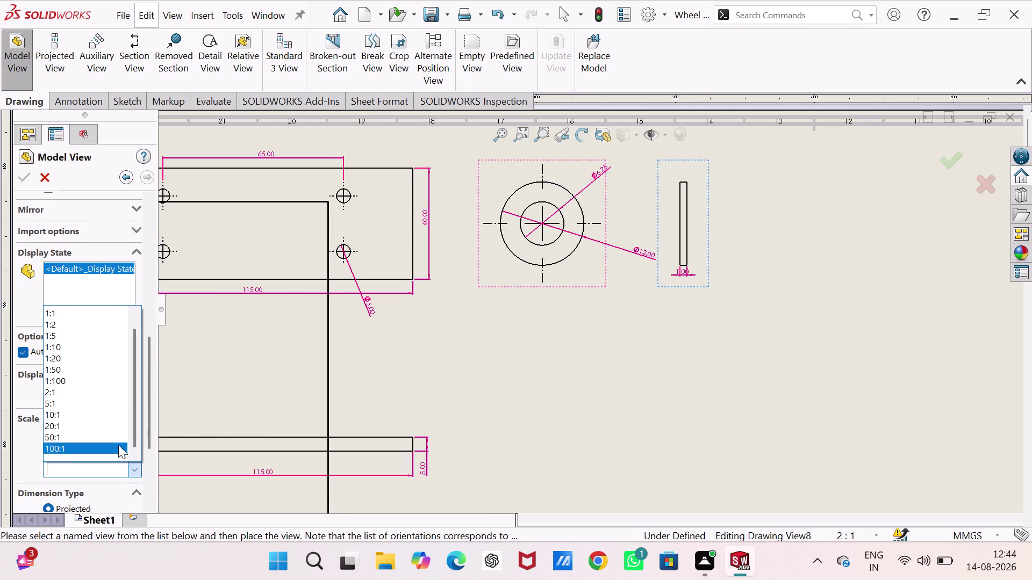
click(88, 399)
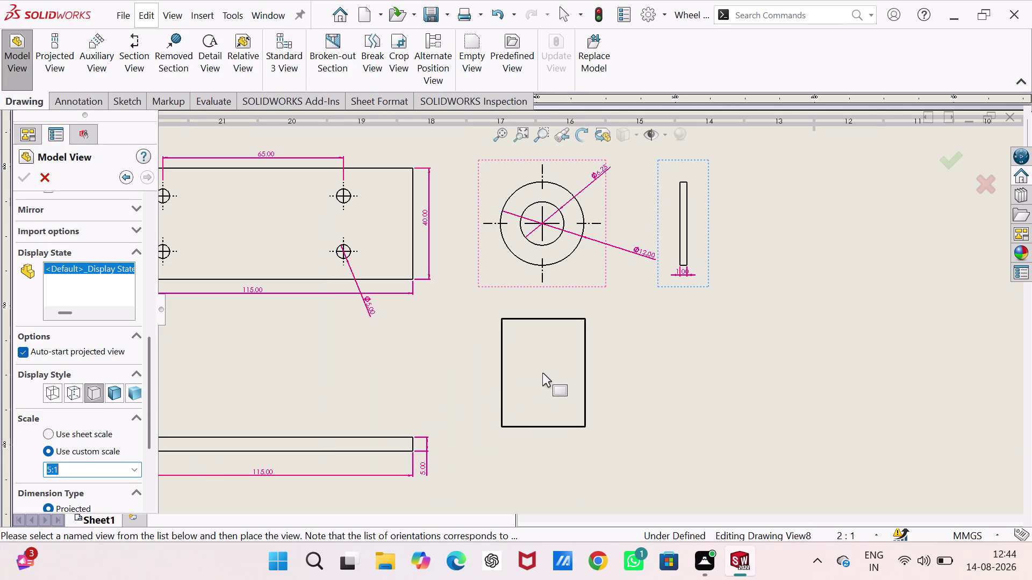
click(541, 373)
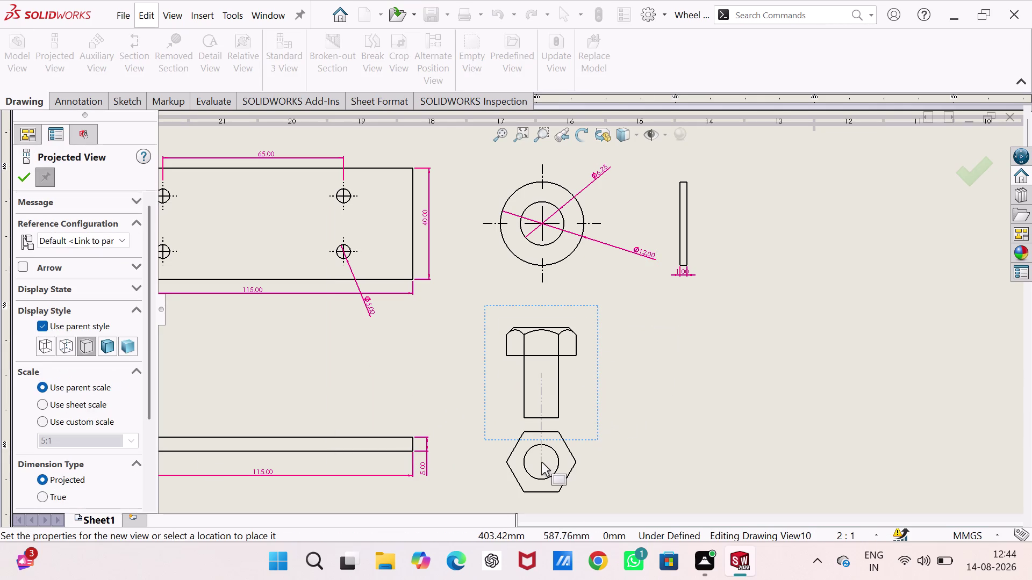
Place the bolt's projected hexagonal end view beneath its front view.
scroll(up, 3)
scroll(down, 3)
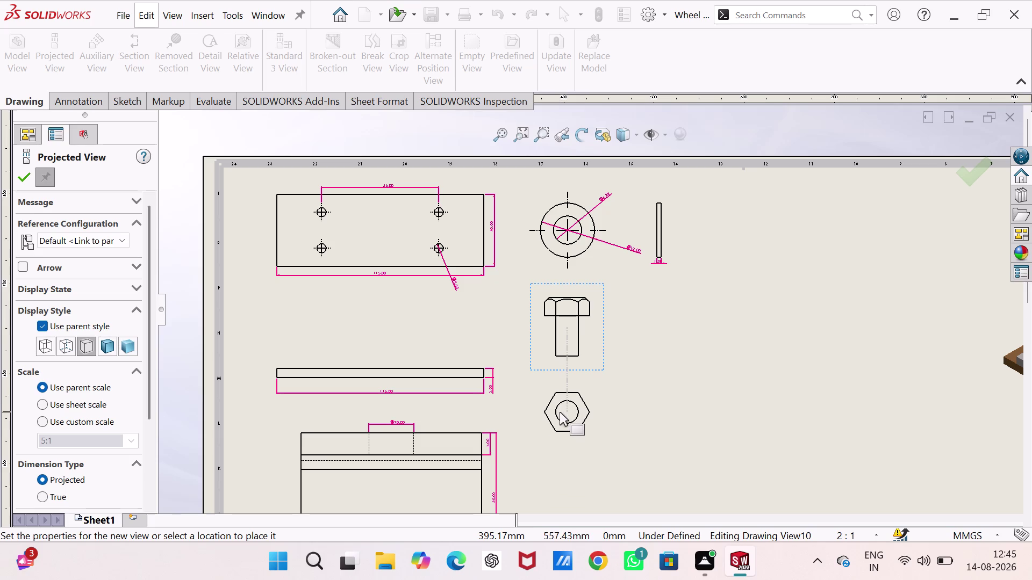
click(560, 412)
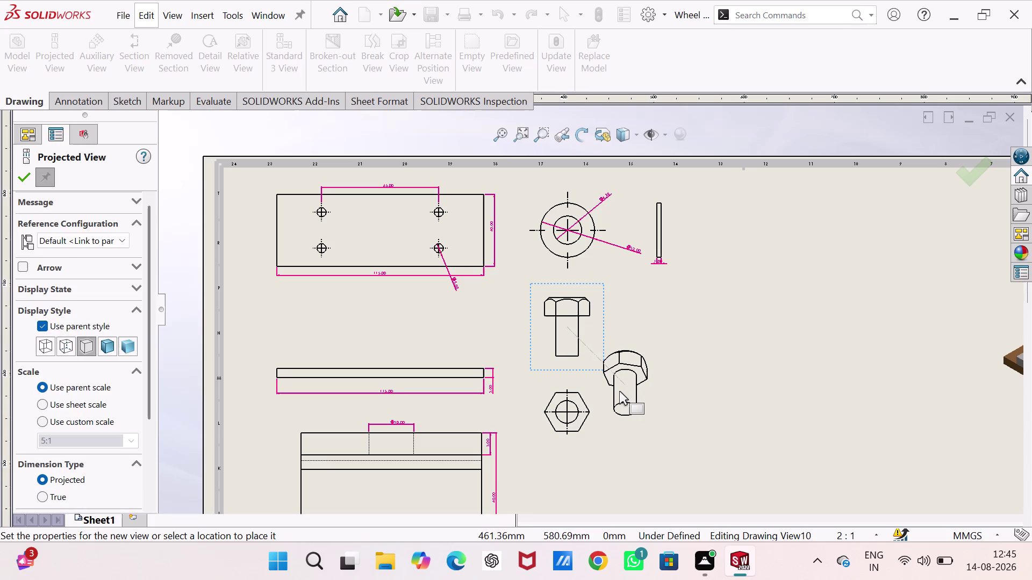
key(Escape)
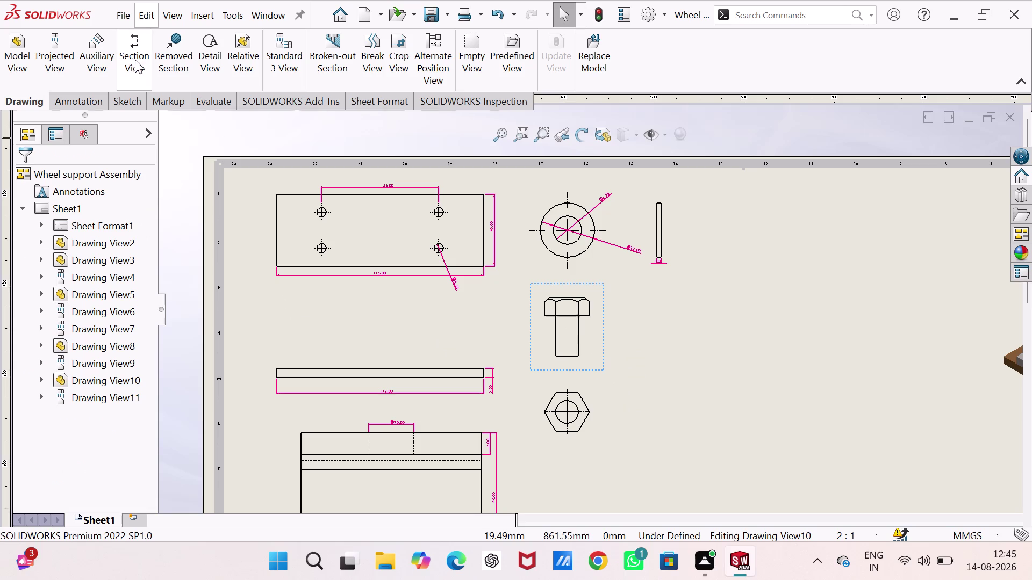
Add the bolt's Ø5 shank diameter and undo a stray 8 mm diameter.
click(73, 100)
click(24, 54)
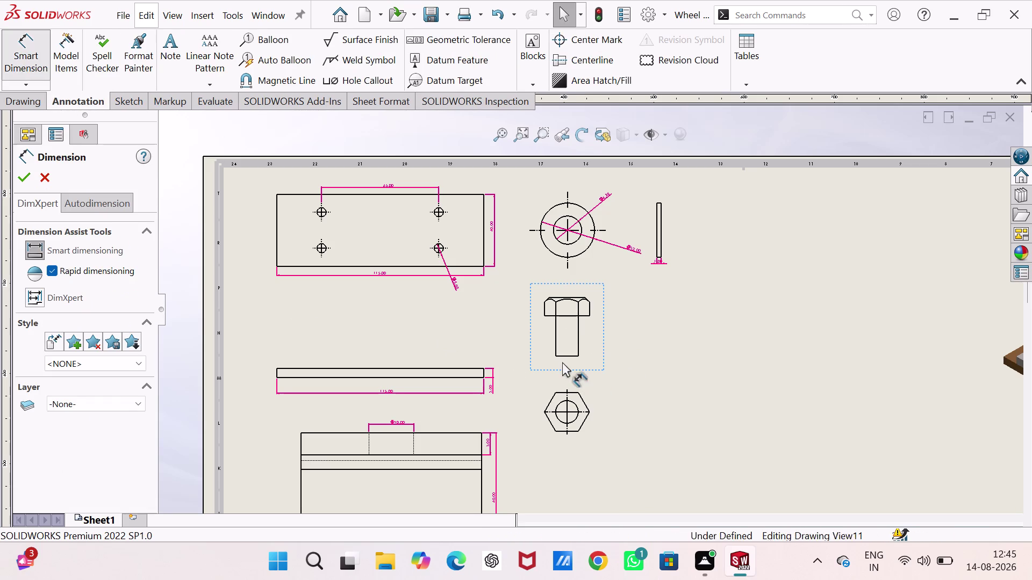
click(564, 357)
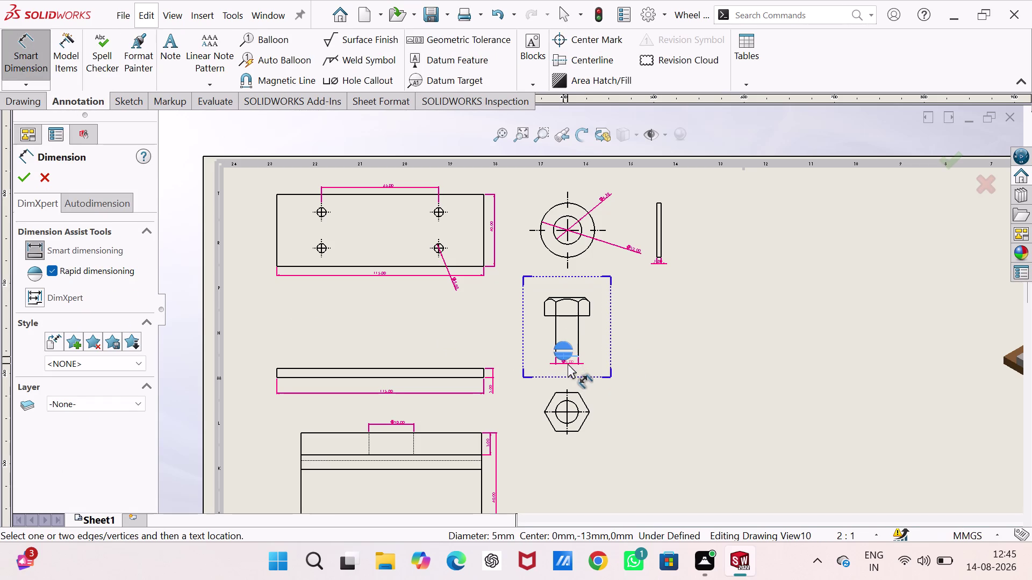
click(568, 365)
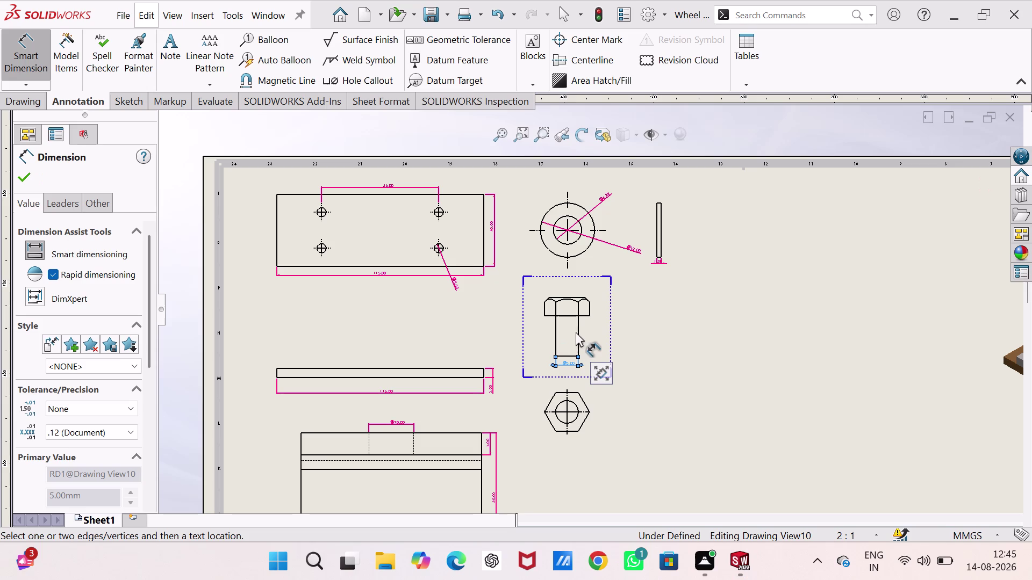
click(556, 297)
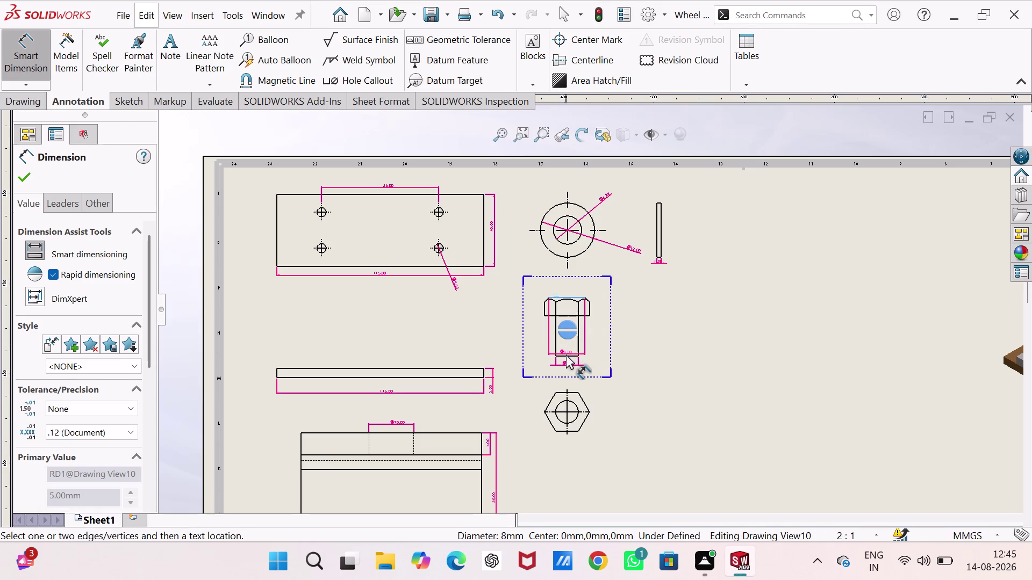
scroll(down, 3)
scroll(down, 3)
scroll(down, 3)
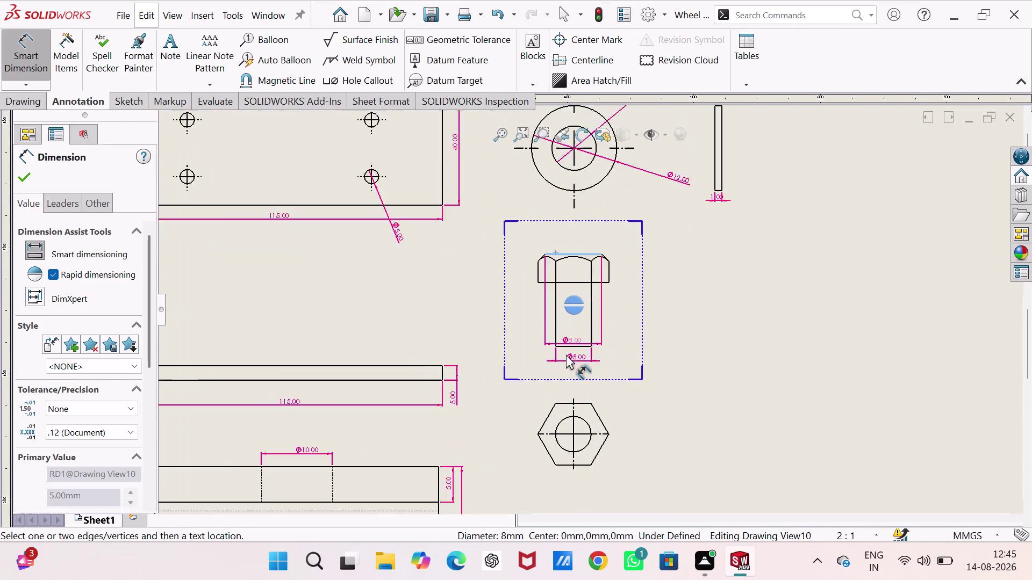
click(574, 339)
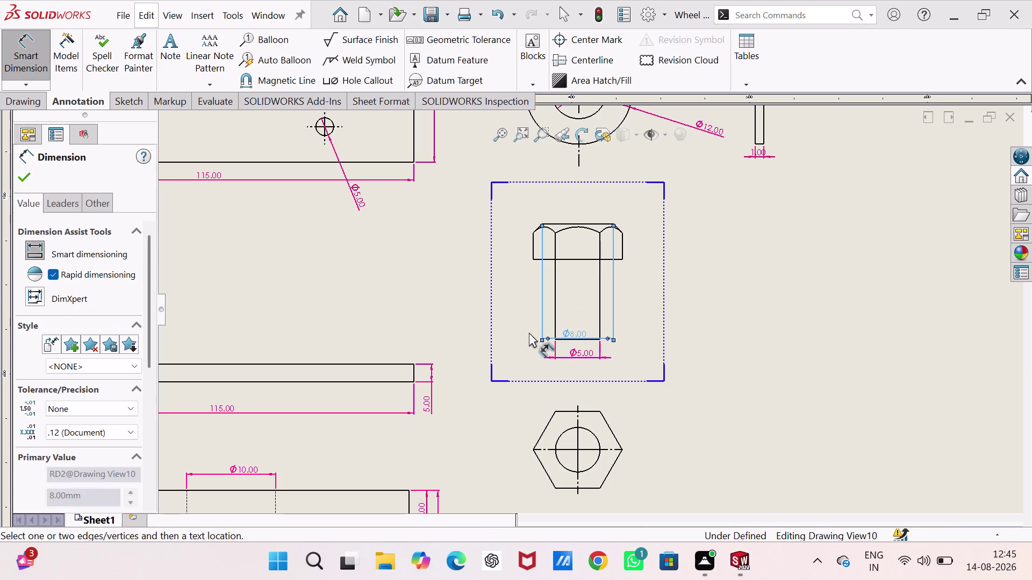
key(ctrl+z)
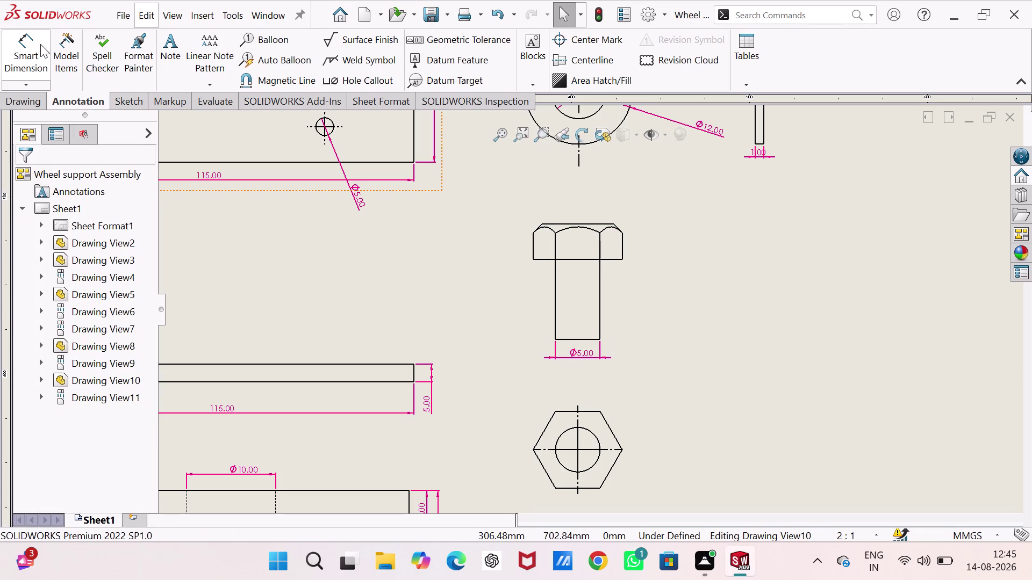
Dimension the bolt's 13 mm shank length and 4 mm head height.
click(39, 44)
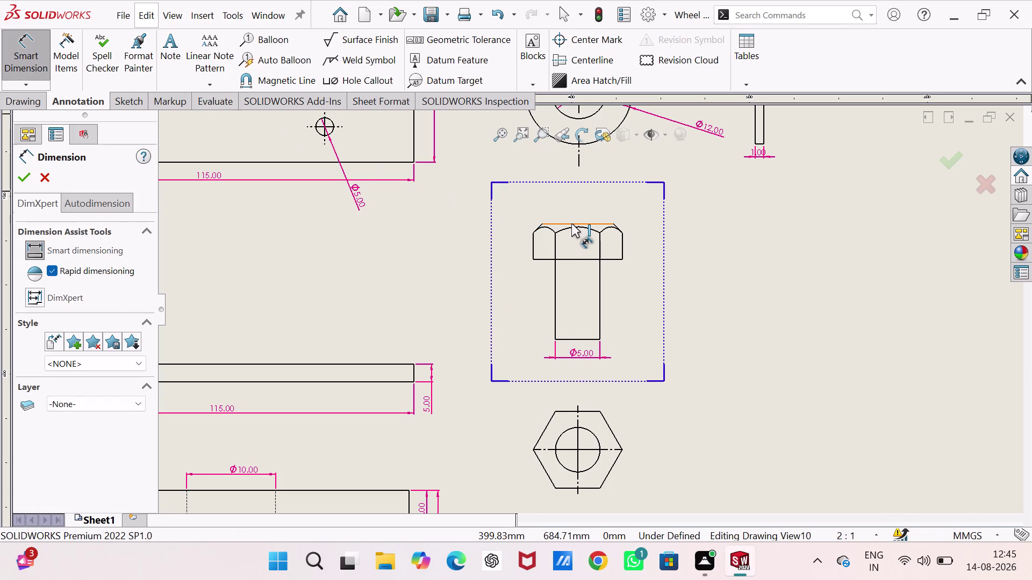
click(571, 224)
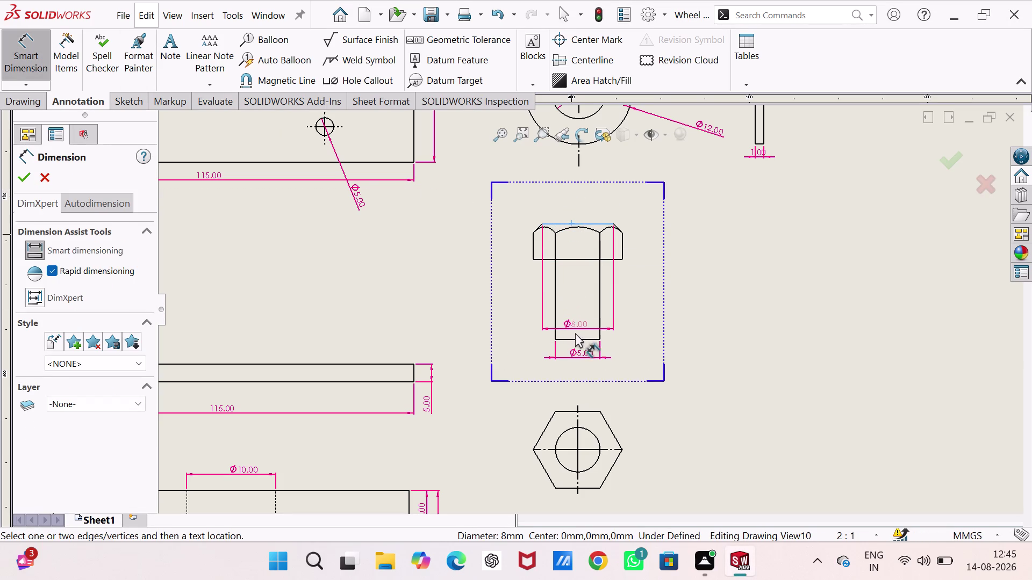
click(575, 340)
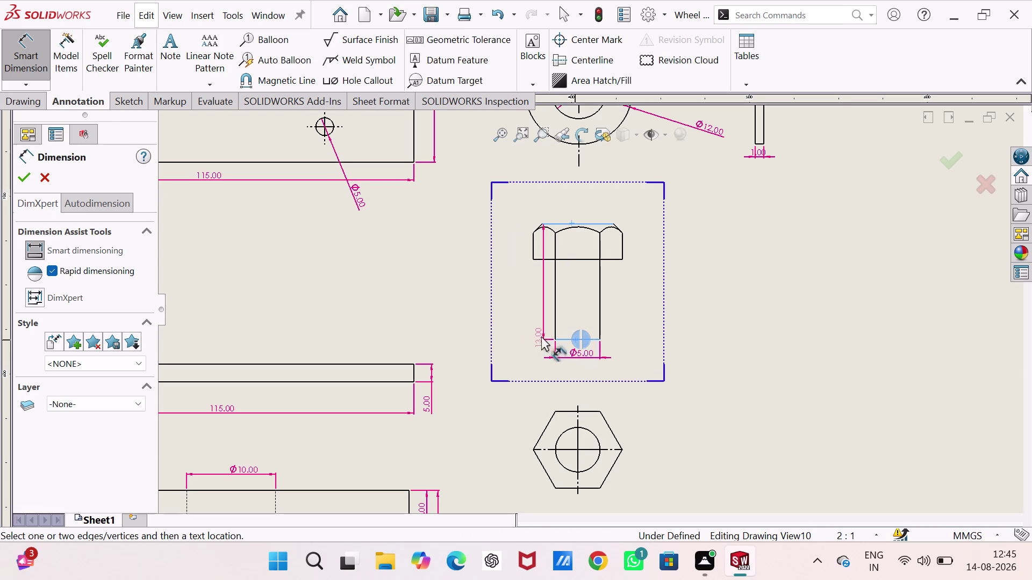
click(515, 311)
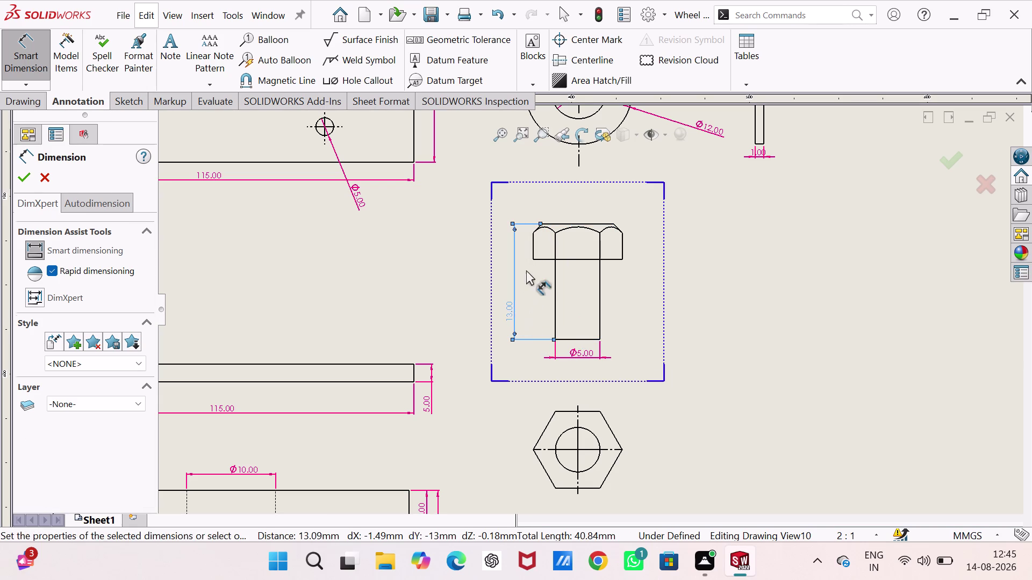
click(534, 259)
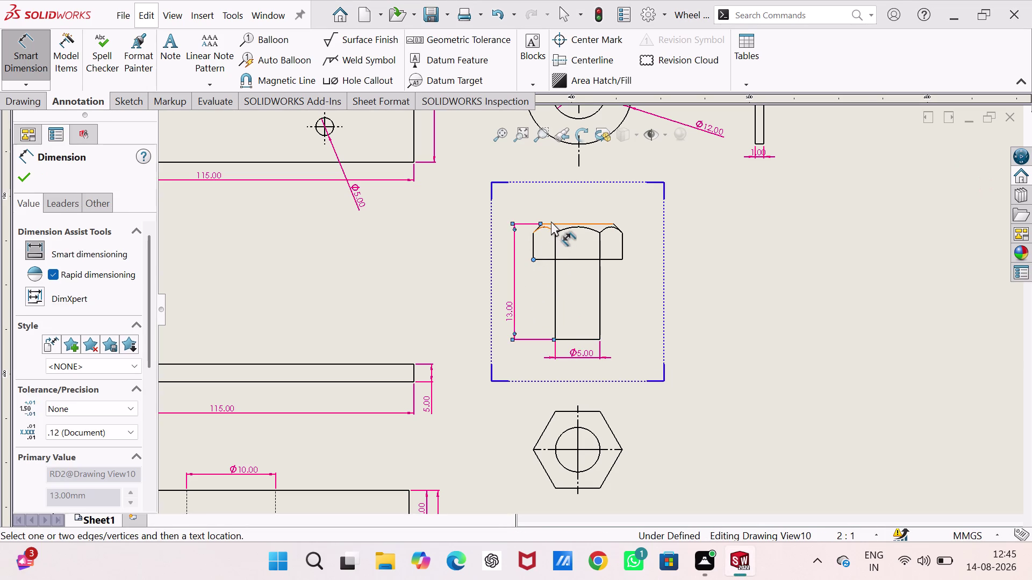
click(553, 222)
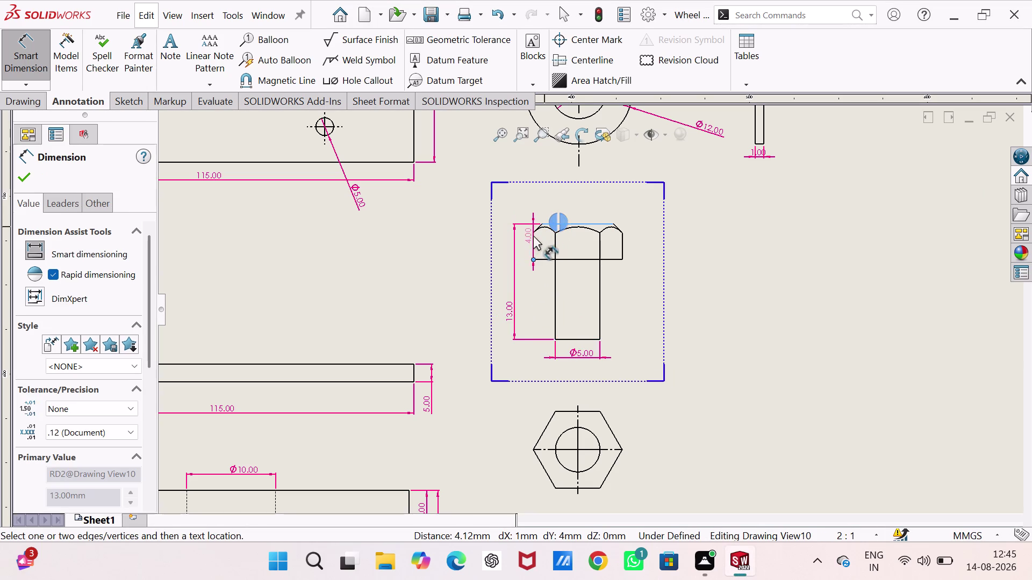
click(525, 246)
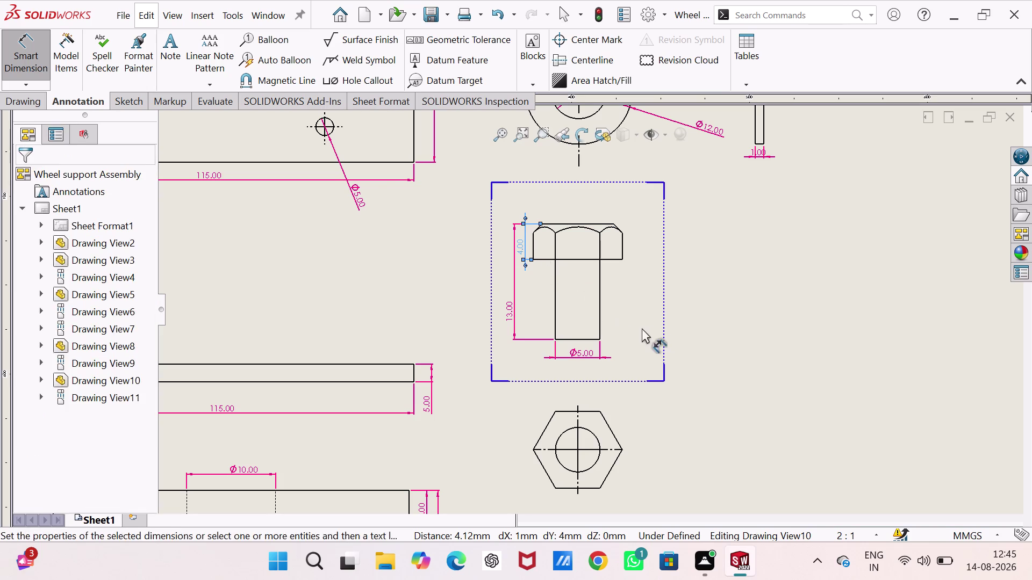
scroll(up, 3)
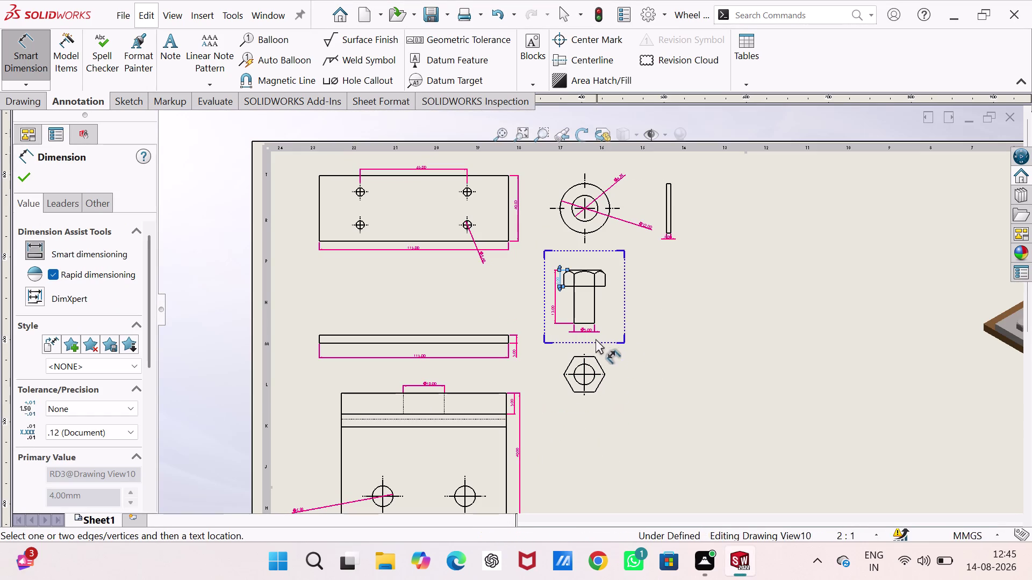
scroll(down, 3)
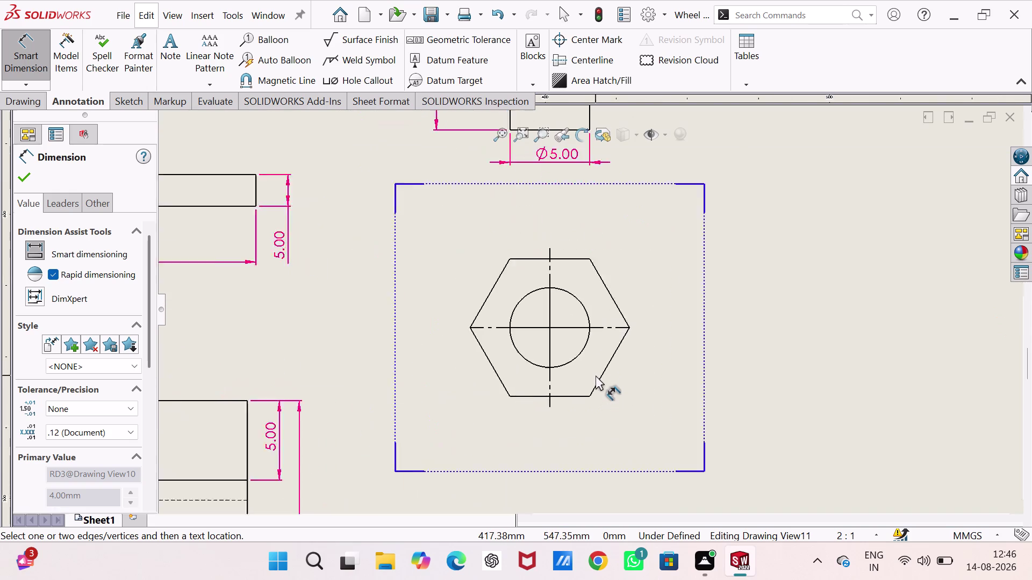
Dimension the hex view's hole diameter and its 5 mm top flat edge.
click(582, 329)
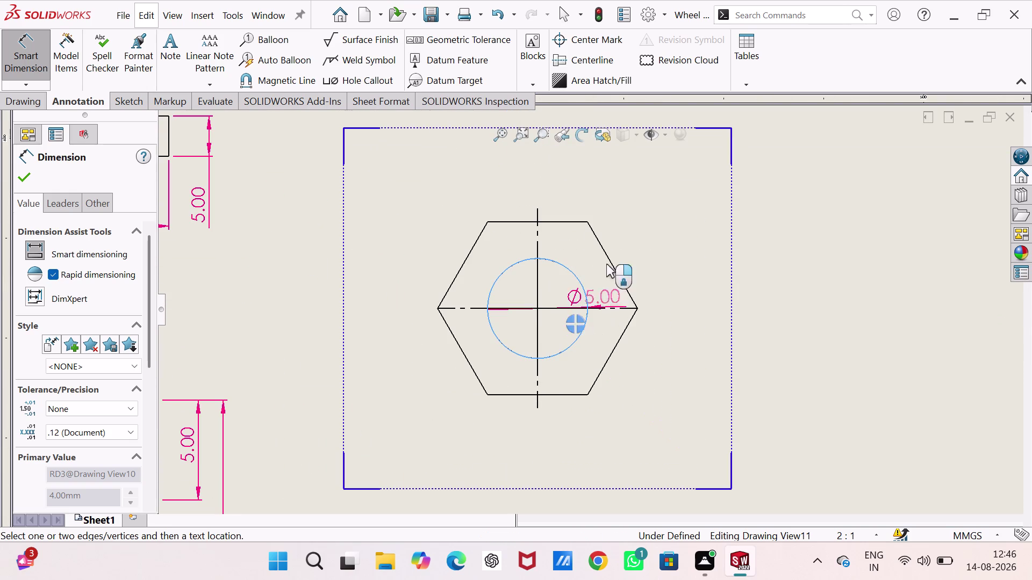
click(605, 179)
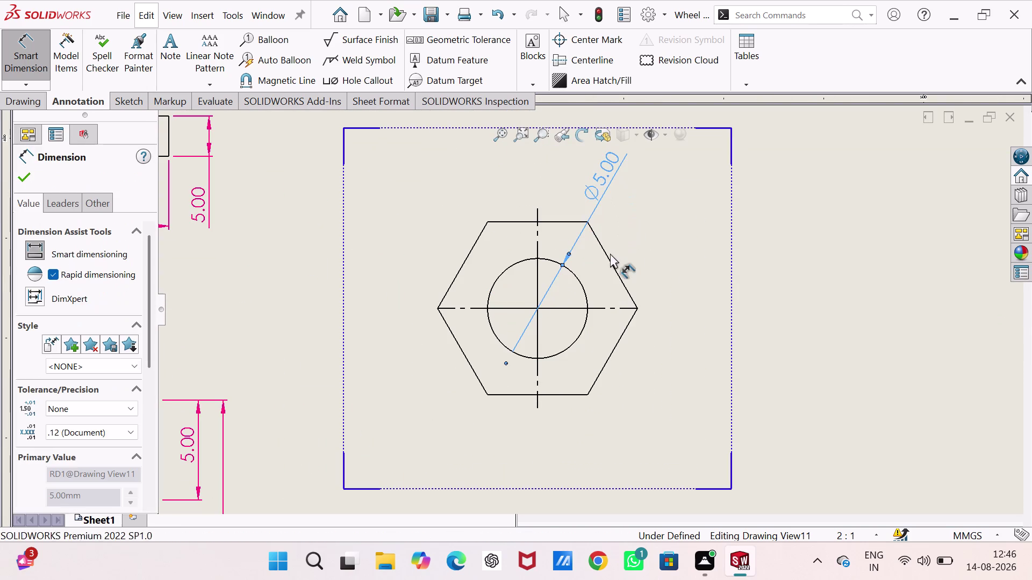
click(556, 221)
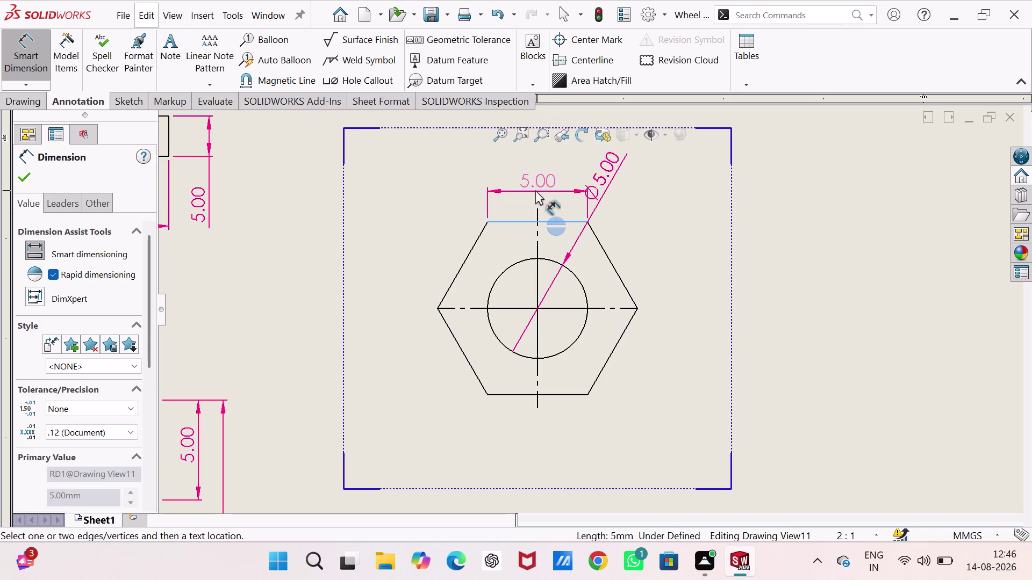
click(528, 179)
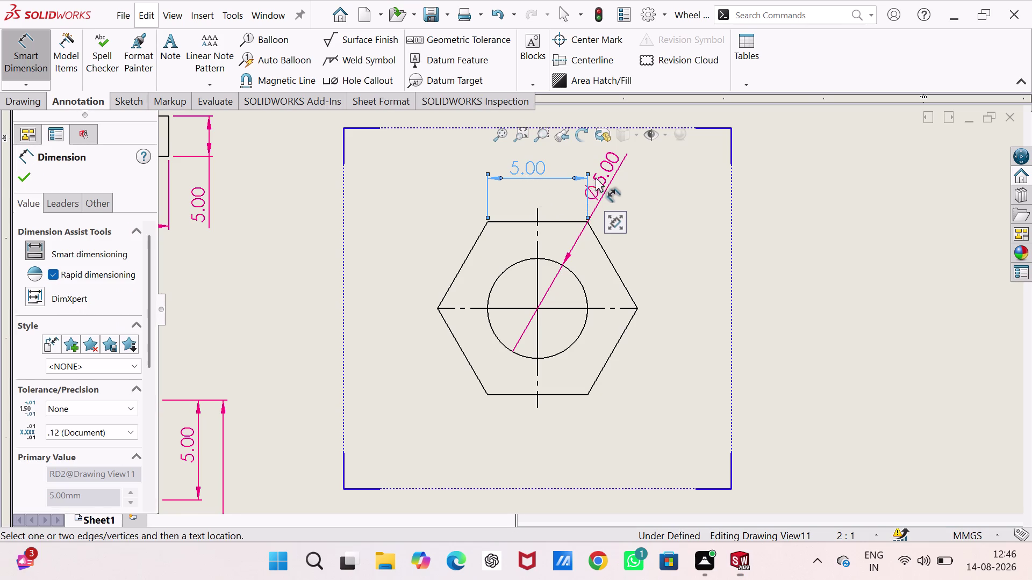
Reposition the Ø5.00 hole dimension beside the nut and finish dimensioning.
drag(609, 172, 622, 188)
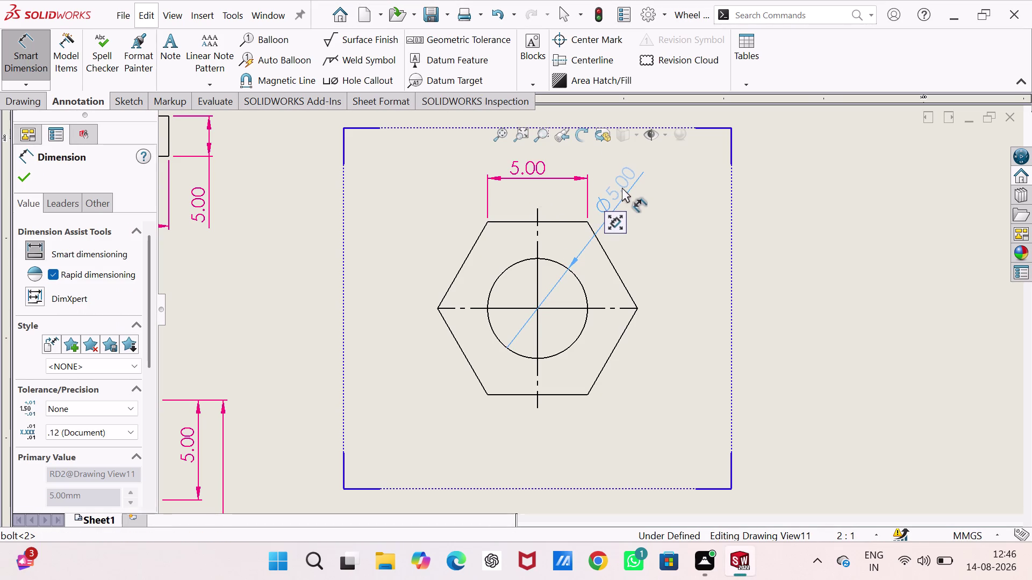
drag(622, 188, 623, 184)
scroll(up, 3)
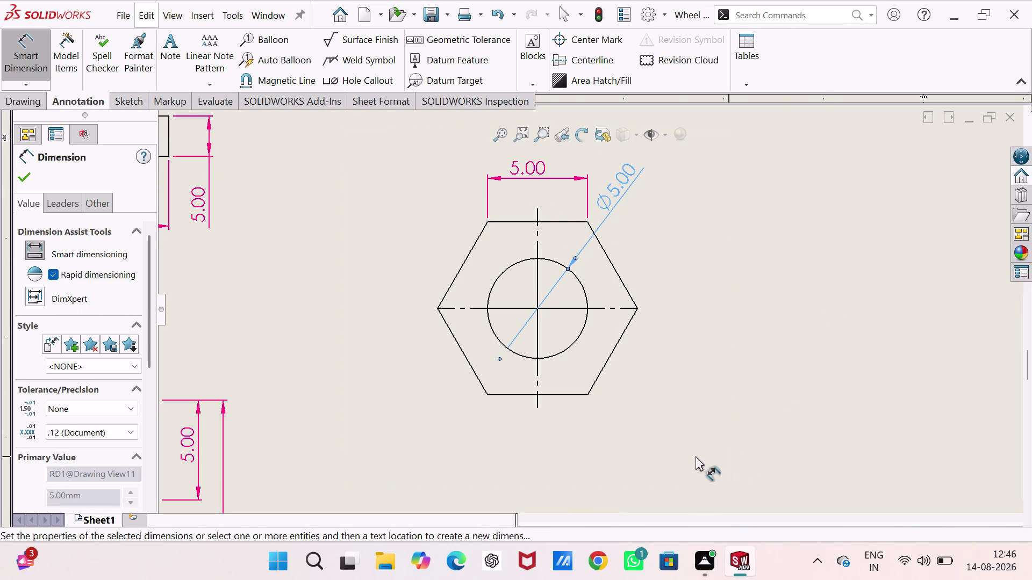
scroll(up, 3)
scroll(up, 3)
scroll(down, 3)
scroll(up, 3)
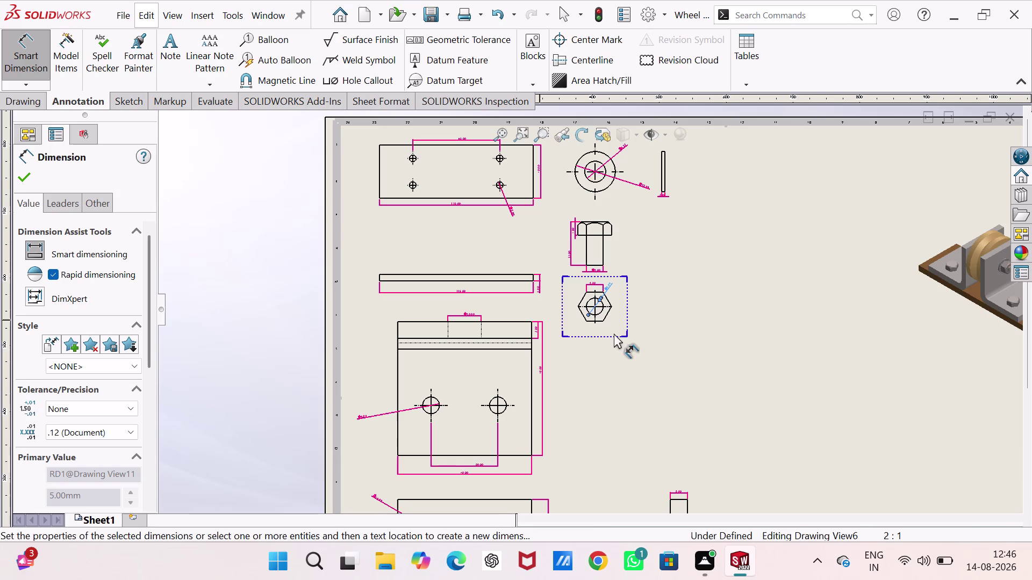
scroll(up, 3)
scroll(down, 3)
scroll(down, 3)
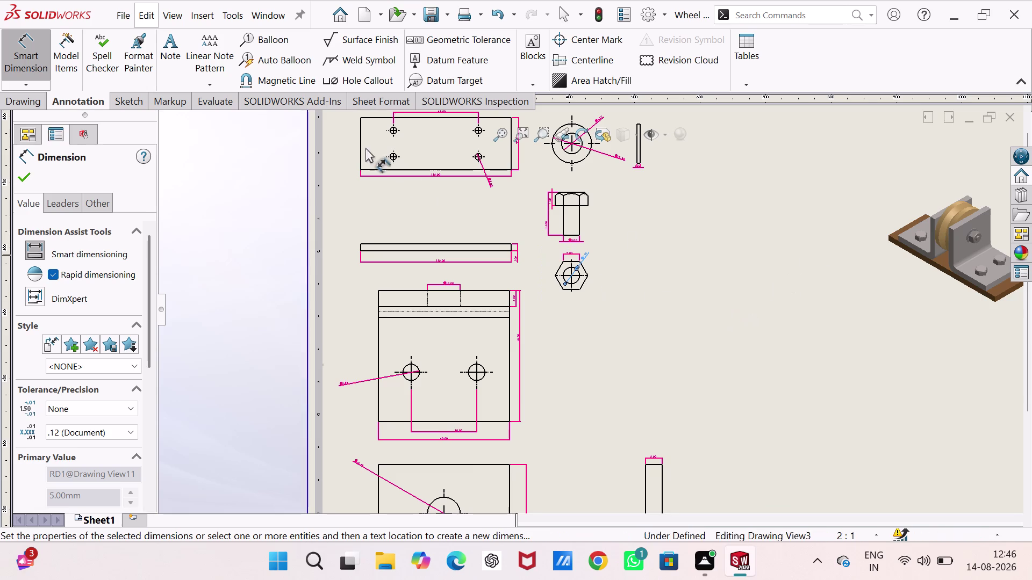
click(28, 174)
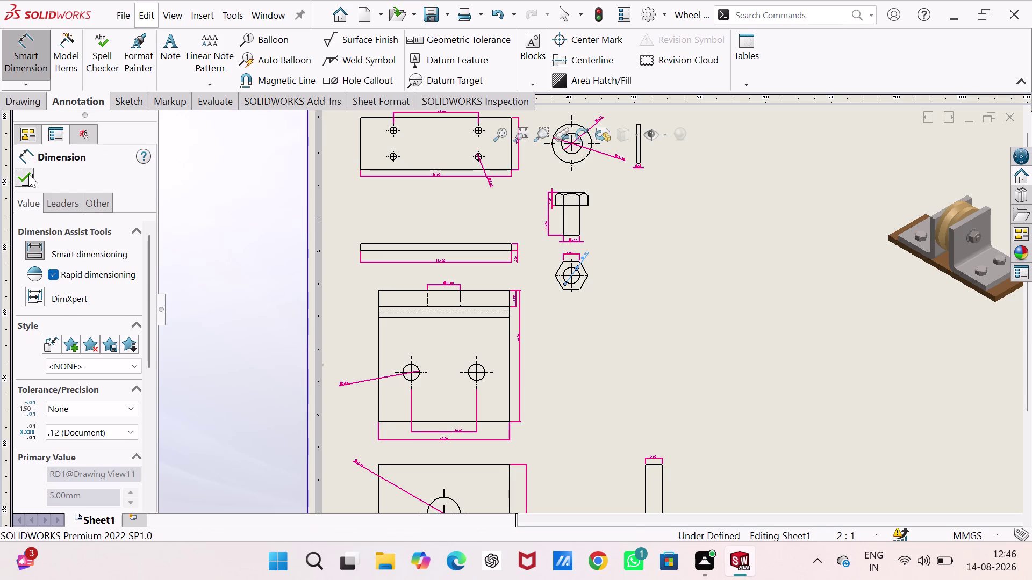
Zoom across Sheet1 to review every dimensioned part view beside the assembly isometric.
scroll(up, 3)
scroll(up, 3)
scroll(down, 3)
scroll(down, 3)
scroll(down, 3)
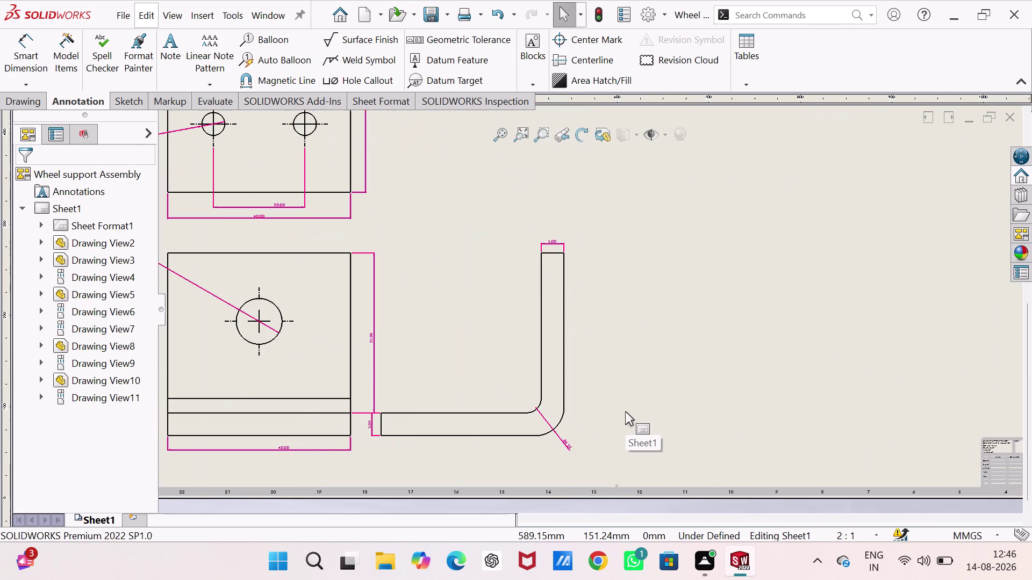
scroll(up, 3)
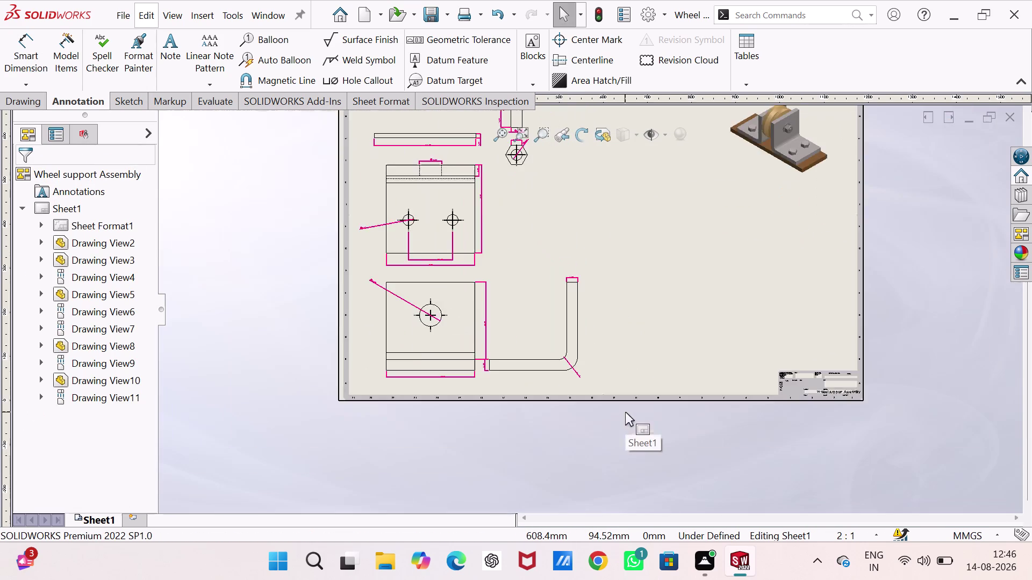
scroll(up, 3)
scroll(down, 3)
scroll(down, 3)
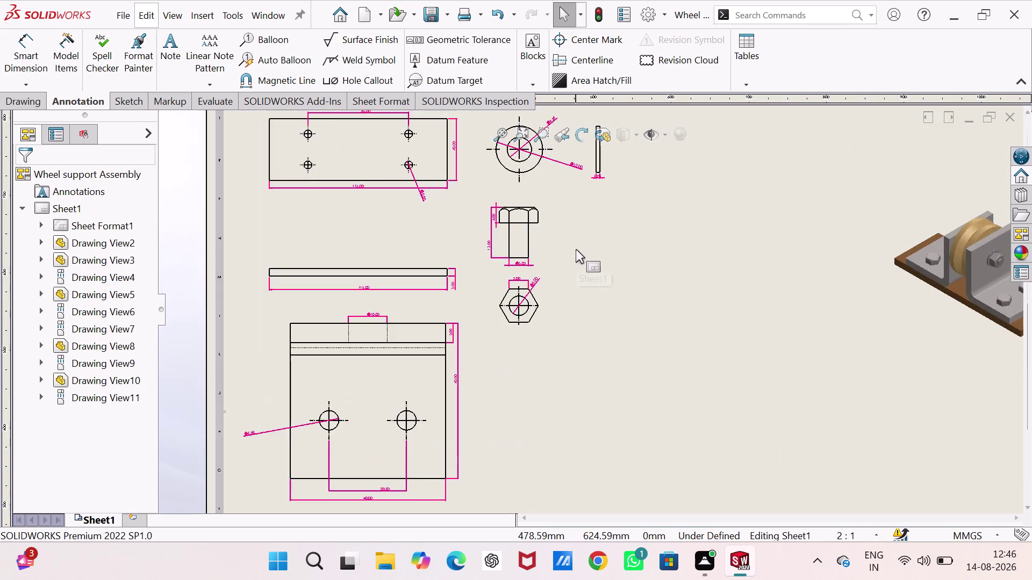
scroll(down, 3)
scroll(down, 3)
scroll(up, 3)
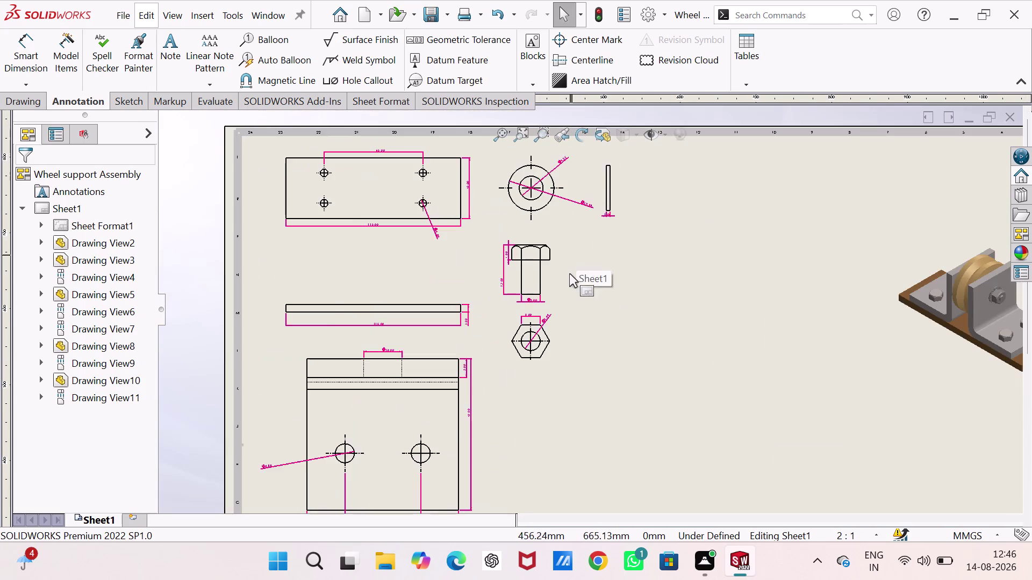
scroll(up, 3)
scroll(up, 3)
scroll(up, 3)
scroll(down, 3)
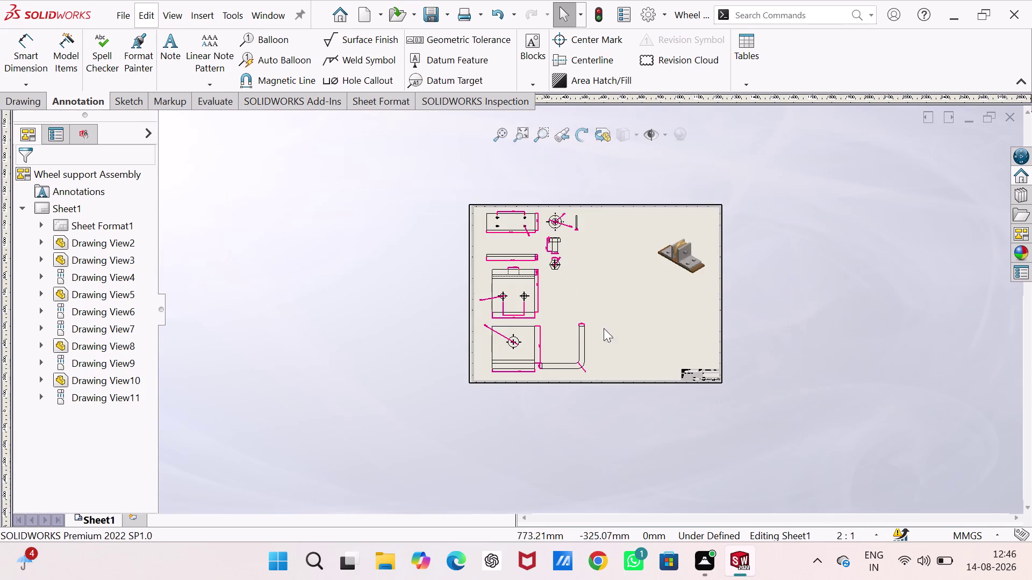
scroll(down, 3)
scroll(down, 3)
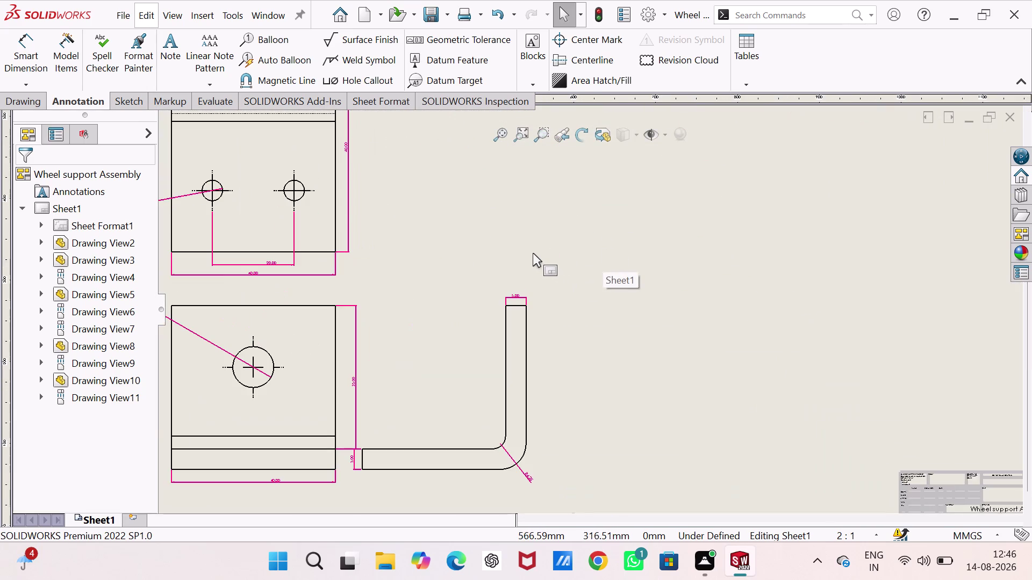
scroll(down, 3)
scroll(down, 3)
scroll(up, 3)
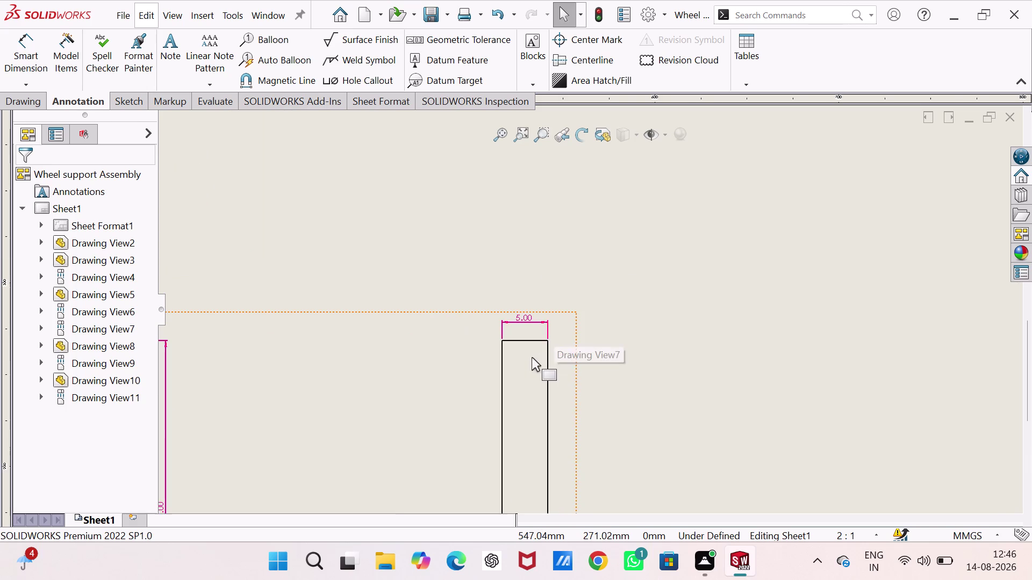
scroll(up, 3)
scroll(up, 3)
scroll(down, 3)
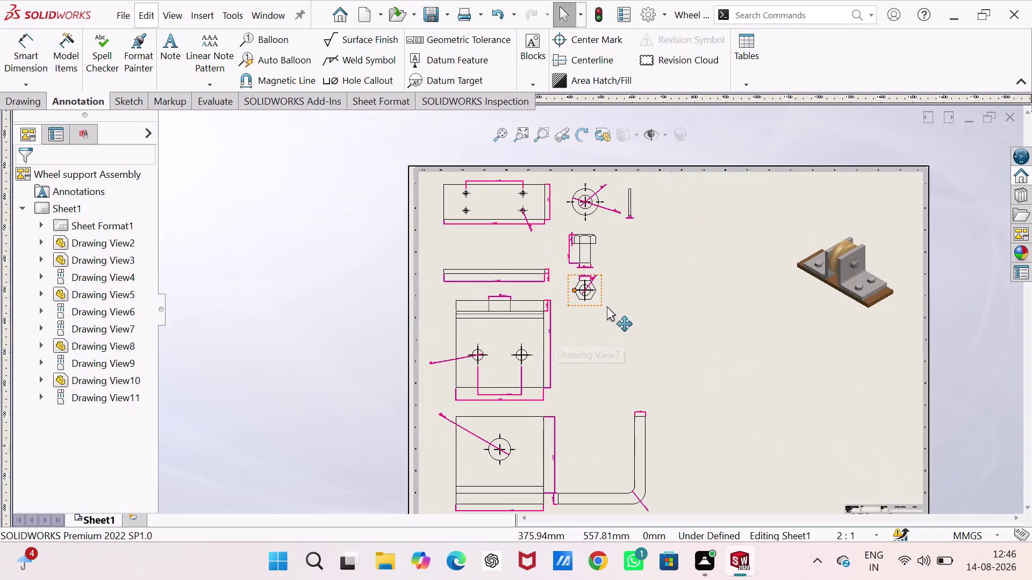
scroll(up, 3)
scroll(down, 3)
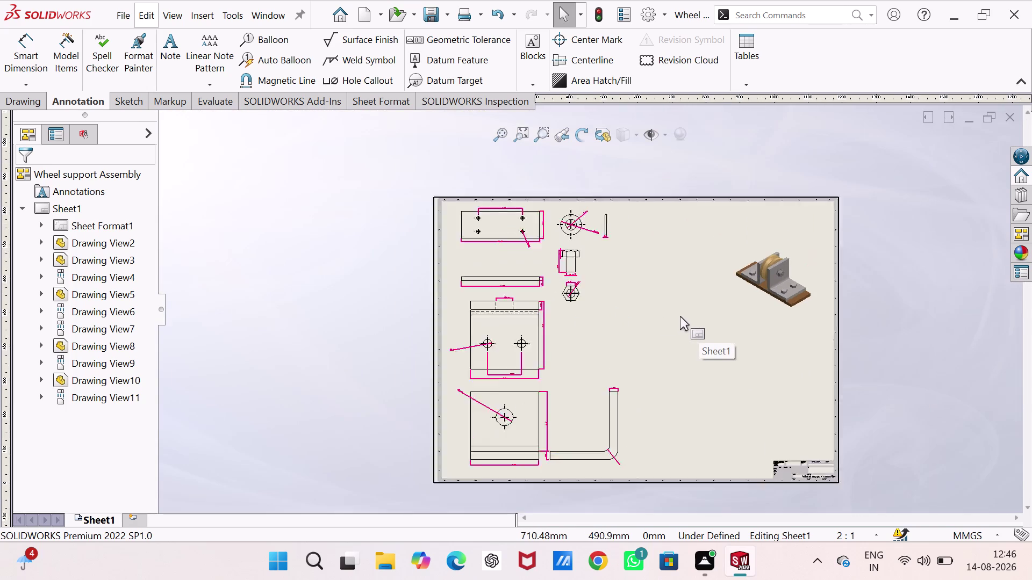
scroll(down, 3)
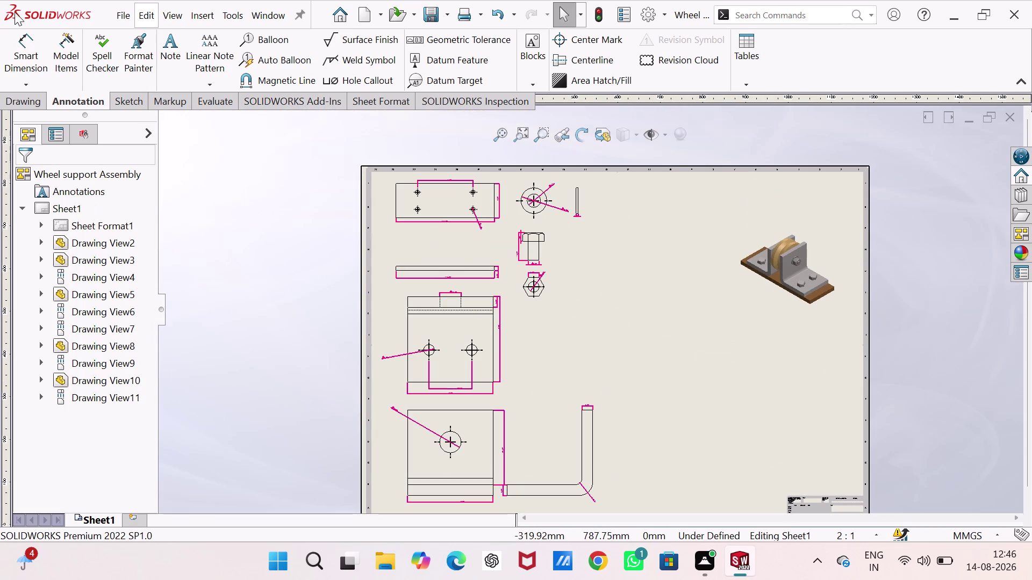
click(25, 104)
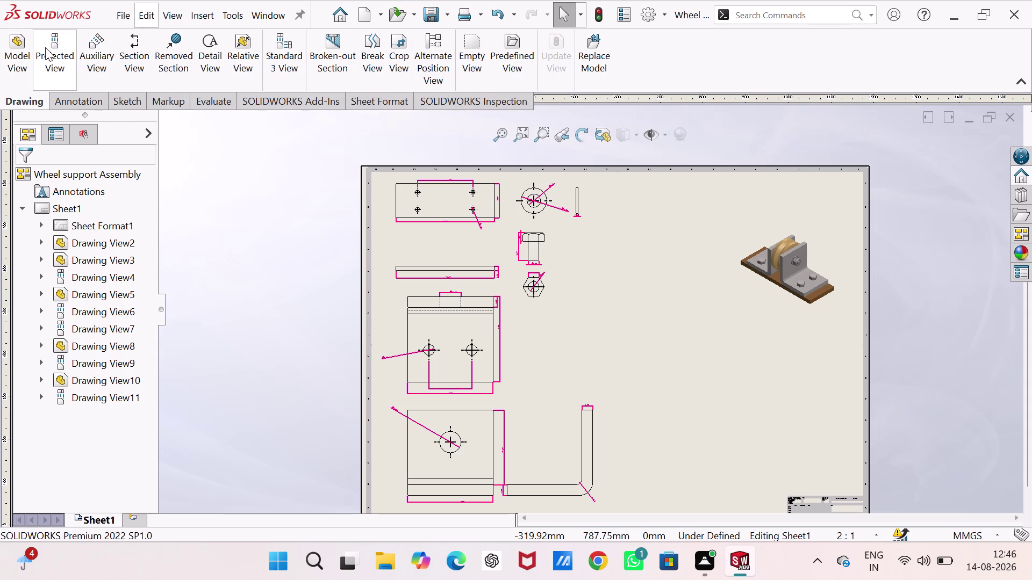
Set the sheet scale to 5:1 and select the support's L-shaped side view (Drawing View7).
click(12, 53)
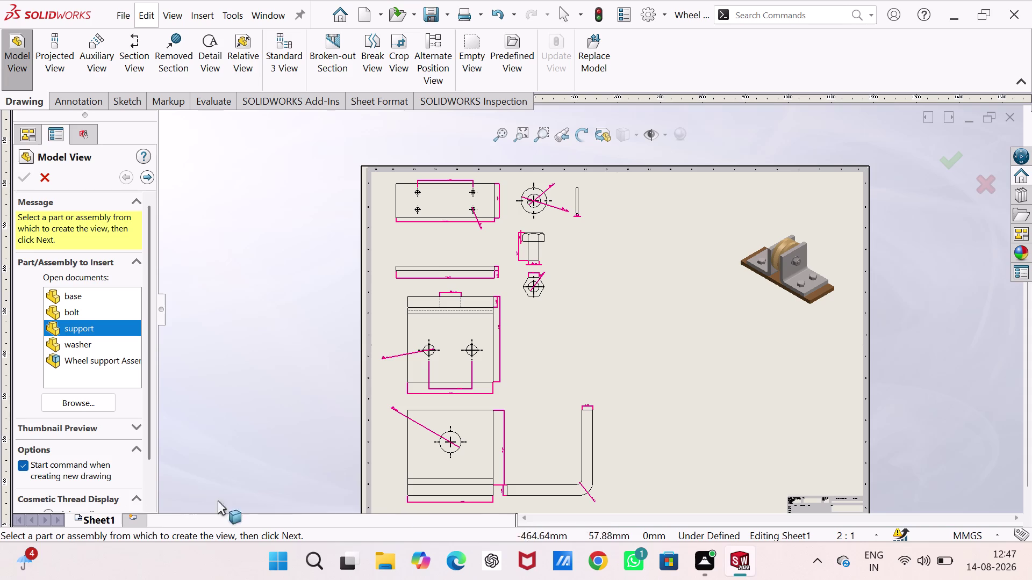
click(875, 533)
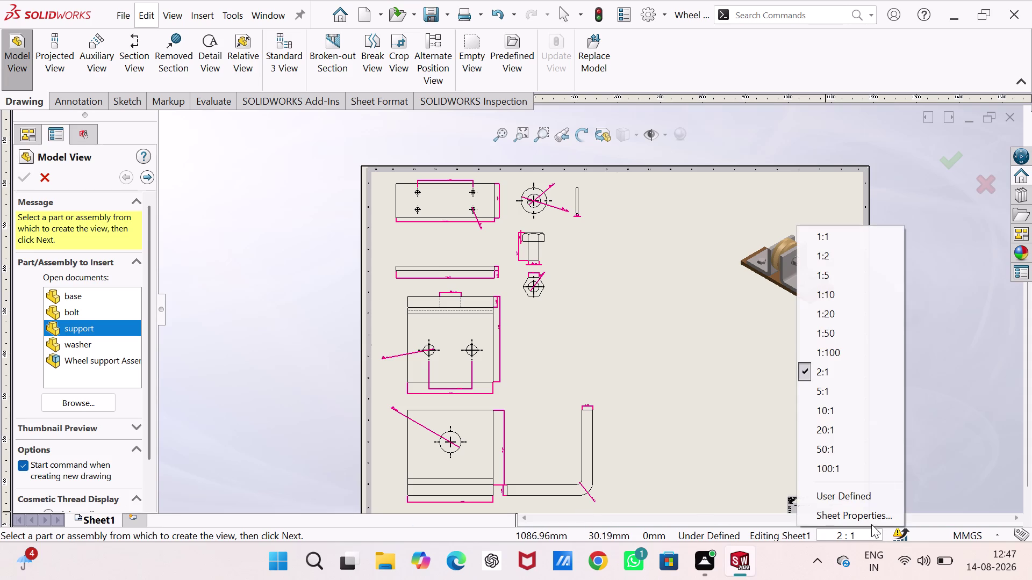
click(815, 393)
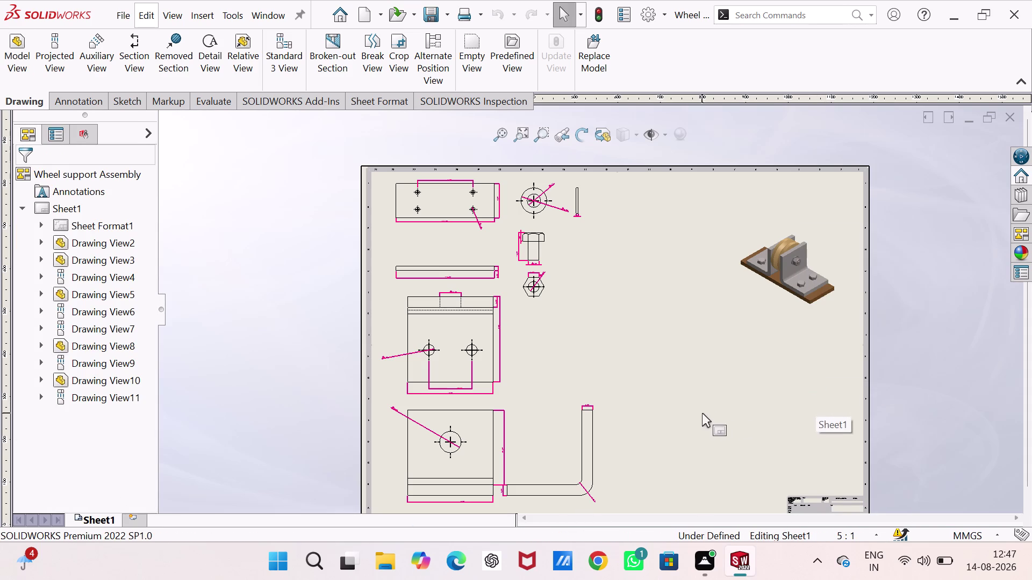
scroll(down, 3)
scroll(down, 3)
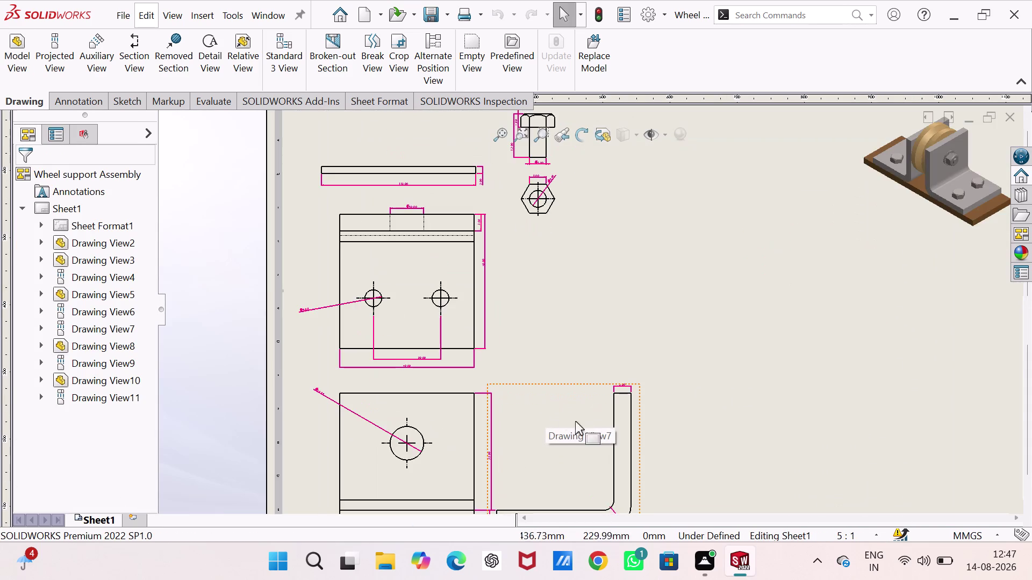
click(650, 438)
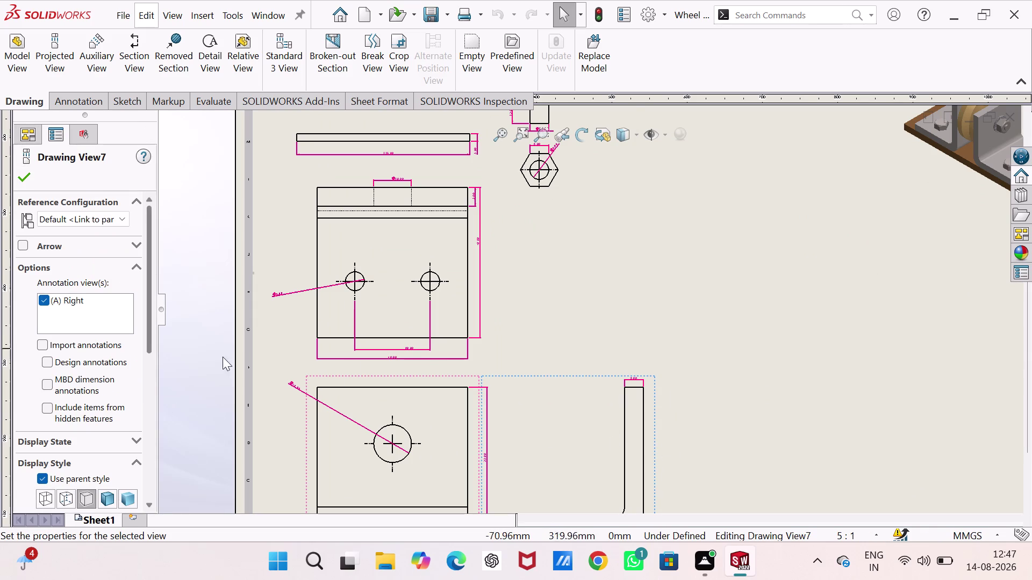
Restore the sheet scale of Drawing View7 to 2:1.
click(873, 533)
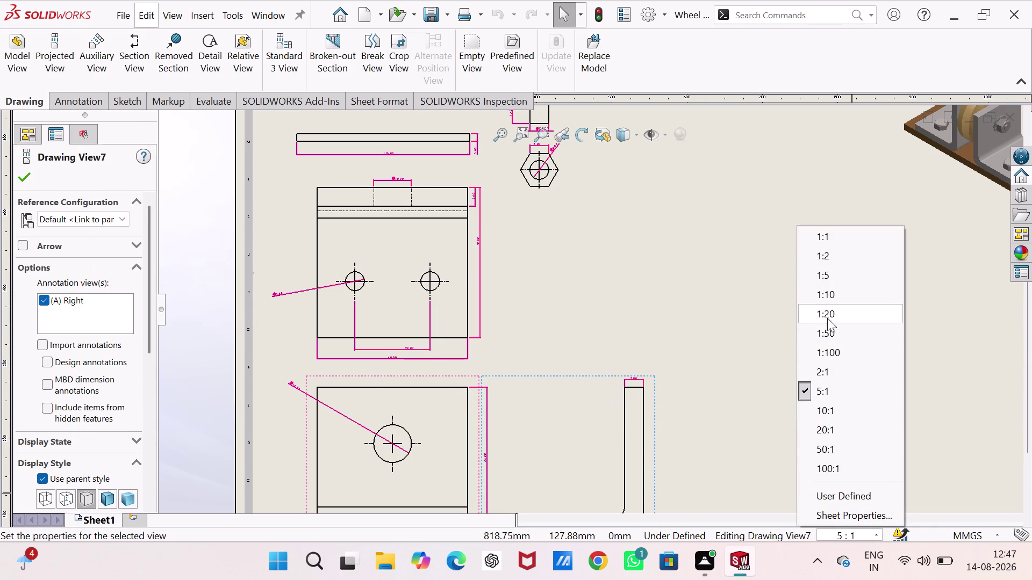
click(840, 366)
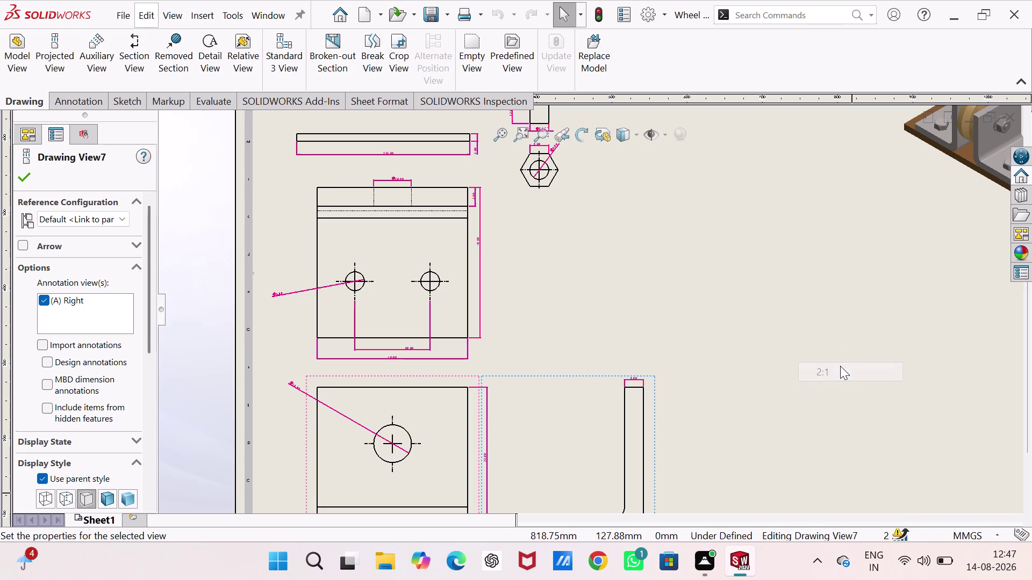
scroll(up, 3)
scroll(up, 3)
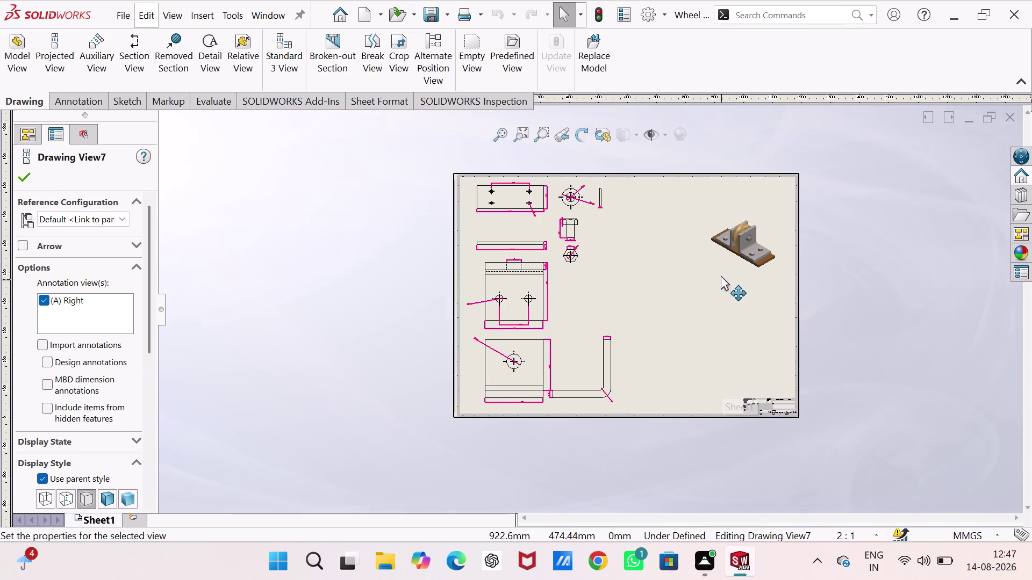
scroll(down, 3)
scroll(up, 3)
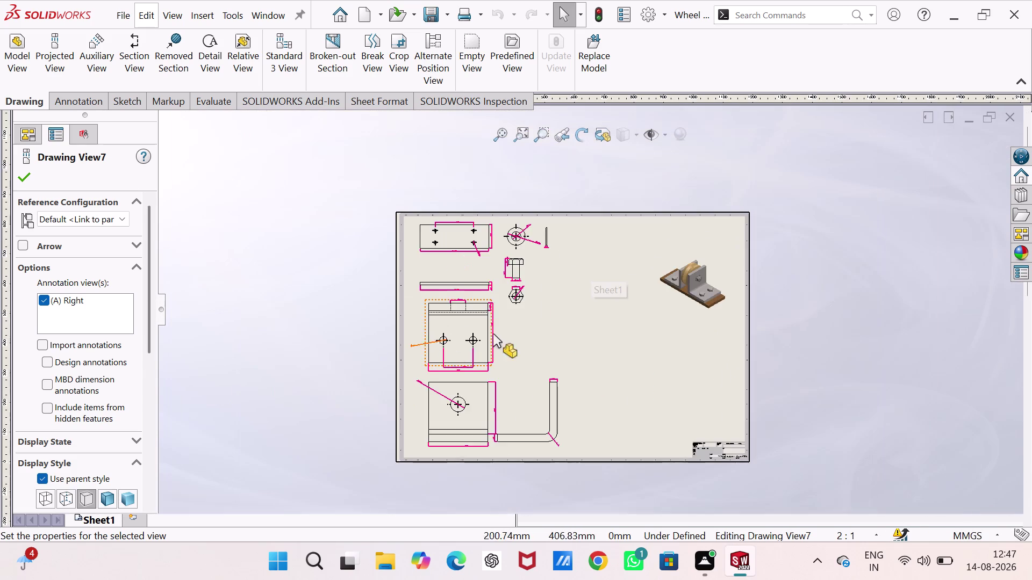
scroll(down, 3)
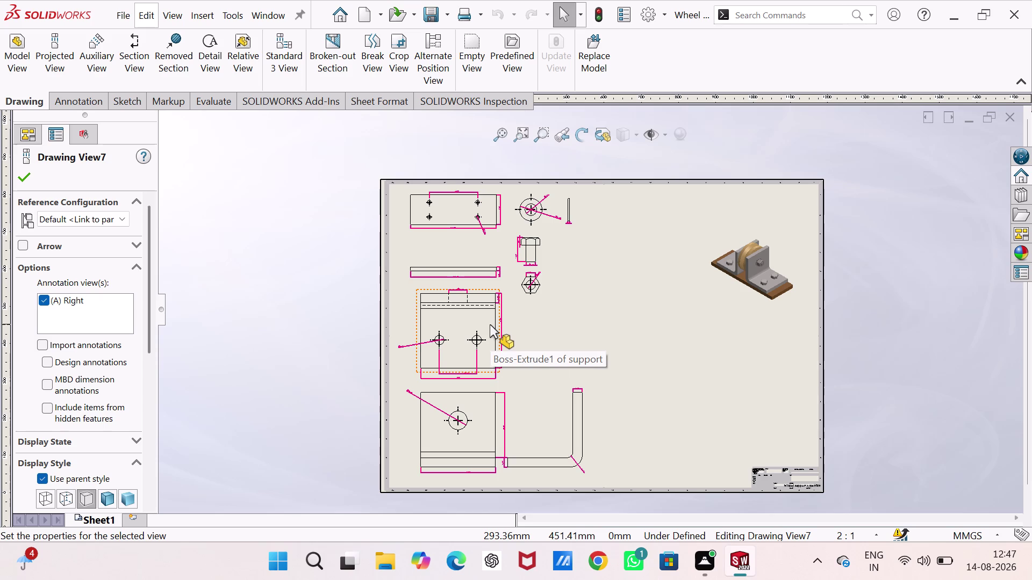
scroll(down, 3)
Zoom to fit Sheet1 and begin inserting another model view.
scroll(down, 3)
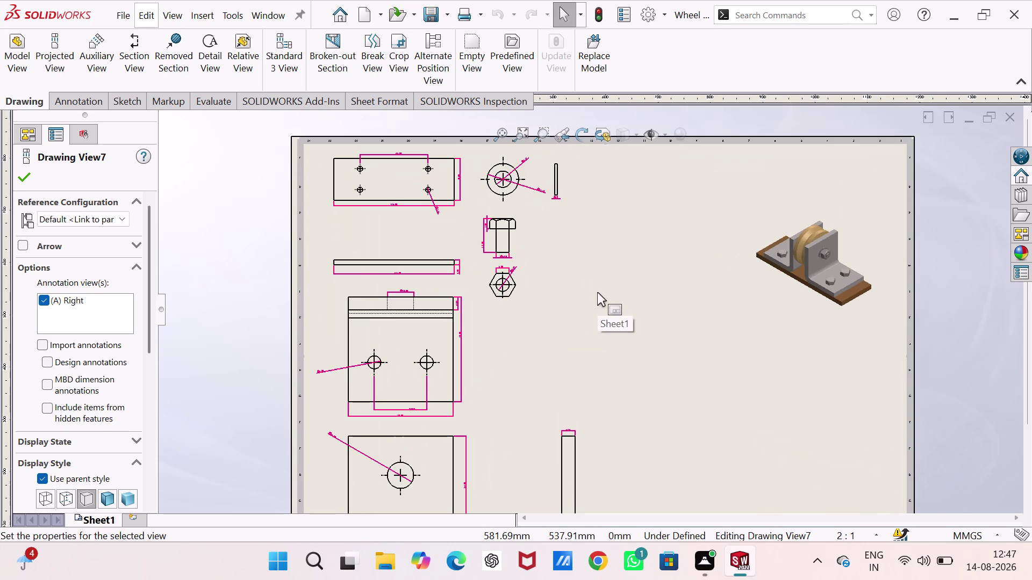
scroll(up, 3)
scroll(down, 3)
scroll(down, 3)
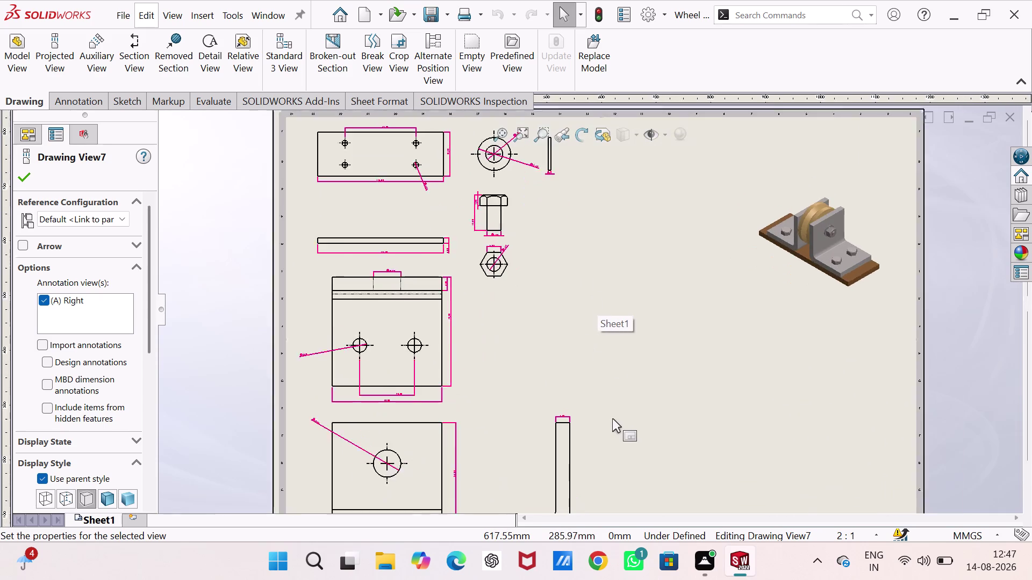
scroll(up, 3)
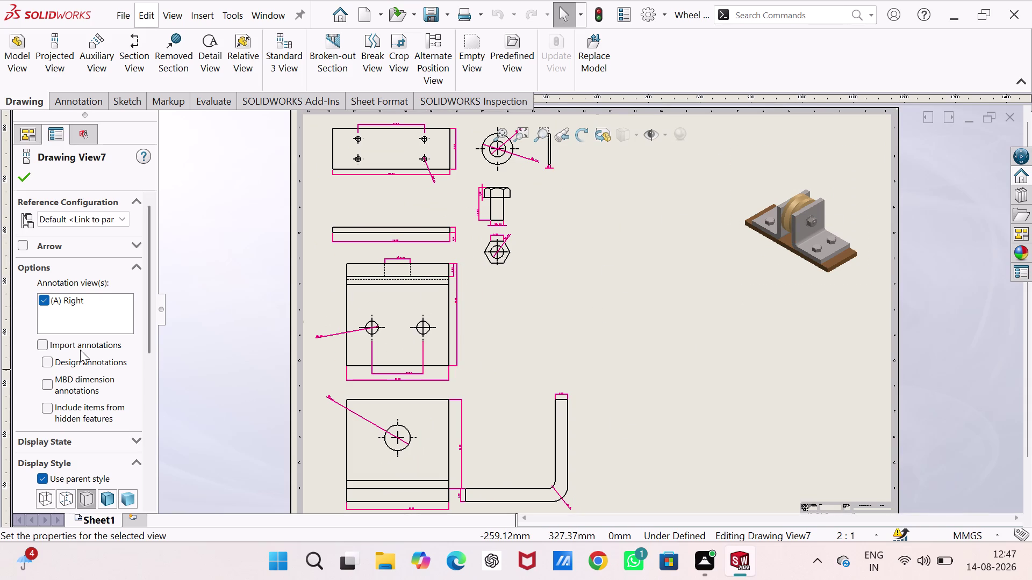
scroll(up, 3)
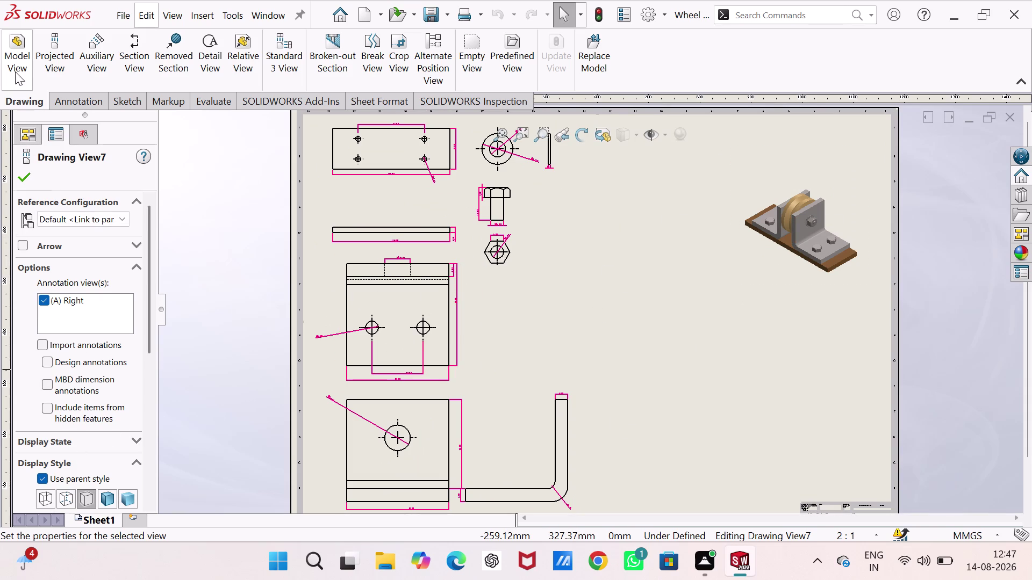
click(15, 60)
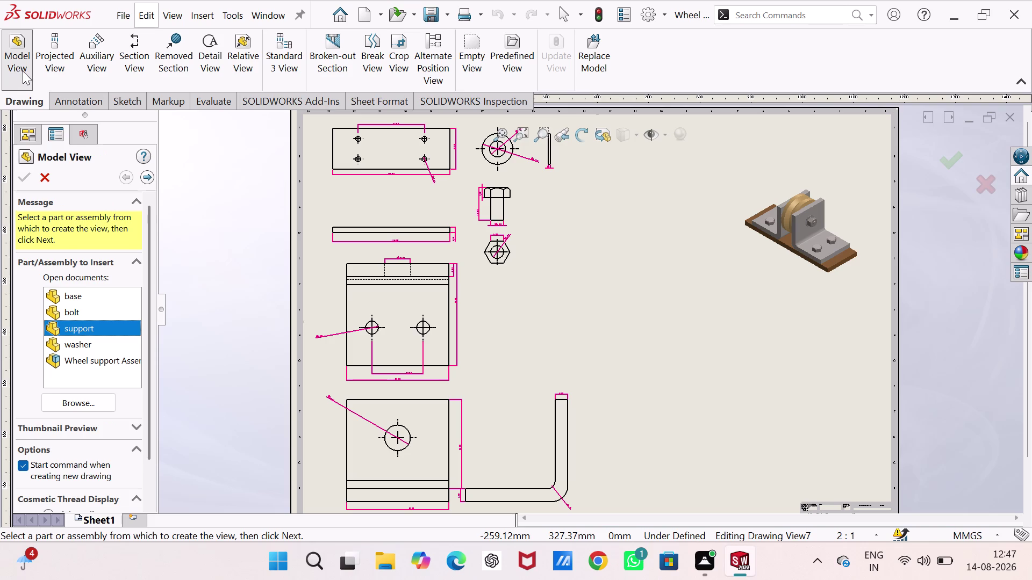
Browse for a part file and place its circular view on the sheet.
click(93, 402)
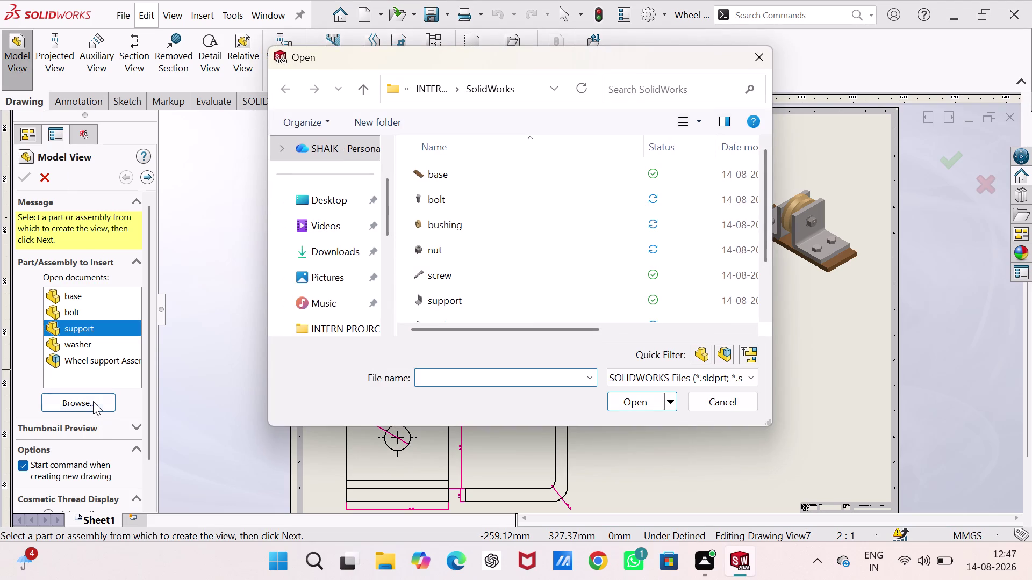
click(472, 232)
click(641, 404)
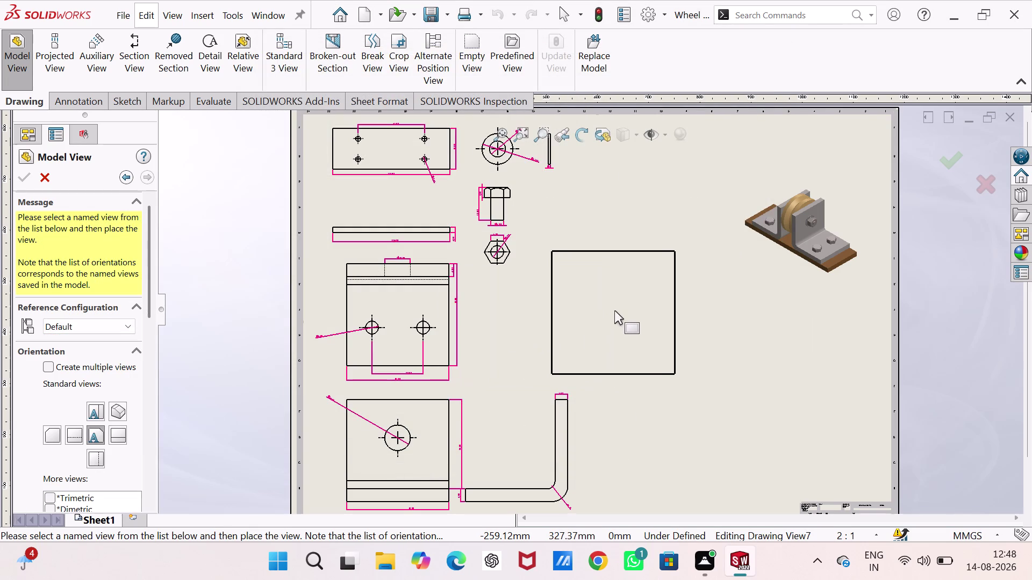
click(595, 252)
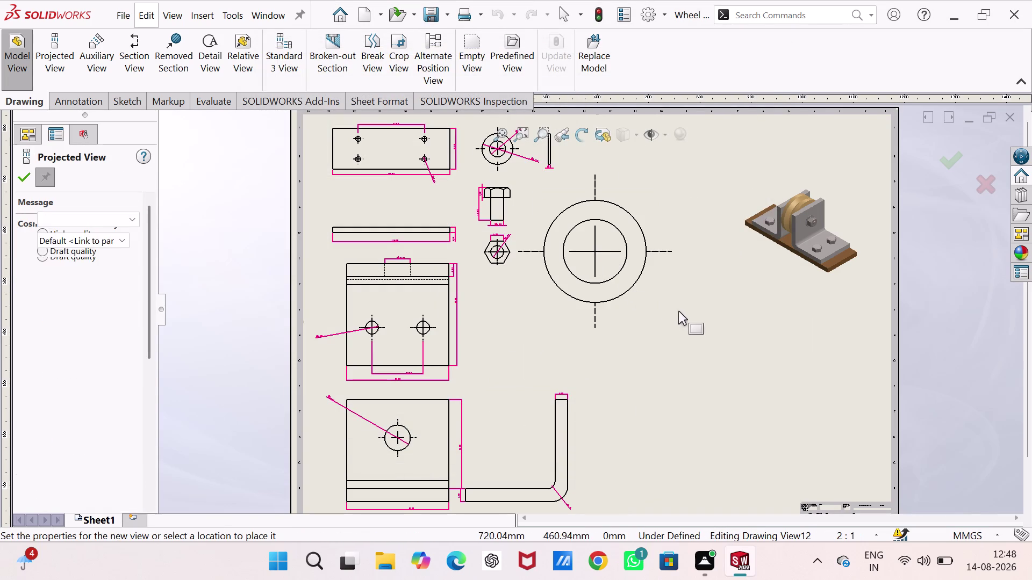
Remove the circular Drawing View12 and start a fresh single part view.
key(ctrl+z)
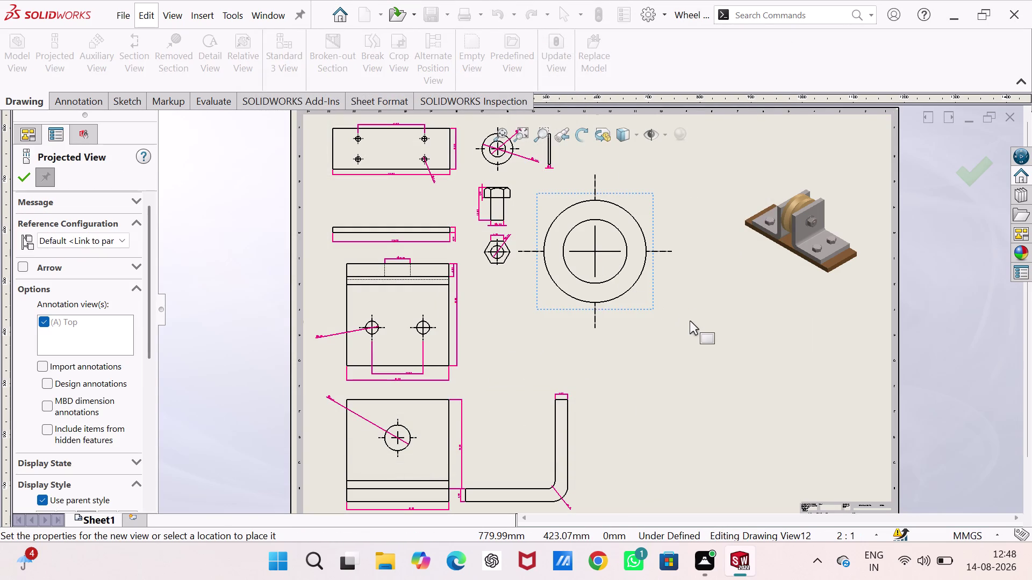
key(ctrl+z)
key(Escape)
key(Escape)
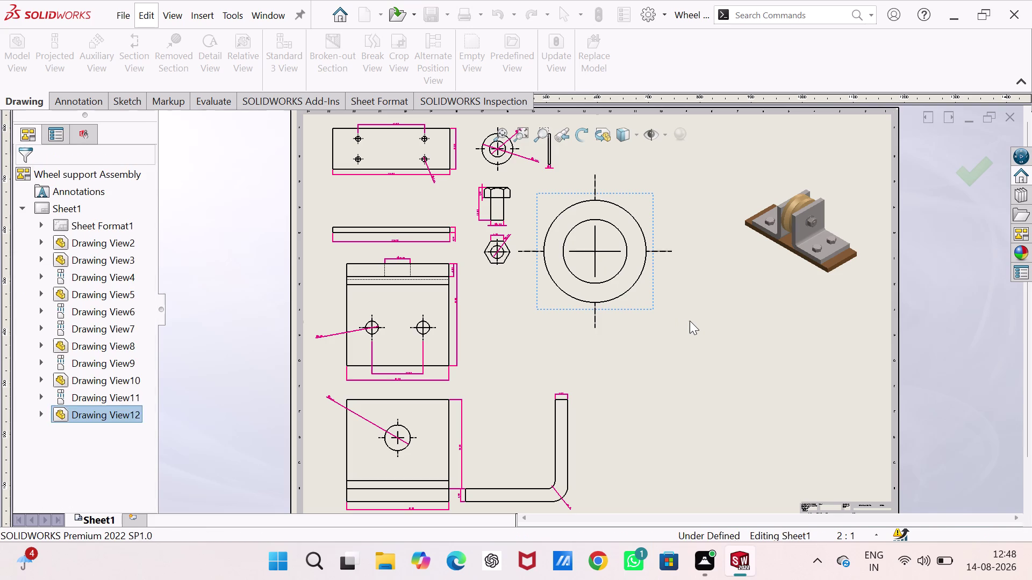
key(ctrl+z)
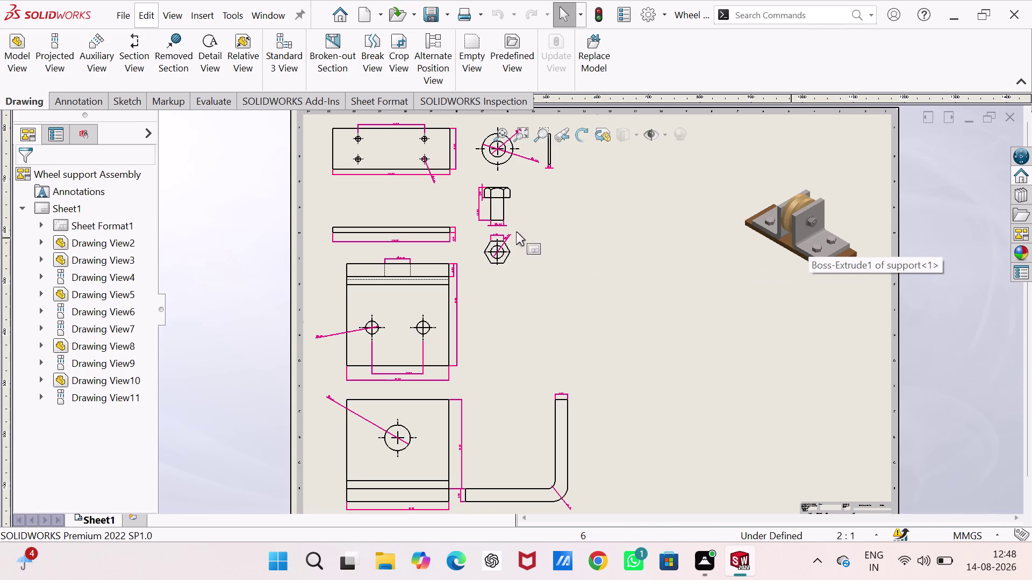
click(18, 60)
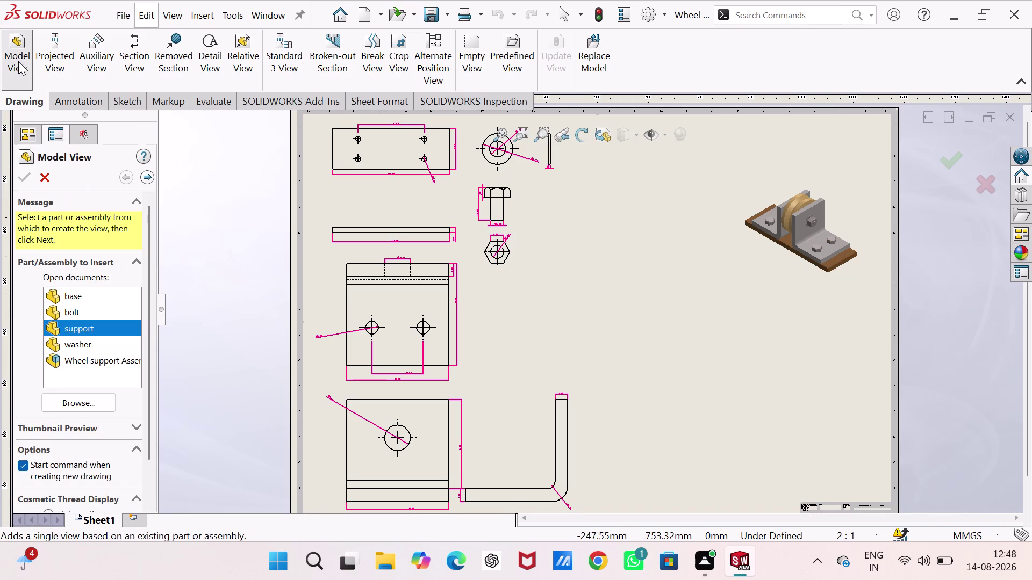
Browse to the washer part file and open it for the new model view.
click(94, 405)
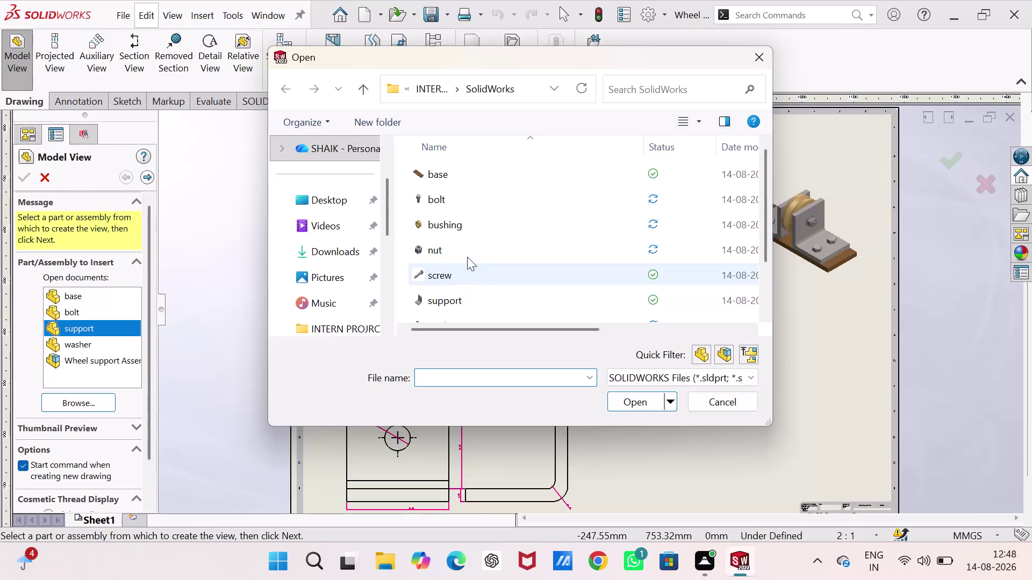
scroll(down, 3)
scroll(down, 3)
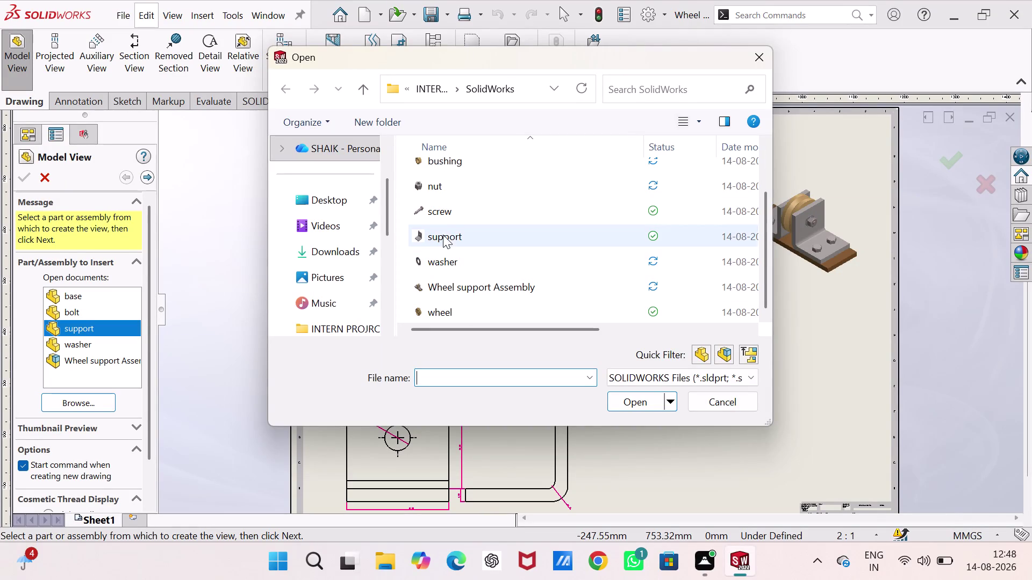
scroll(up, 3)
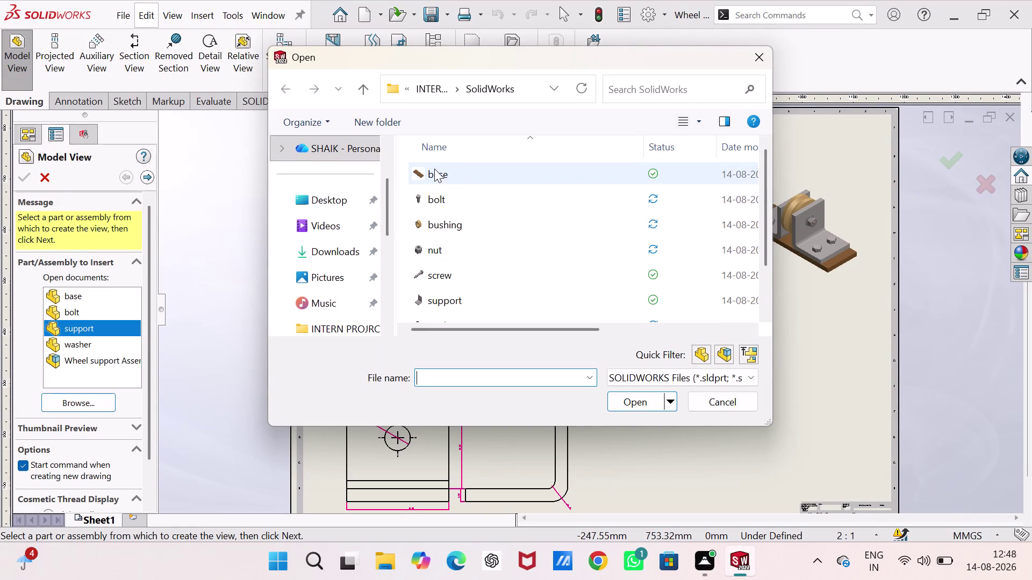
scroll(down, 3)
scroll(down, 3)
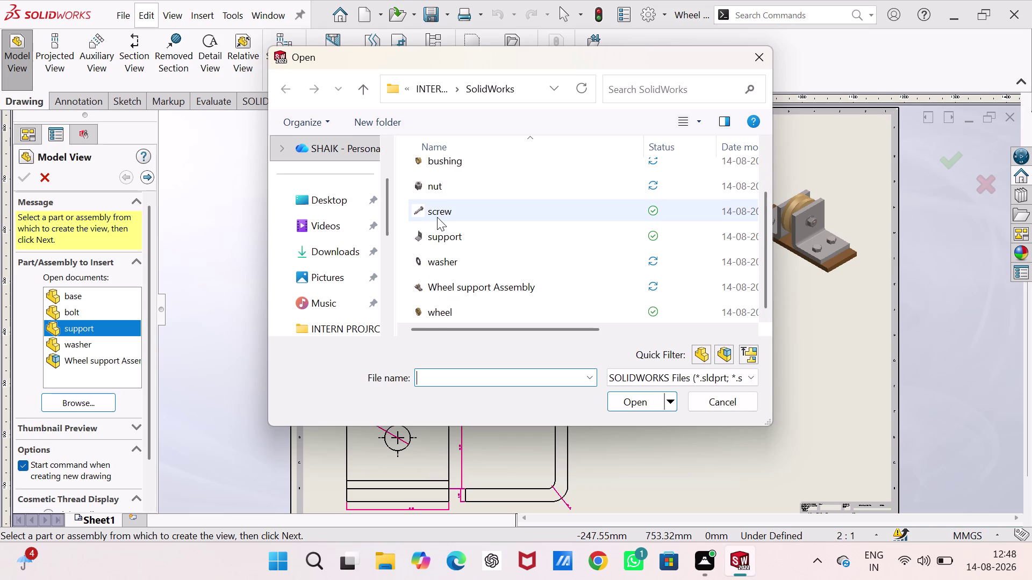
click(444, 267)
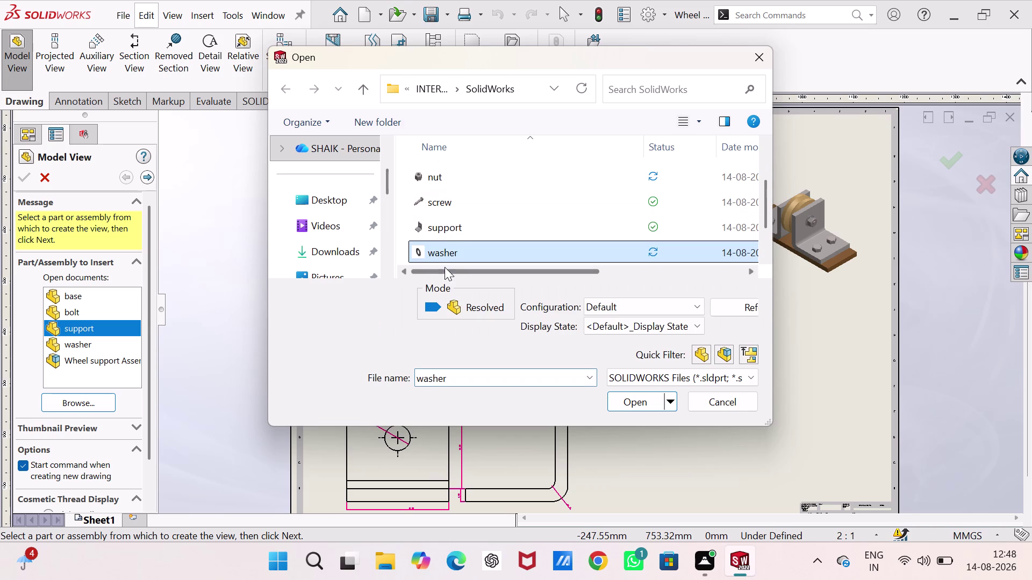
click(643, 404)
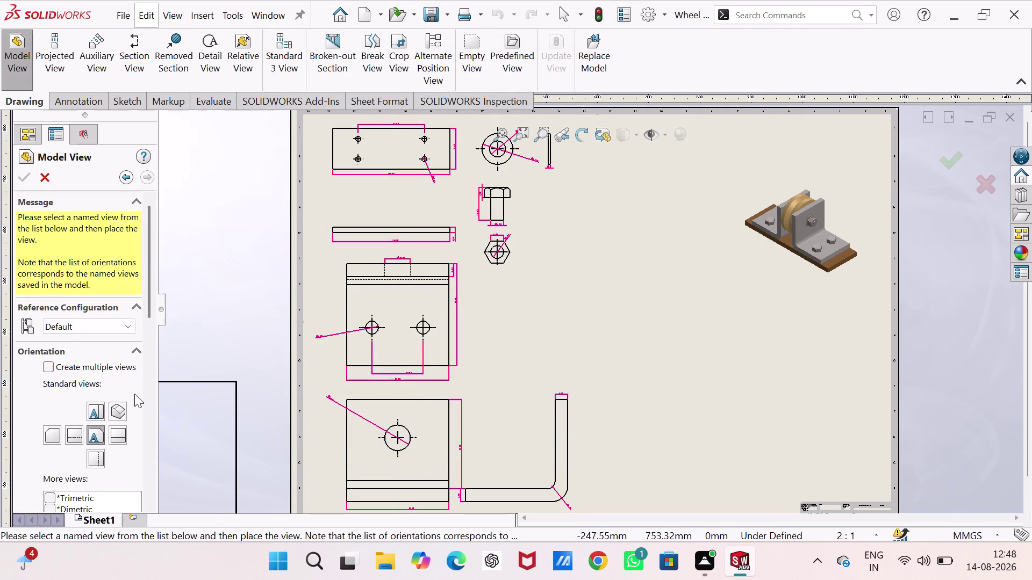
drag(150, 315, 164, 431)
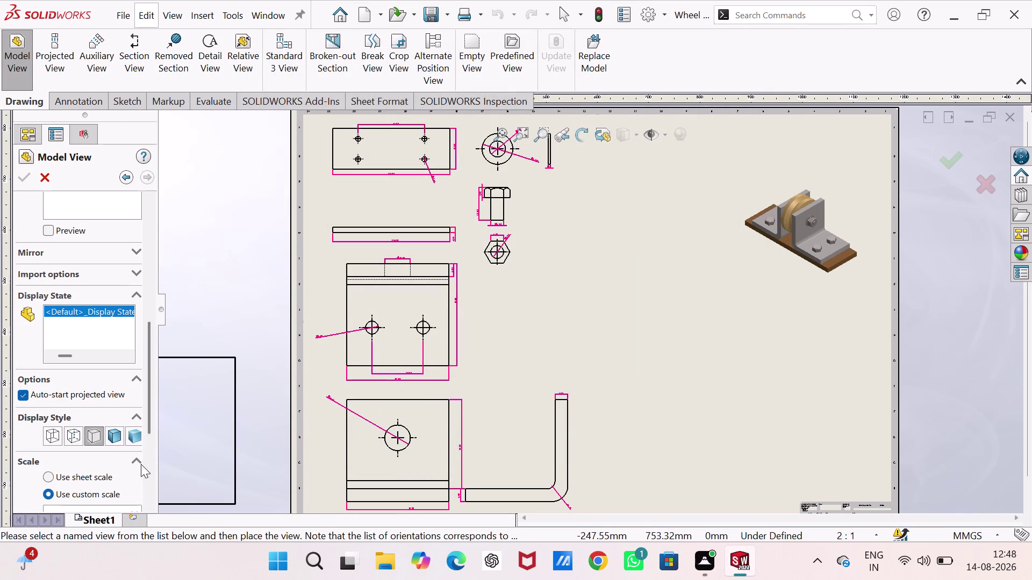
Place the washer front view at custom scale 10:1 with a projected view to its right.
drag(145, 429, 154, 483)
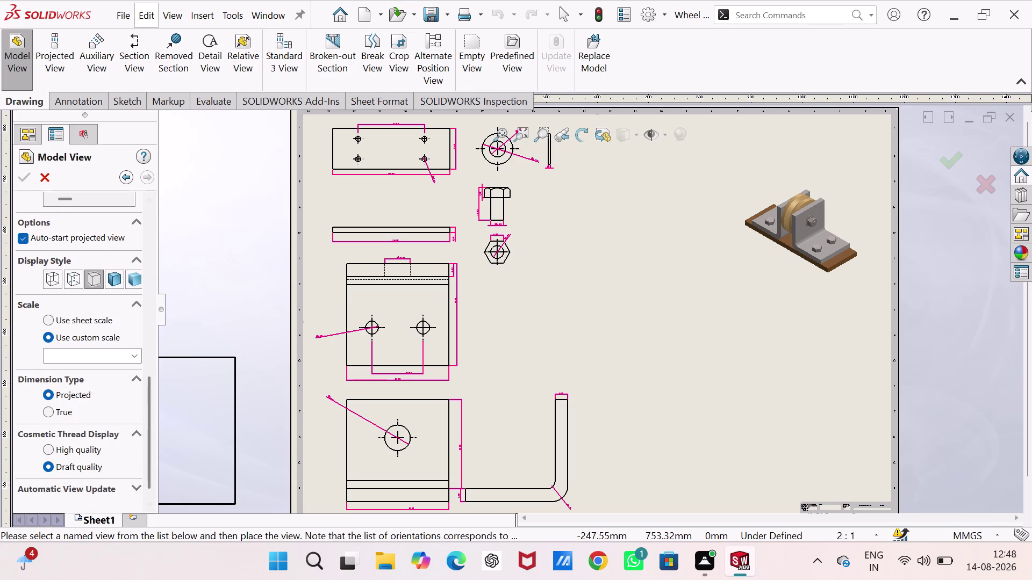
click(82, 355)
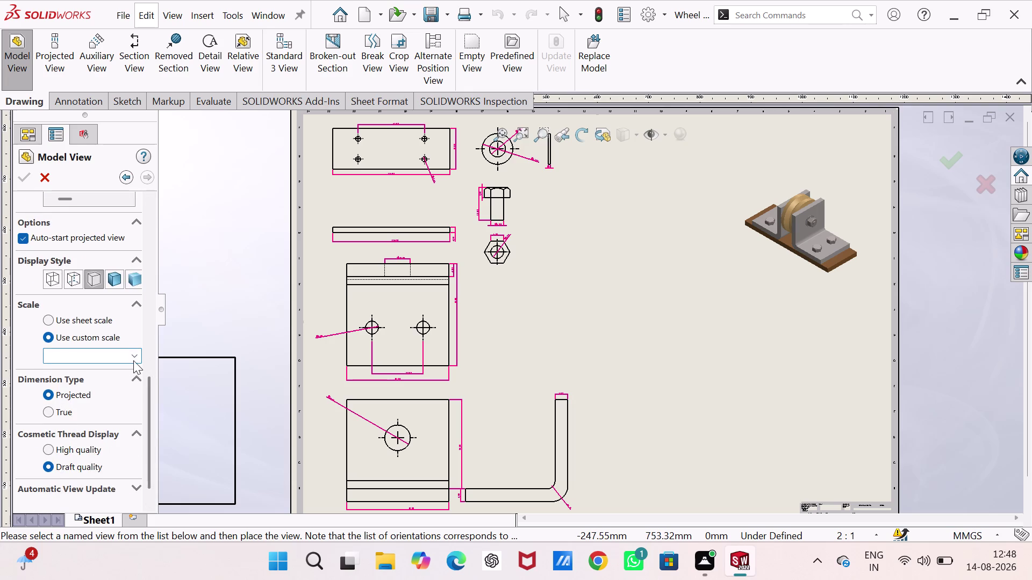
click(133, 361)
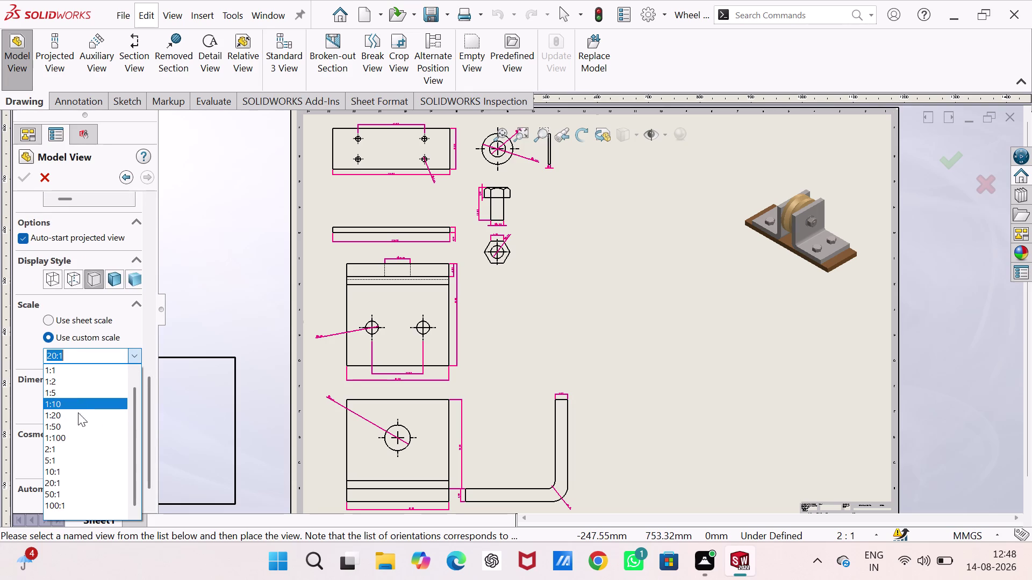
click(83, 458)
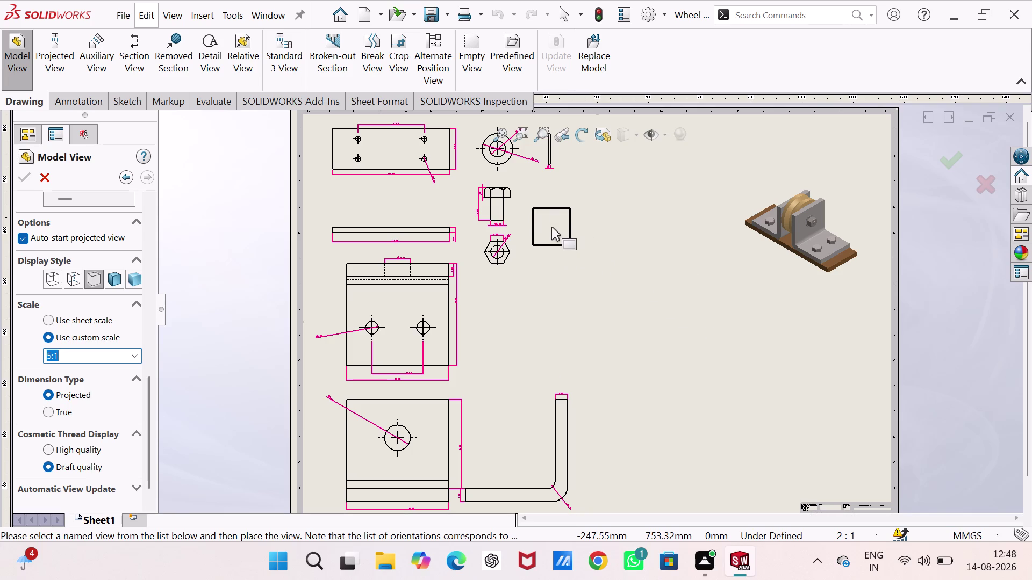
drag(153, 432, 153, 466)
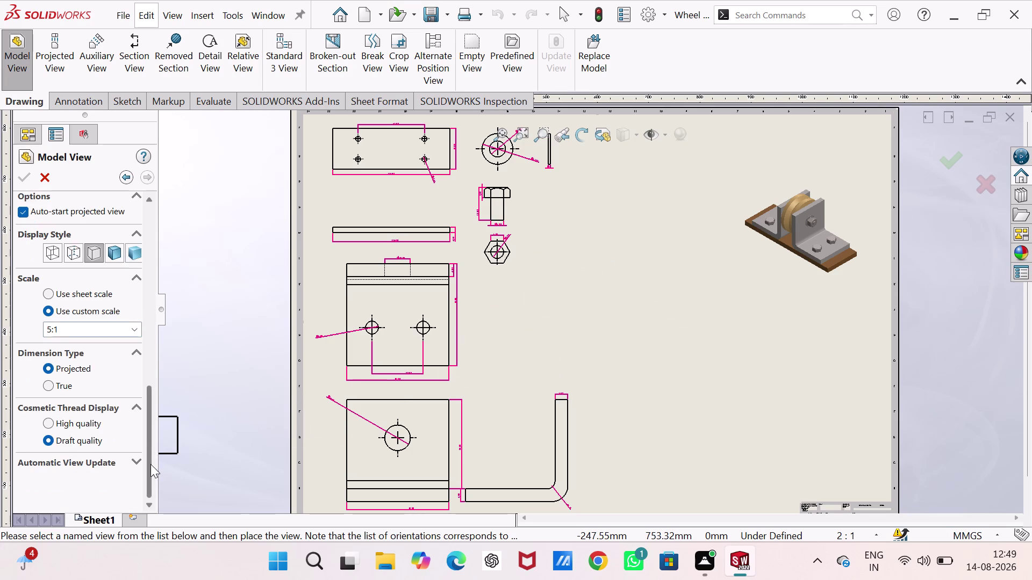
click(115, 331)
click(135, 328)
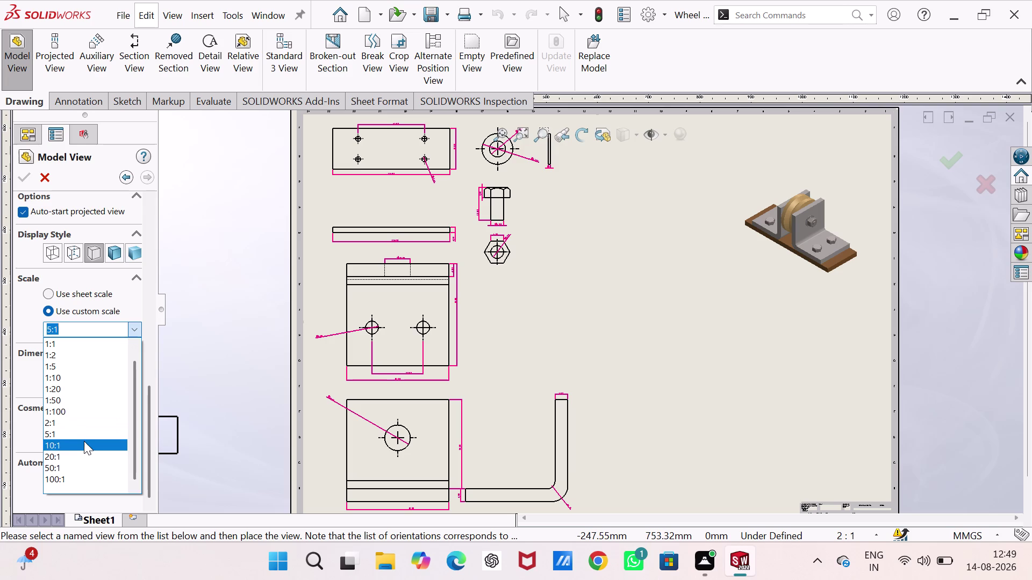
click(83, 442)
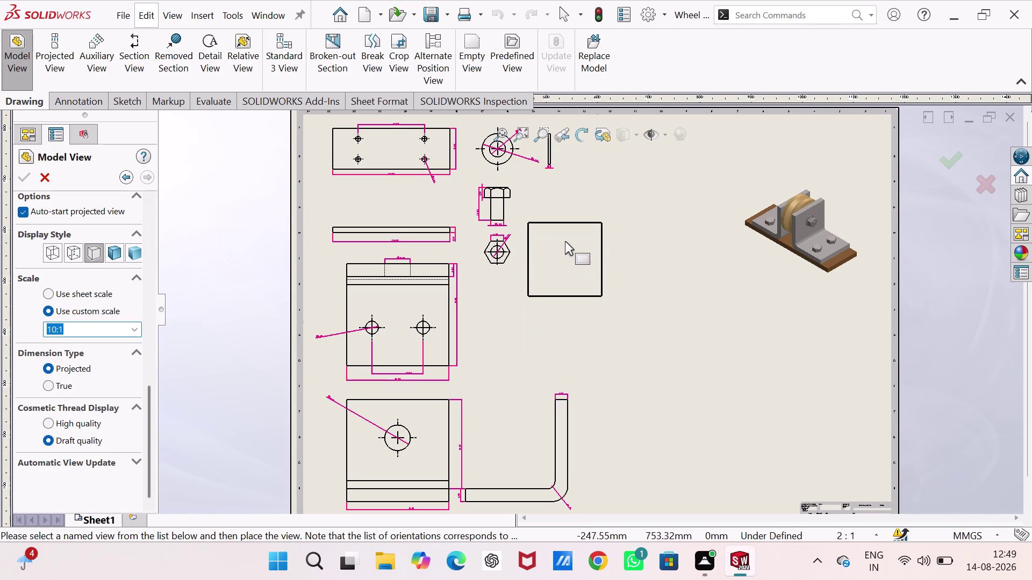
click(565, 232)
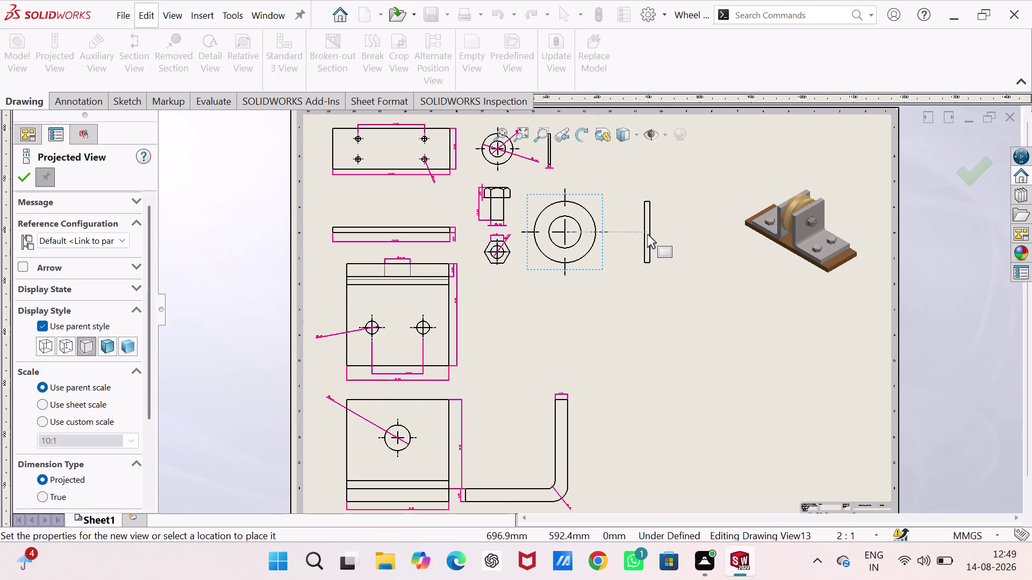
click(637, 237)
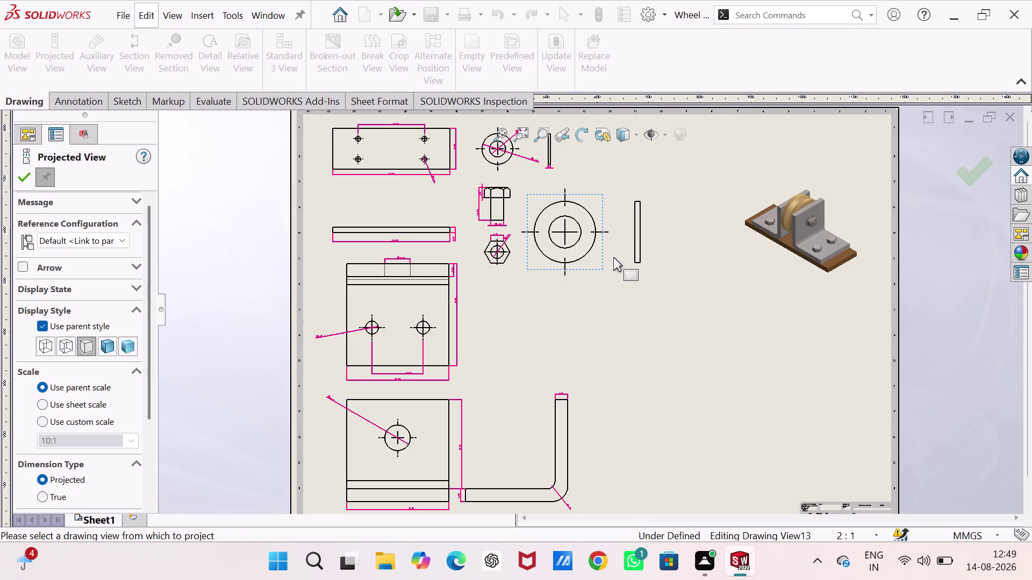
End placement with the washer edge view as Drawing View14 and start Smart Dimension.
click(77, 94)
click(33, 50)
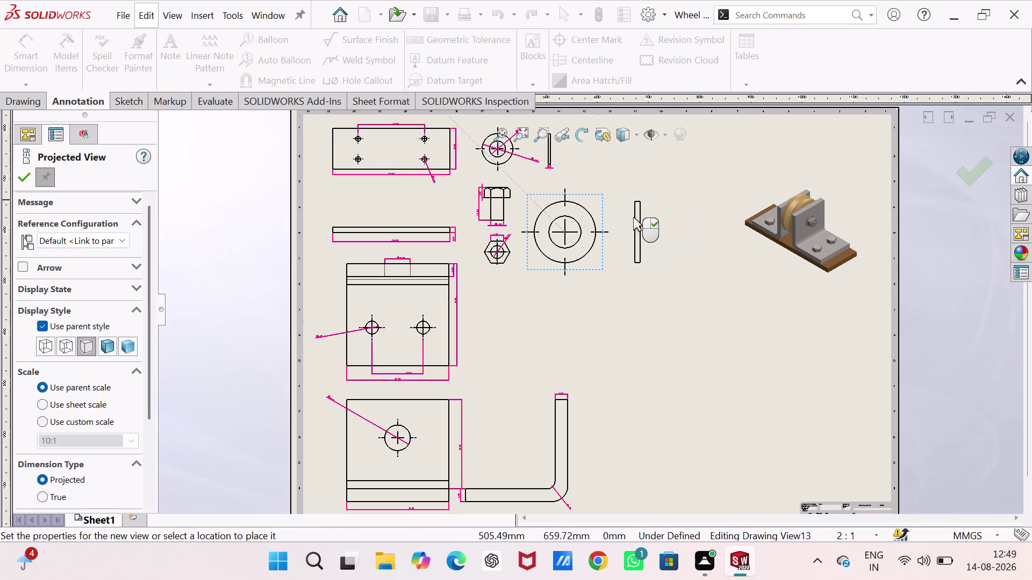
scroll(down, 3)
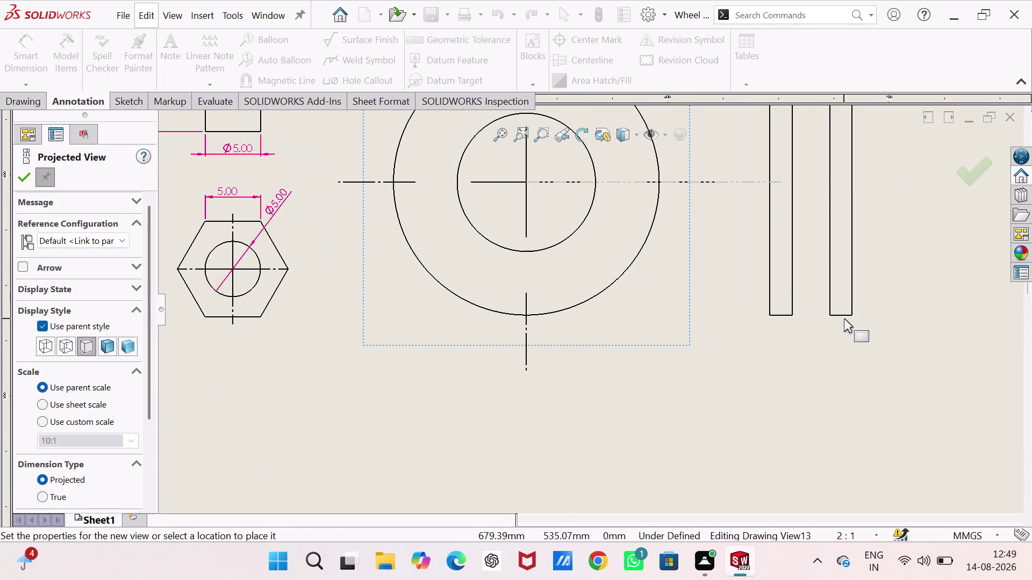
click(25, 51)
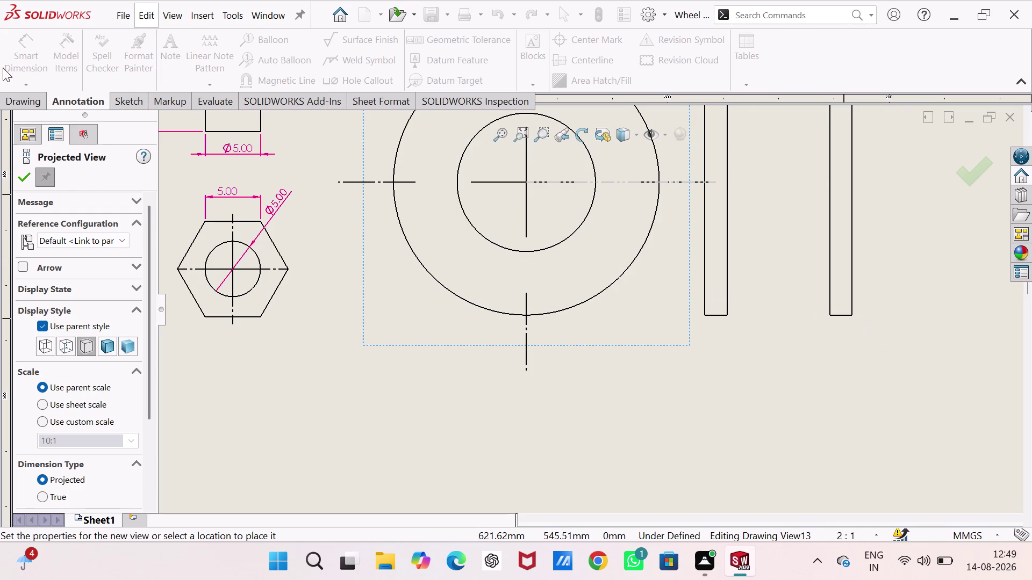
click(21, 46)
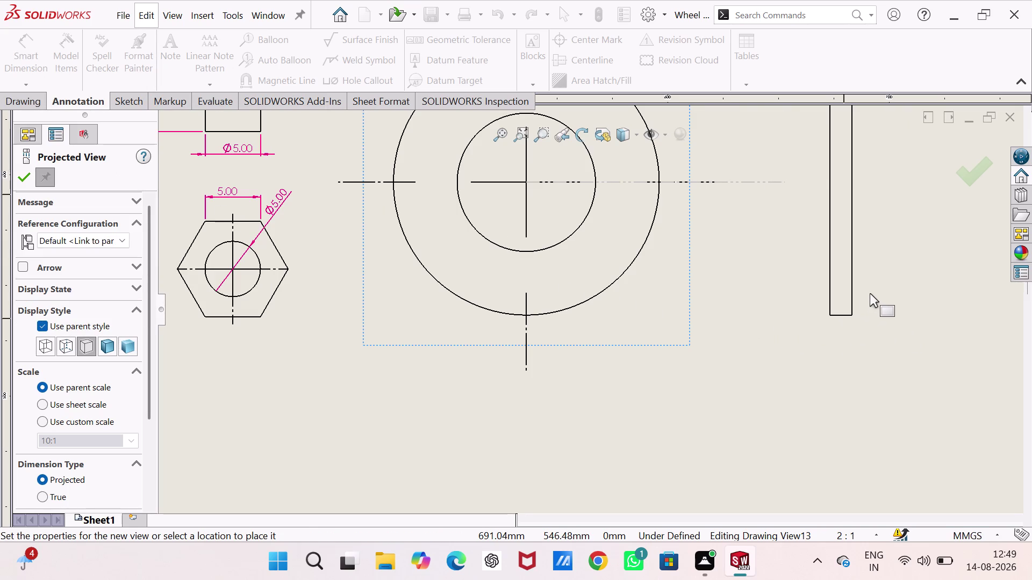
key(Escape)
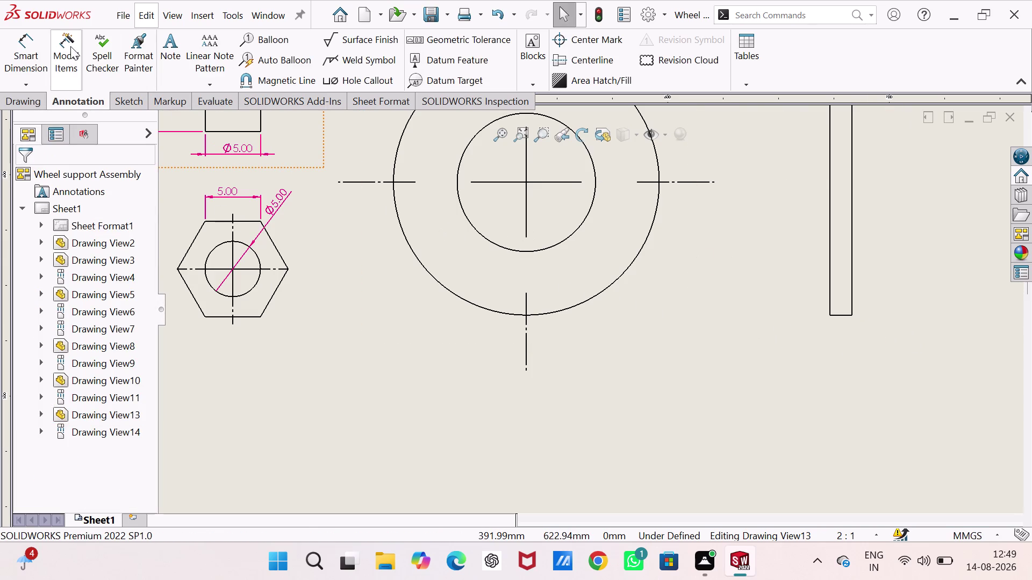
click(20, 54)
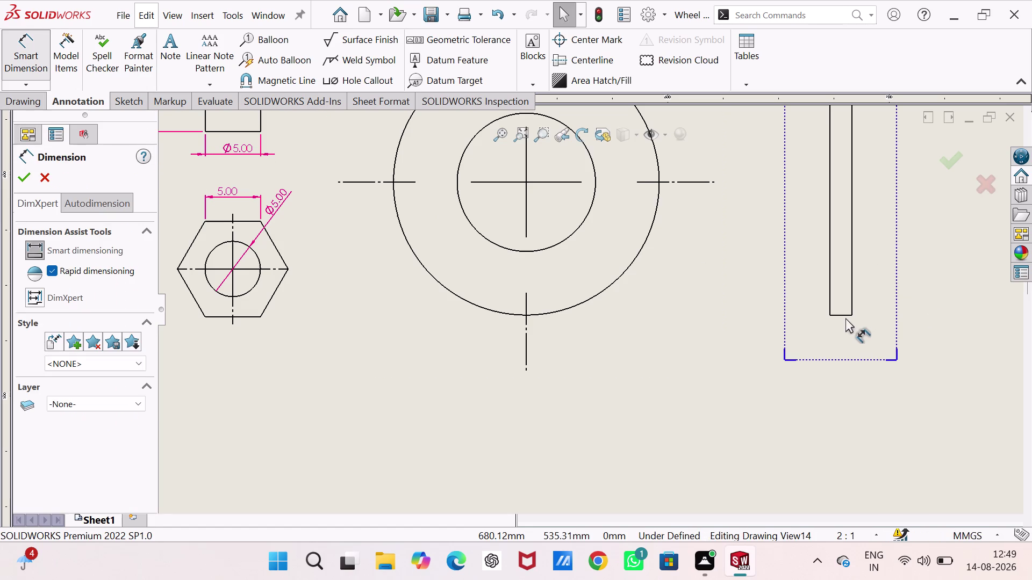
Dimension the washer thickness on the edge view and the large ring's outer circle.
click(843, 314)
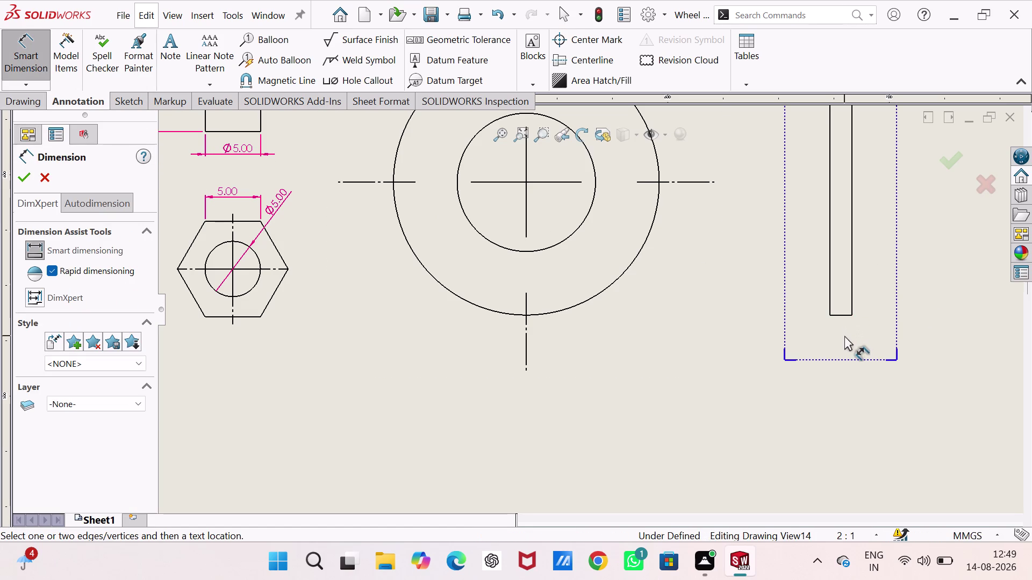
click(842, 317)
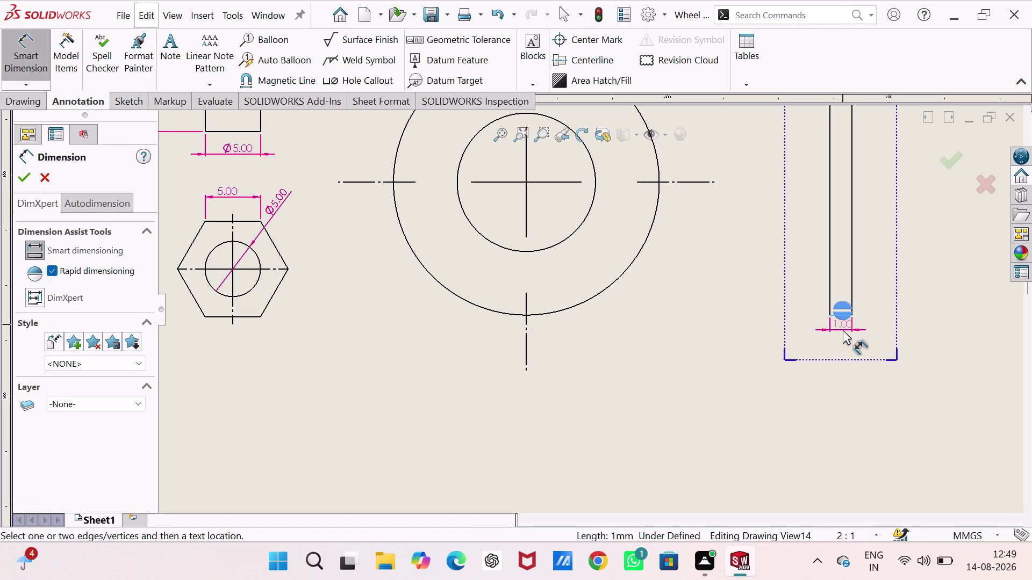
click(841, 335)
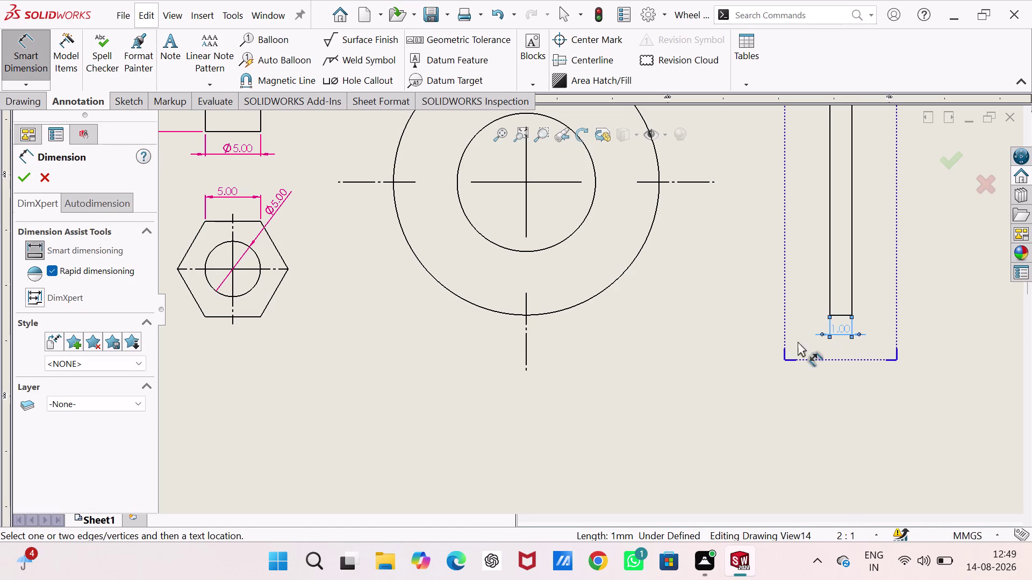
scroll(up, 3)
scroll(up, 3)
scroll(up, 3)
scroll(down, 3)
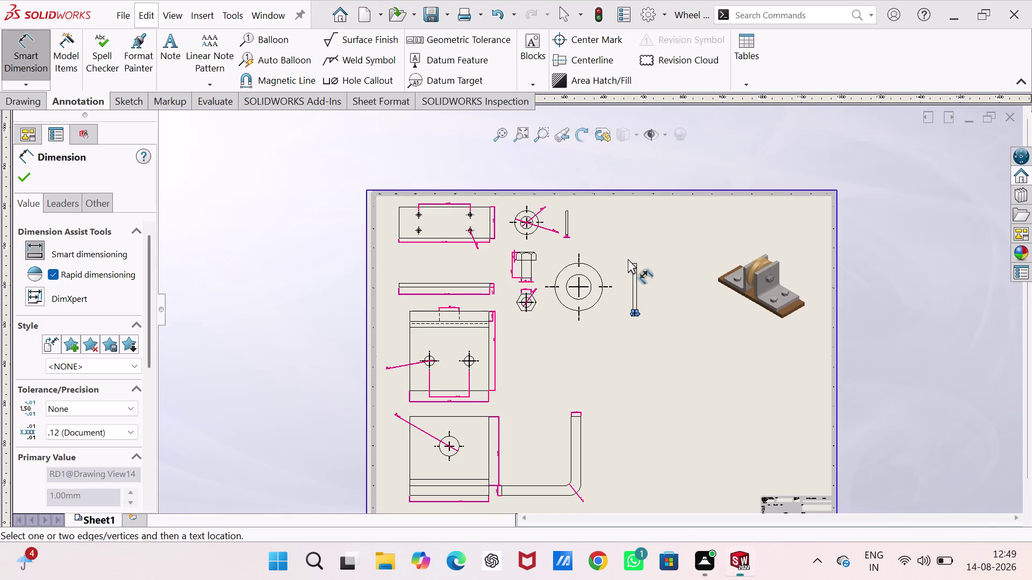
scroll(down, 3)
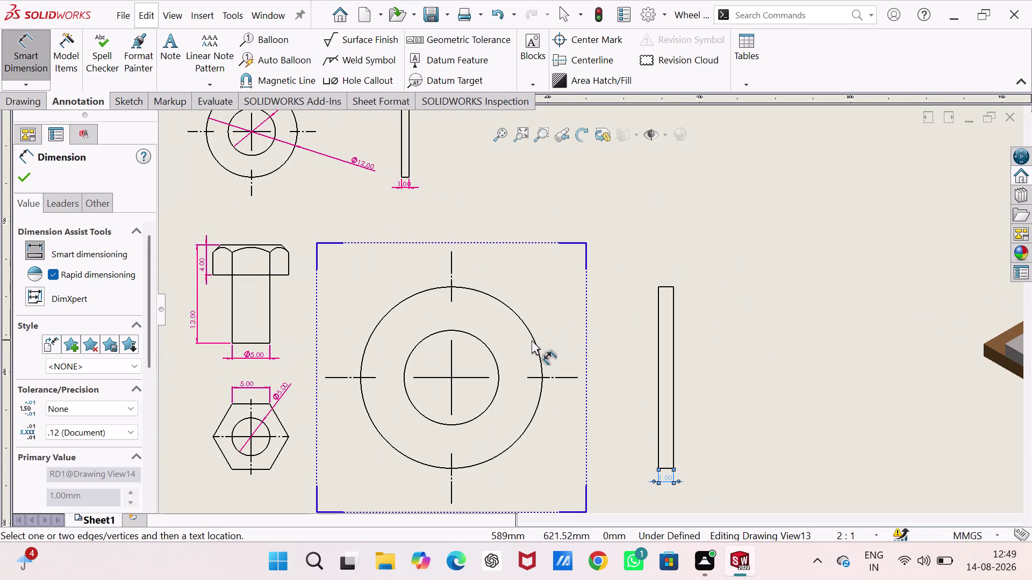
click(531, 338)
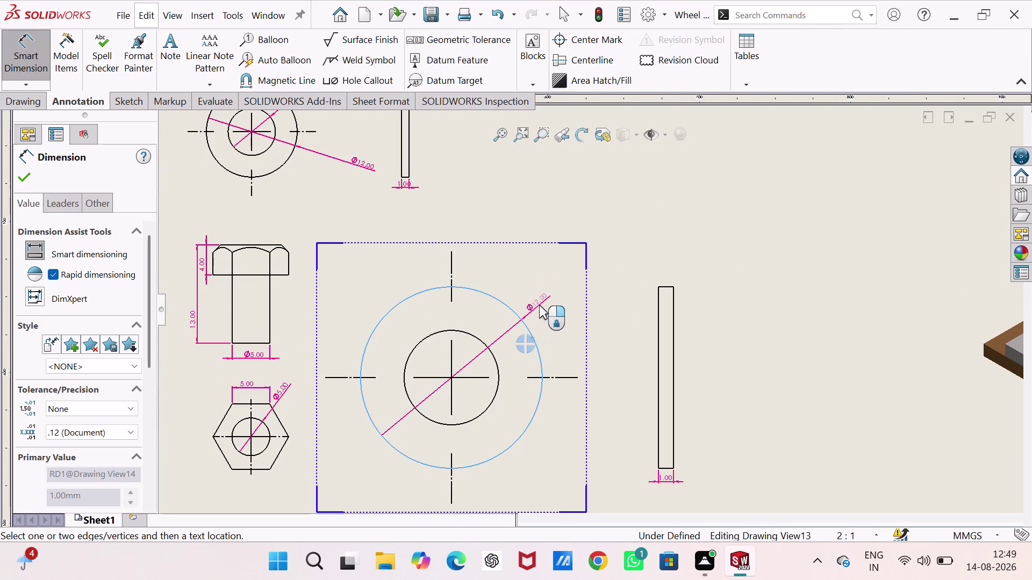
key(Escape)
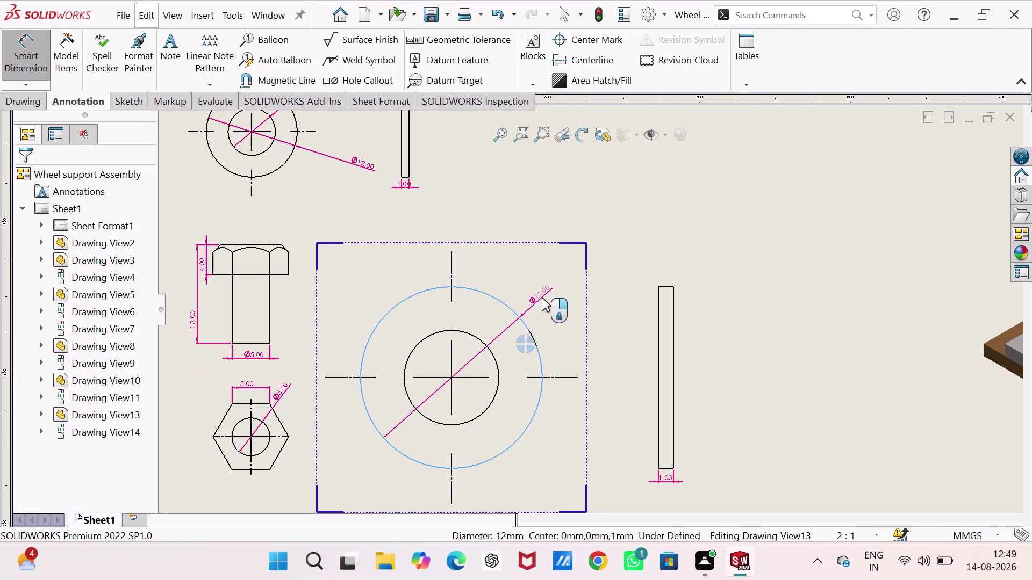
Delete the 10:1 washer views, Drawing View13 and Drawing View14, from the sheet.
key(ctrl+z)
key(ctrl+z)
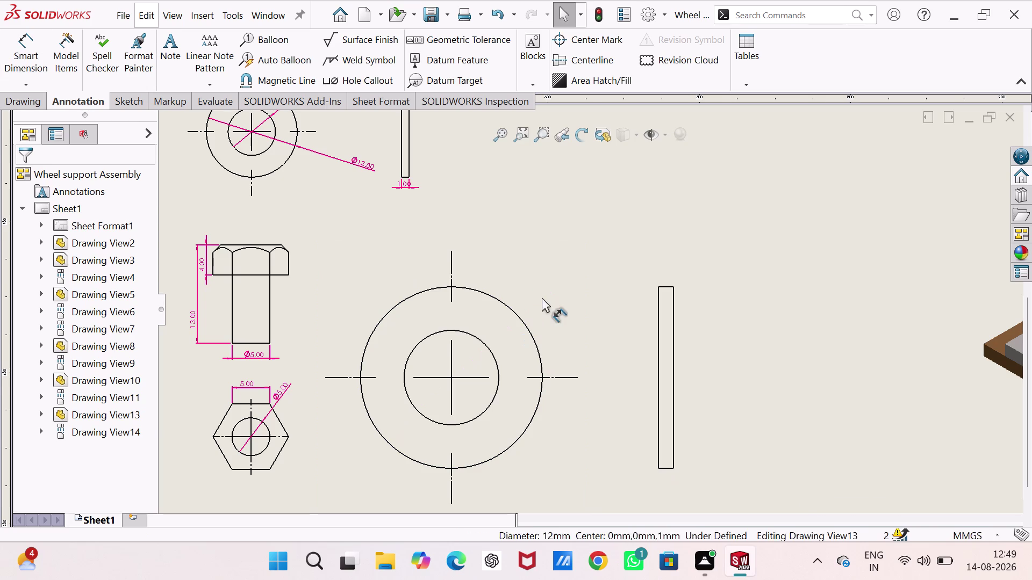
key(ctrl+z)
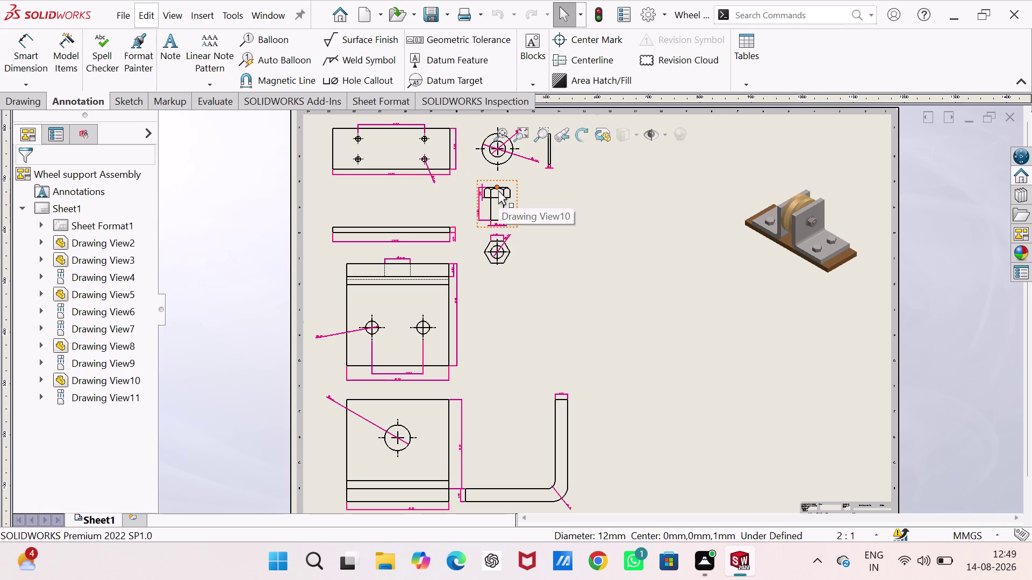
Create a model view from the bushing part and place its ring-shaped front view.
click(33, 99)
click(22, 52)
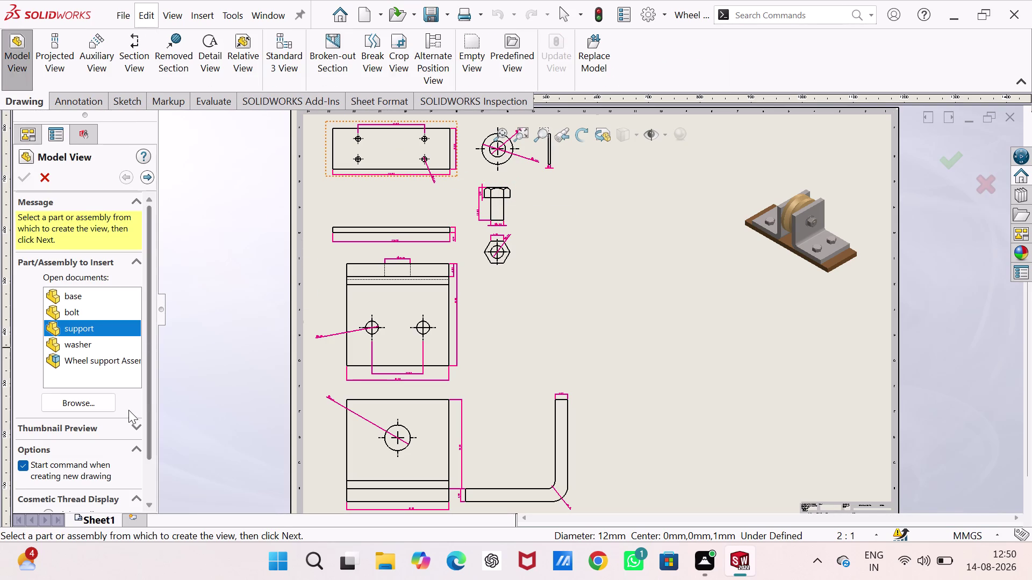
drag(149, 394, 131, 532)
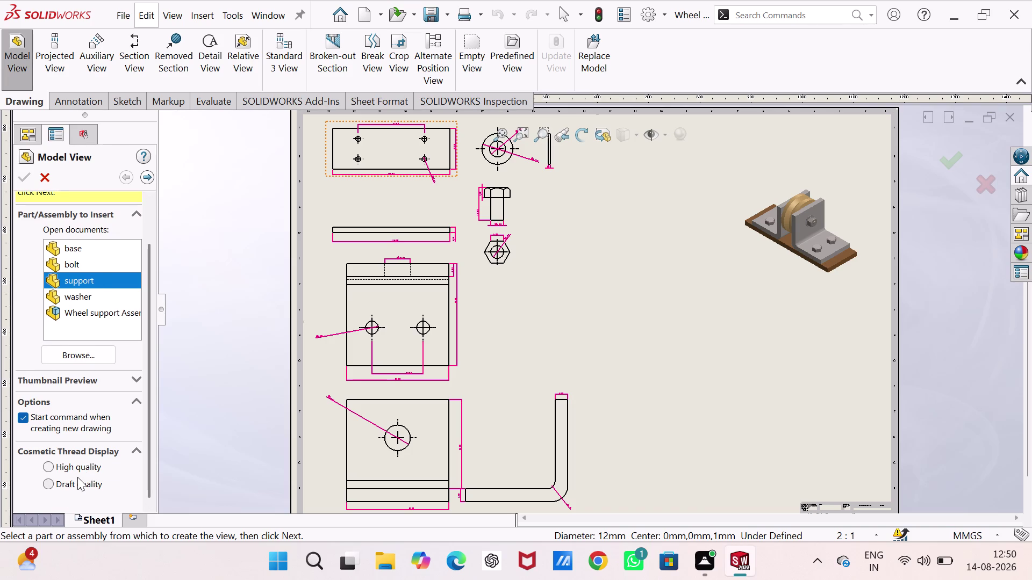
click(82, 351)
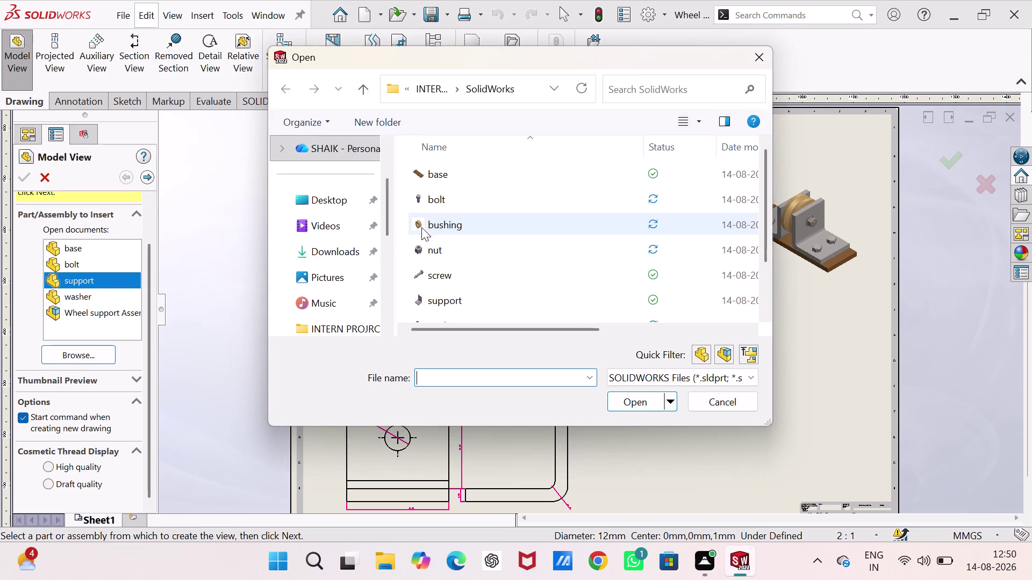
click(459, 225)
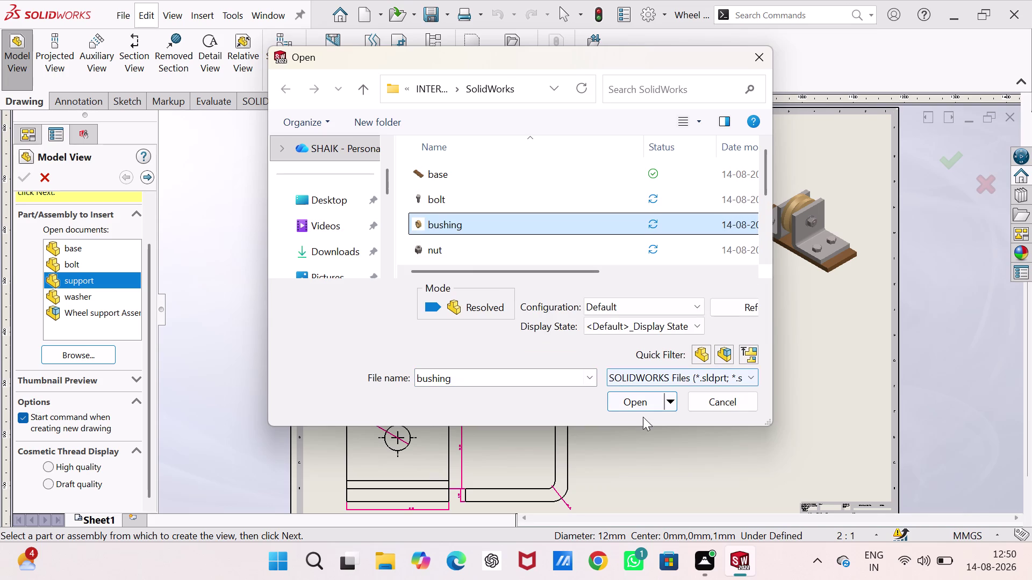
click(635, 400)
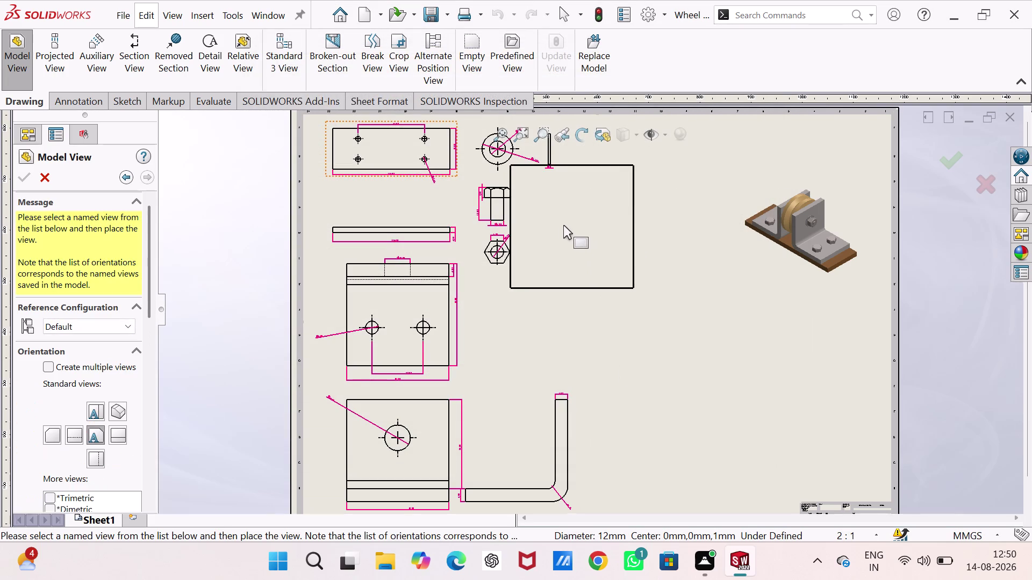
click(580, 243)
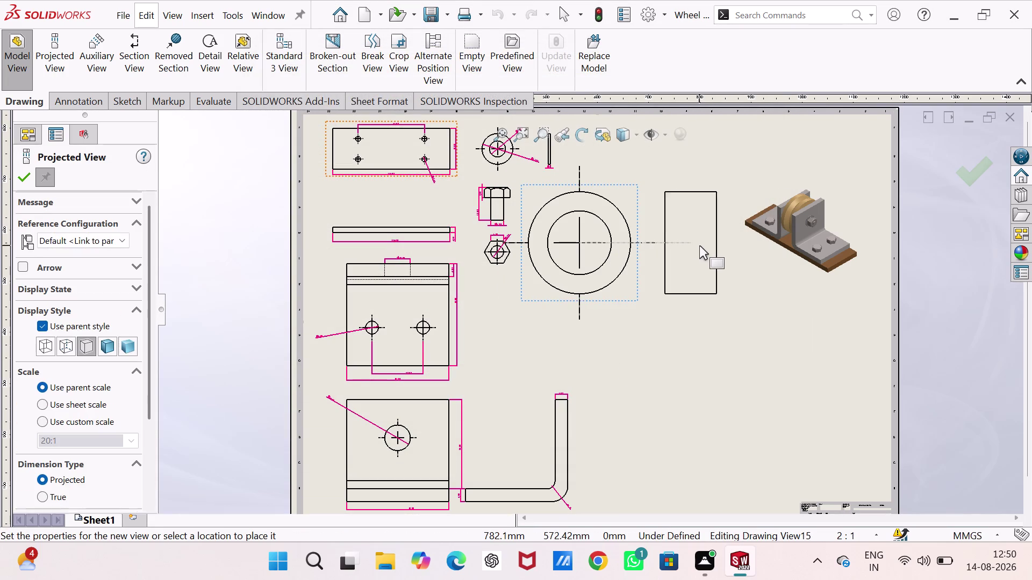
Add the bushing's side view to the right, completing Drawing Views 15 and 16.
click(693, 245)
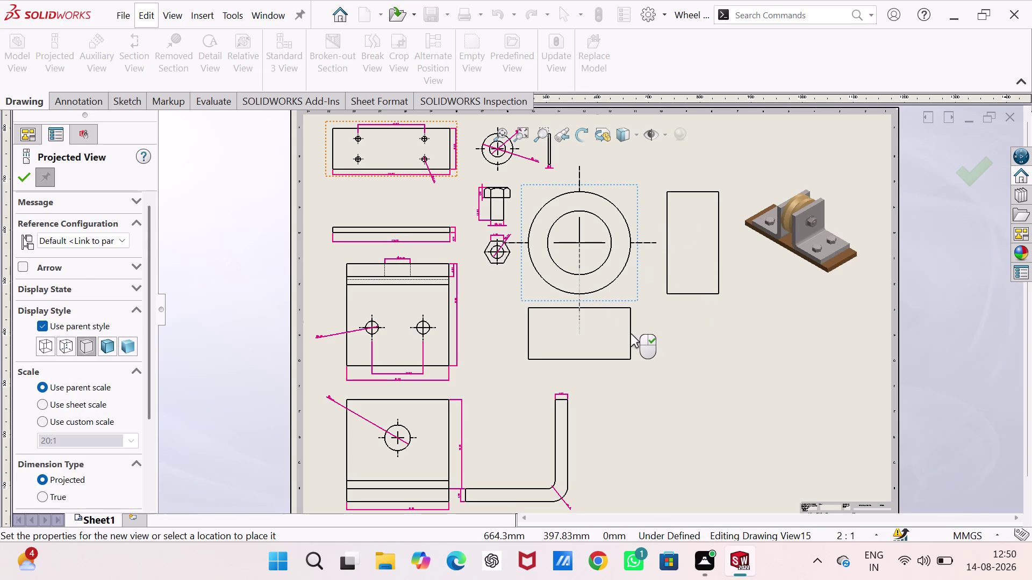
key(Escape)
key(Escape)
scroll(up, 3)
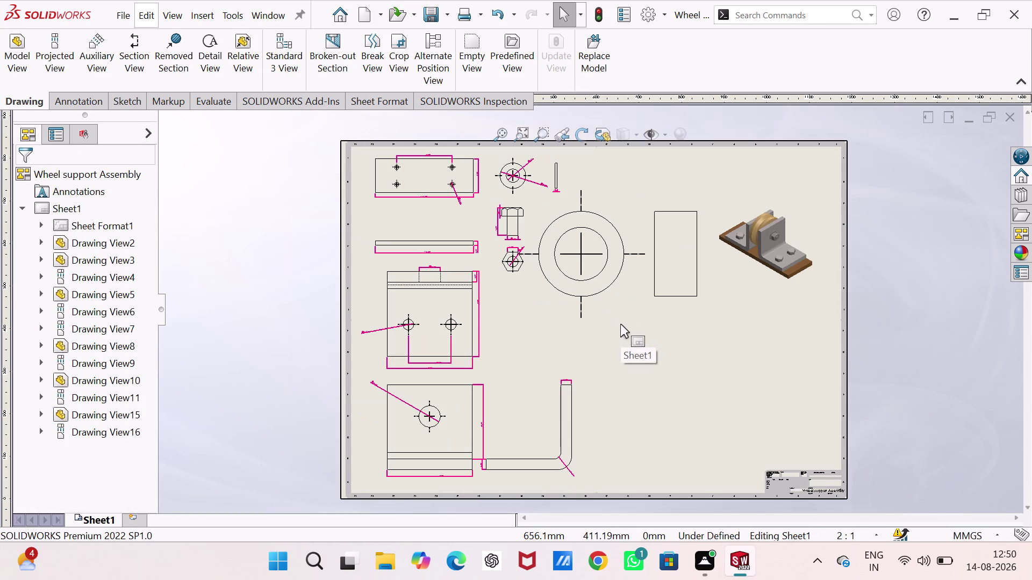
click(70, 101)
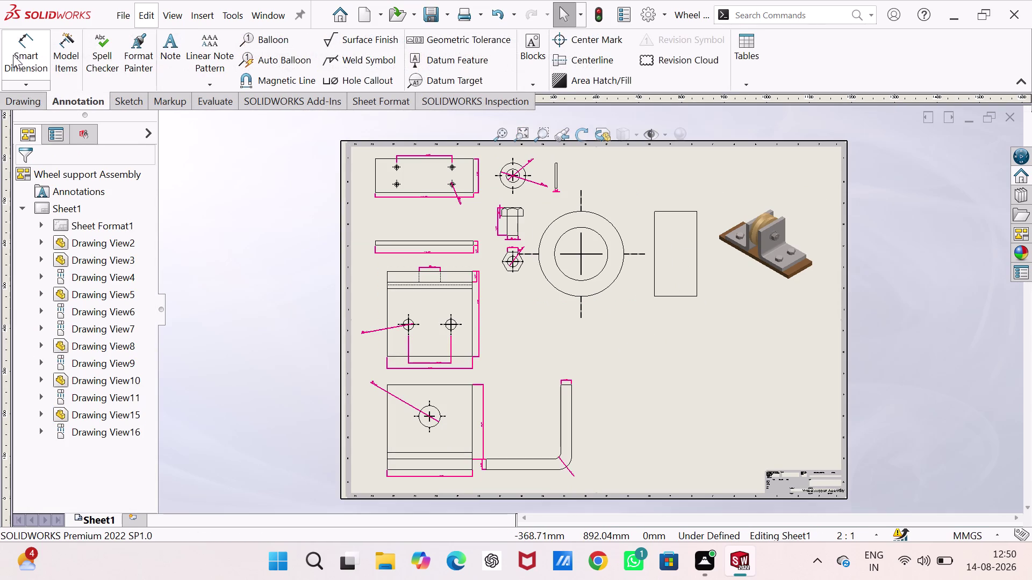
Dimension the bushing's inner and outer circle diameters and its side view's top-edge width.
click(12, 55)
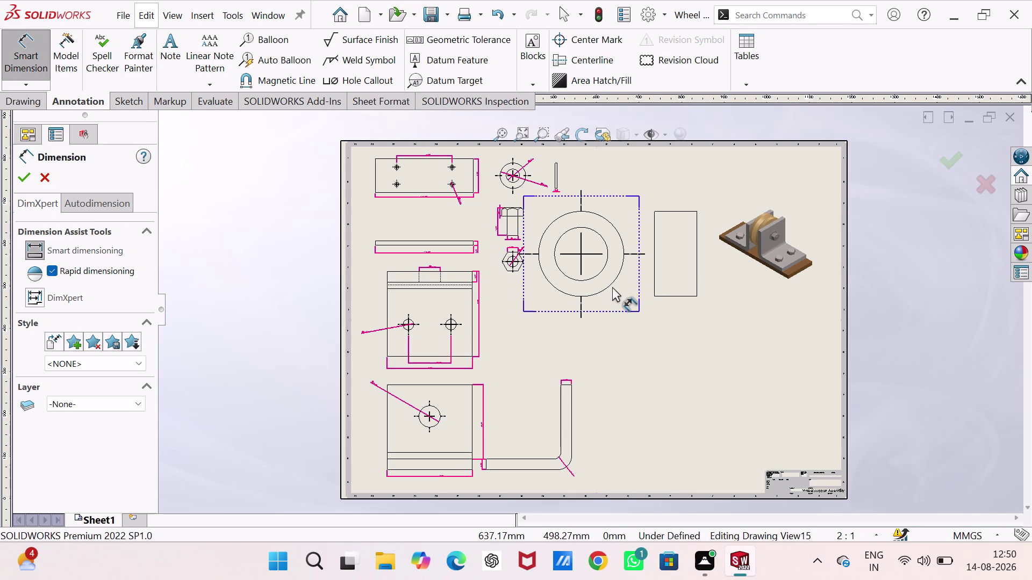
click(590, 228)
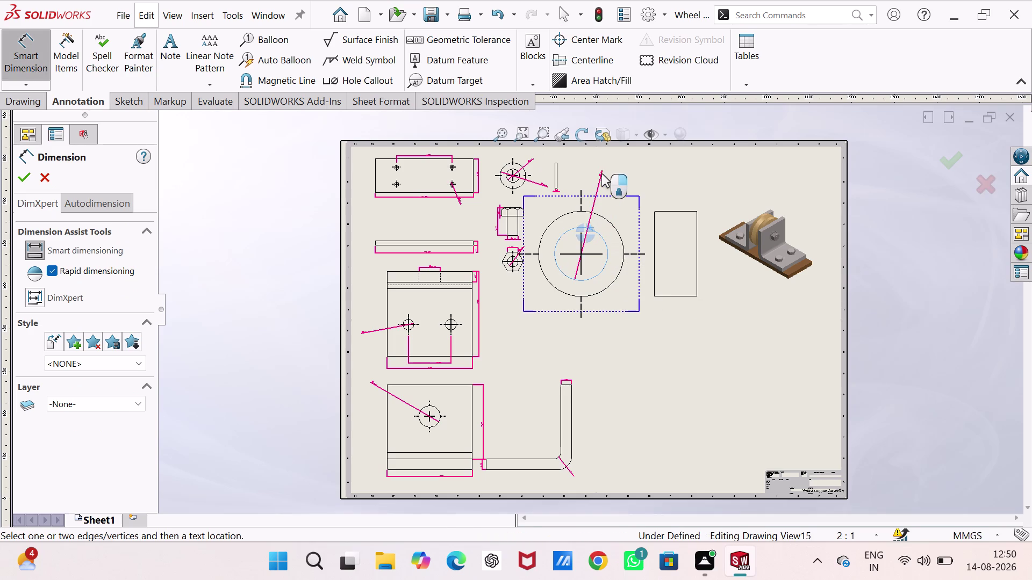
click(601, 174)
drag(615, 228, 615, 220)
click(617, 170)
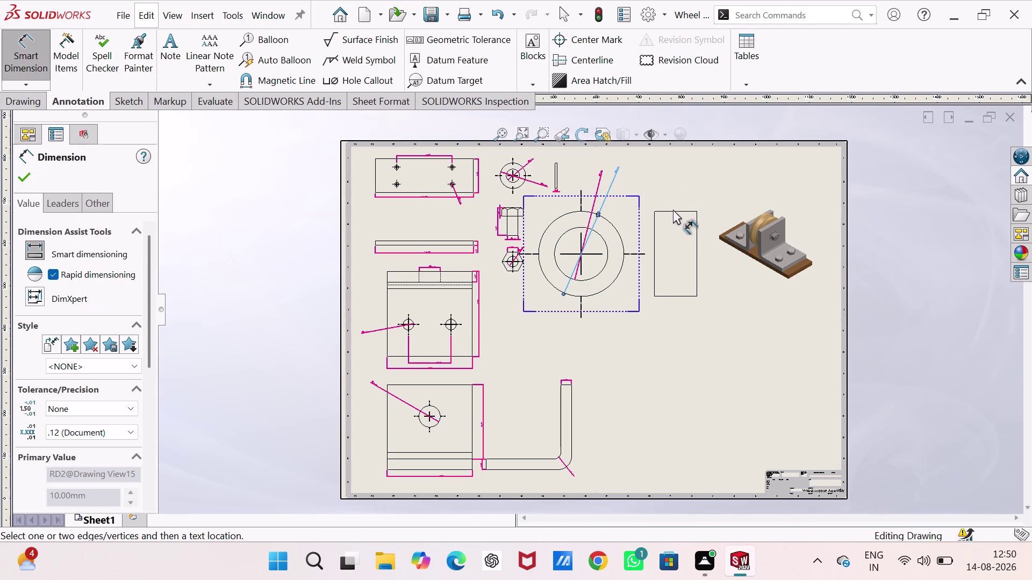
click(673, 211)
click(665, 185)
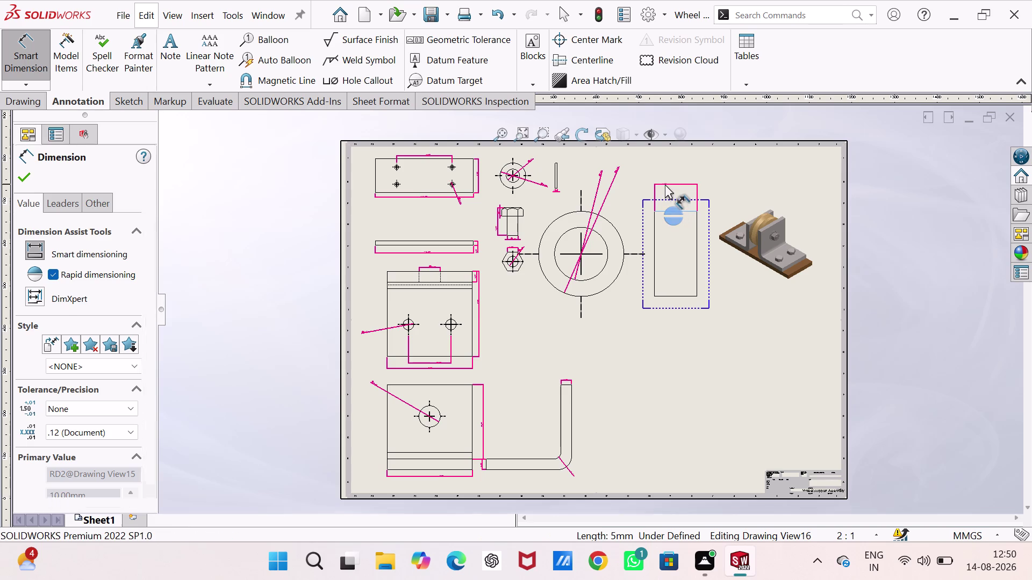
click(24, 179)
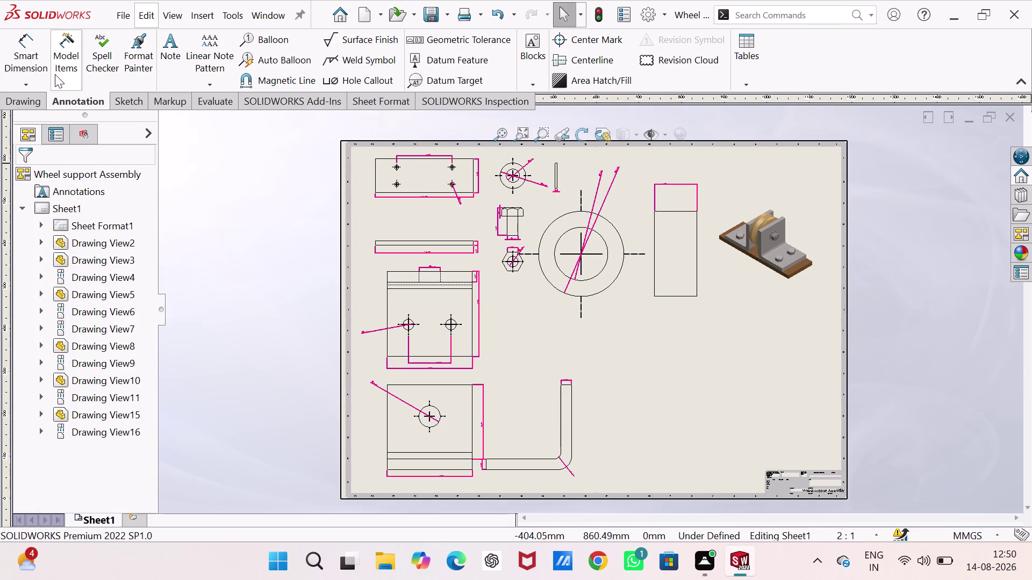
Insert a model view of the nut part and place its first view on the sheet.
click(36, 96)
click(28, 66)
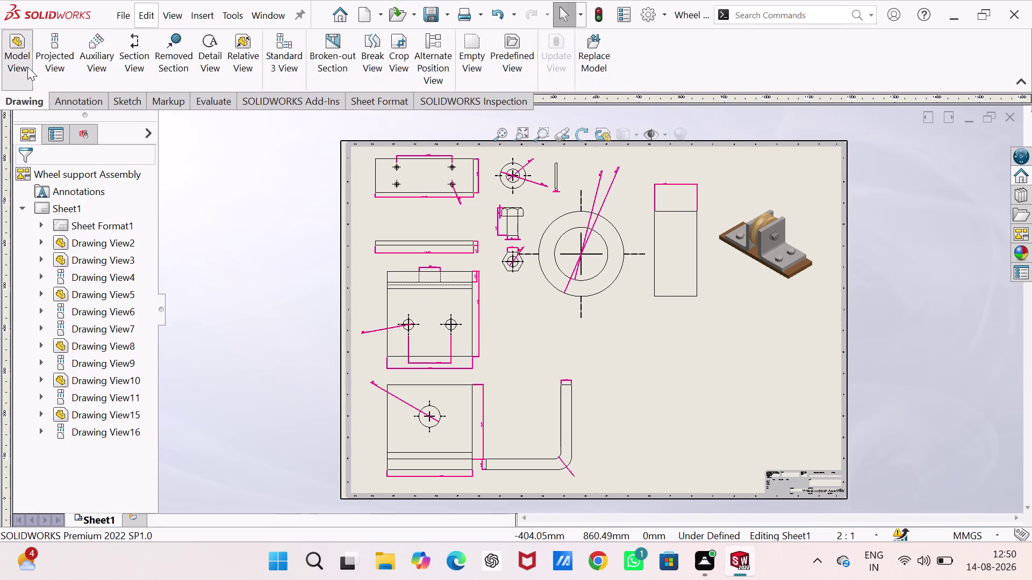
click(100, 400)
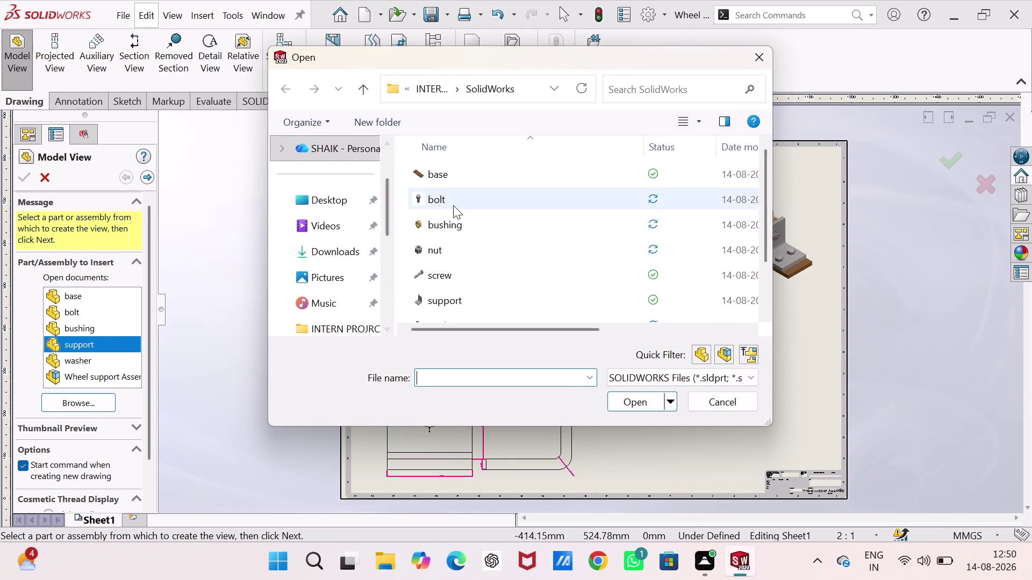
click(451, 255)
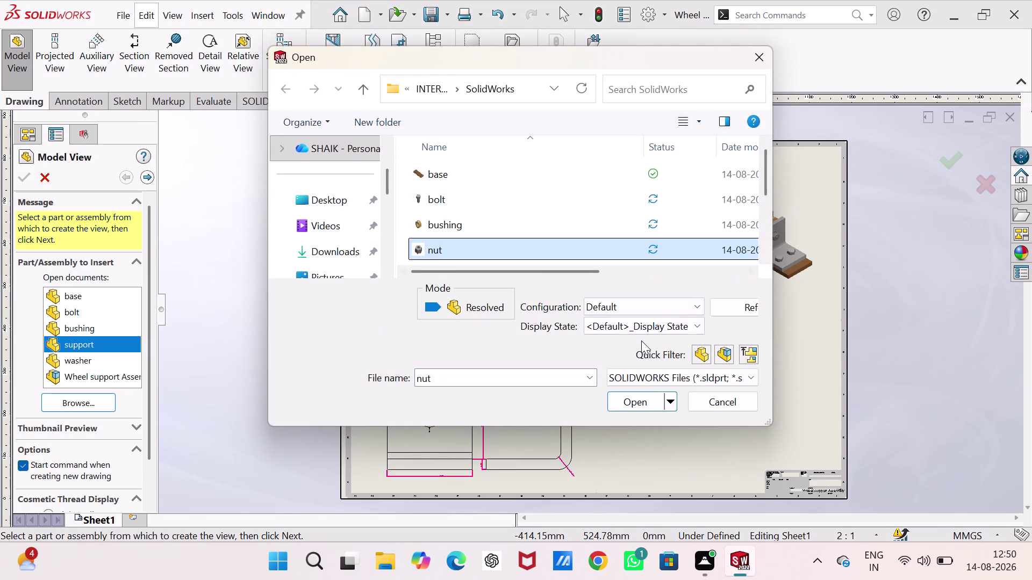
click(637, 410)
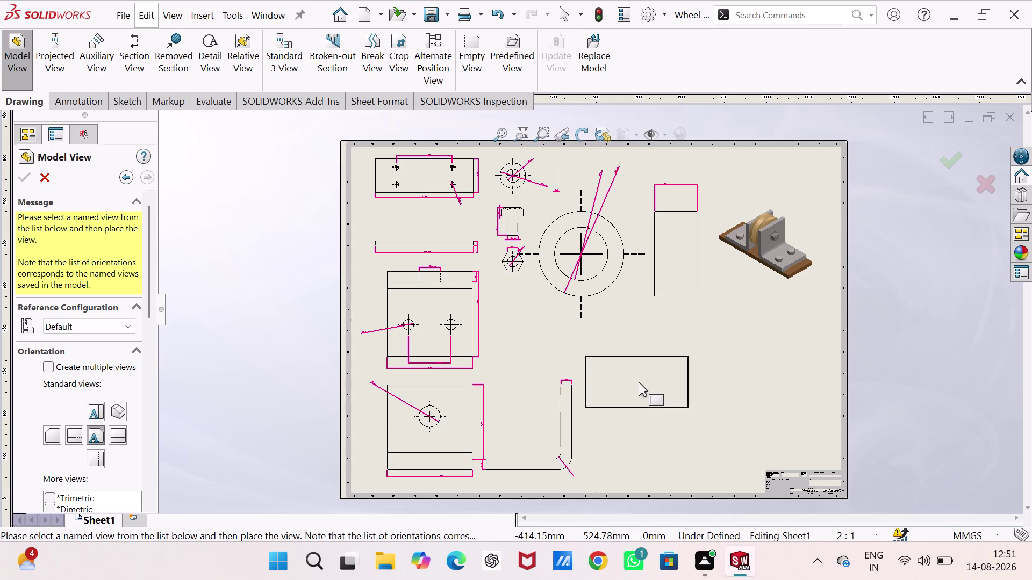
click(637, 388)
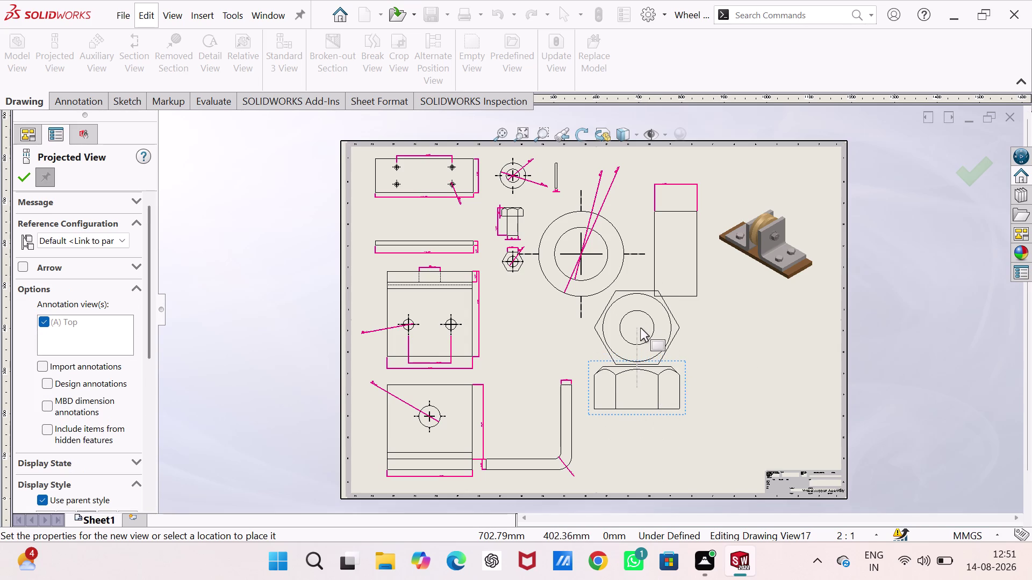
Place the nut's hexagon and projected side views, then stack them aligned near the sheet bottom.
click(640, 328)
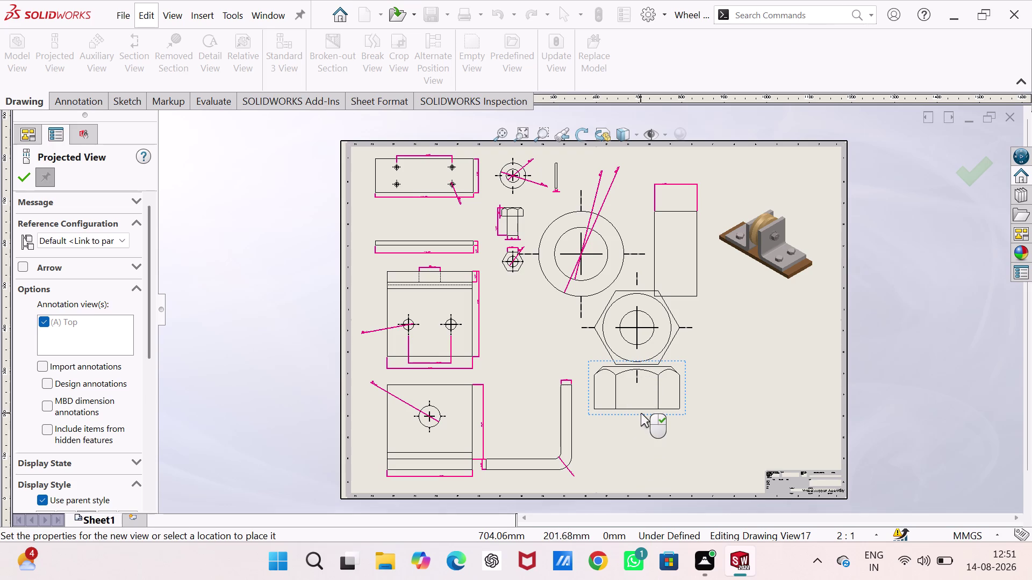
drag(640, 414, 643, 469)
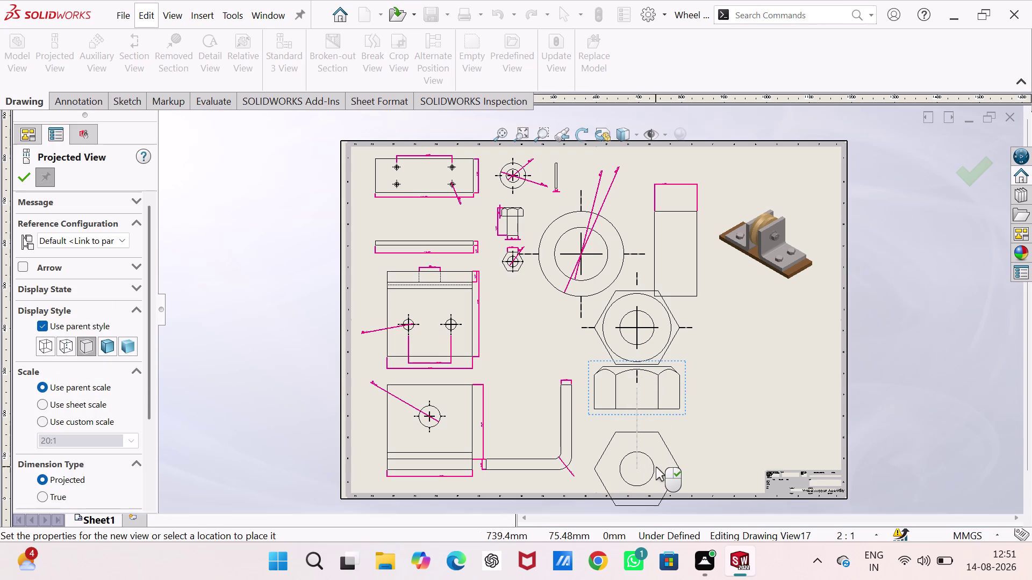
key(Escape)
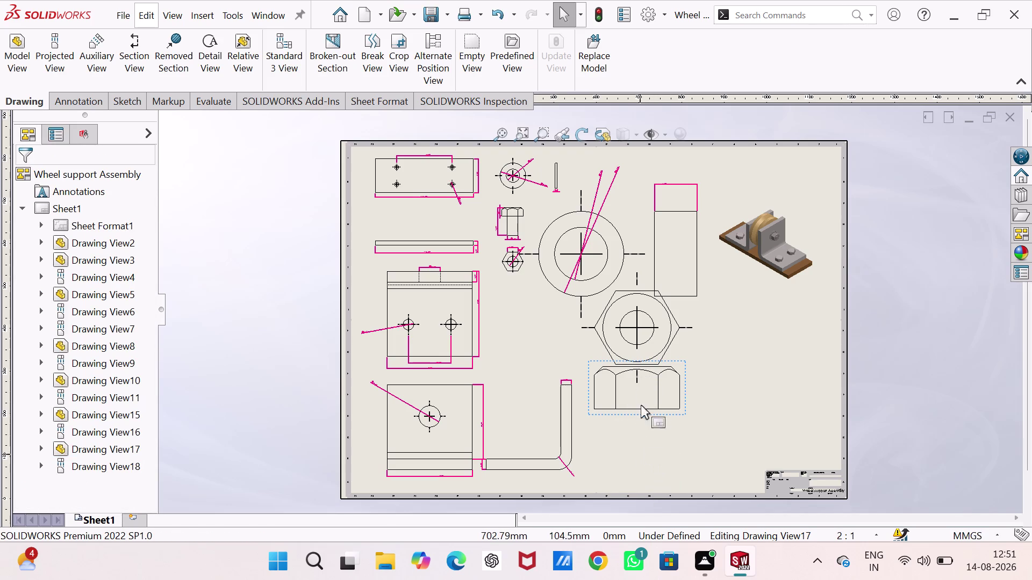
drag(644, 415, 642, 437)
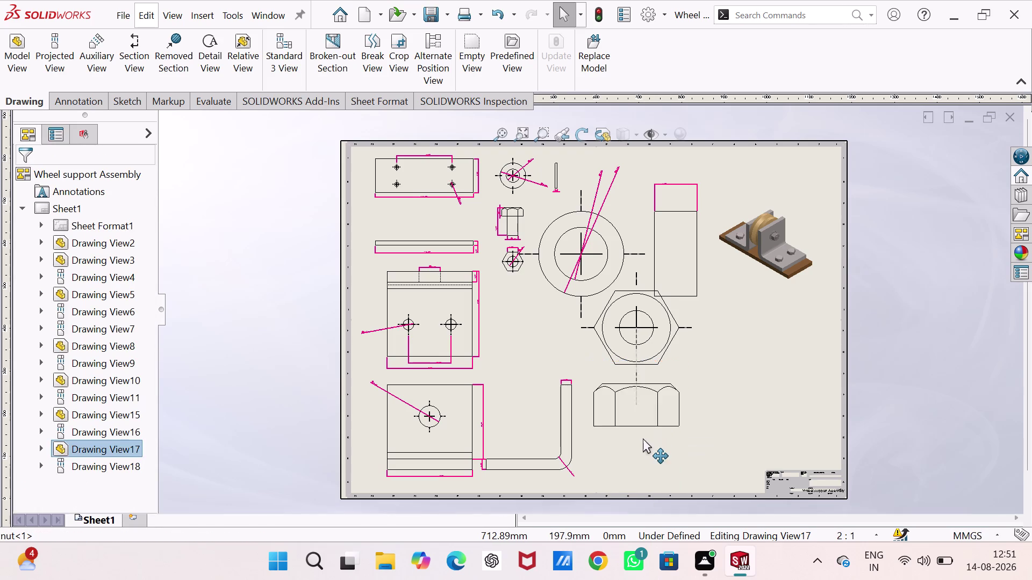
drag(642, 437, 631, 482)
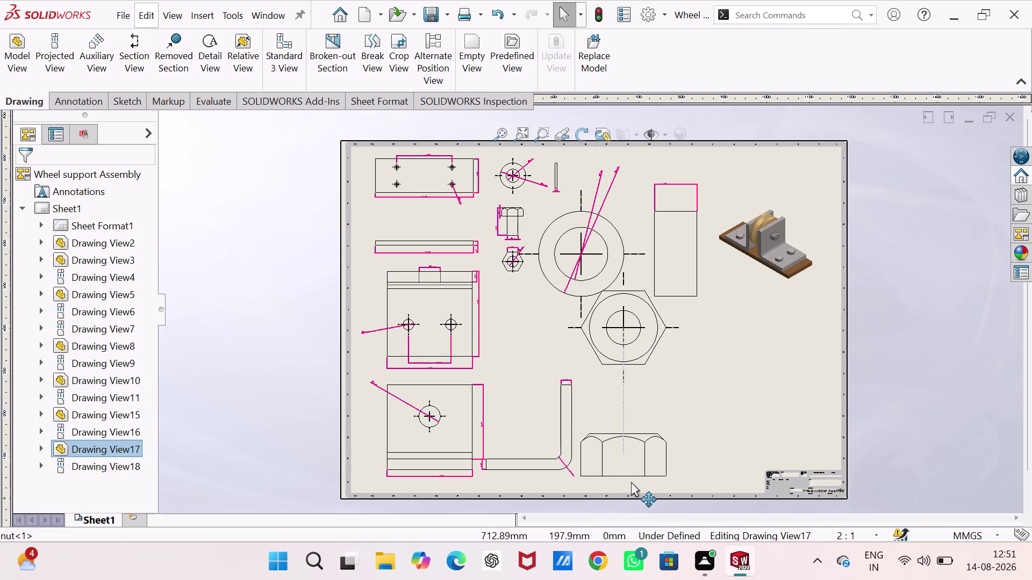
drag(631, 482, 632, 478)
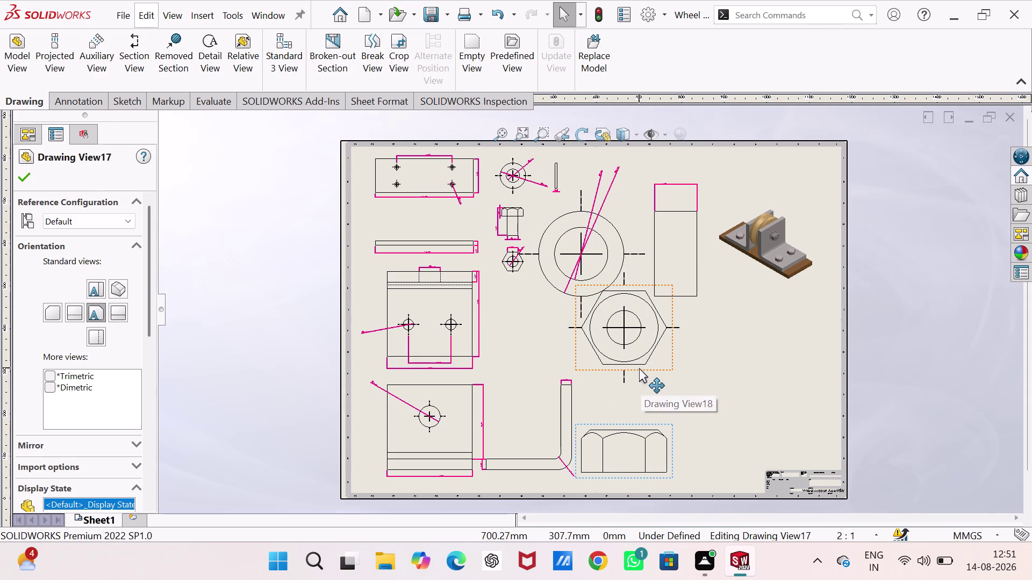
drag(639, 368, 642, 405)
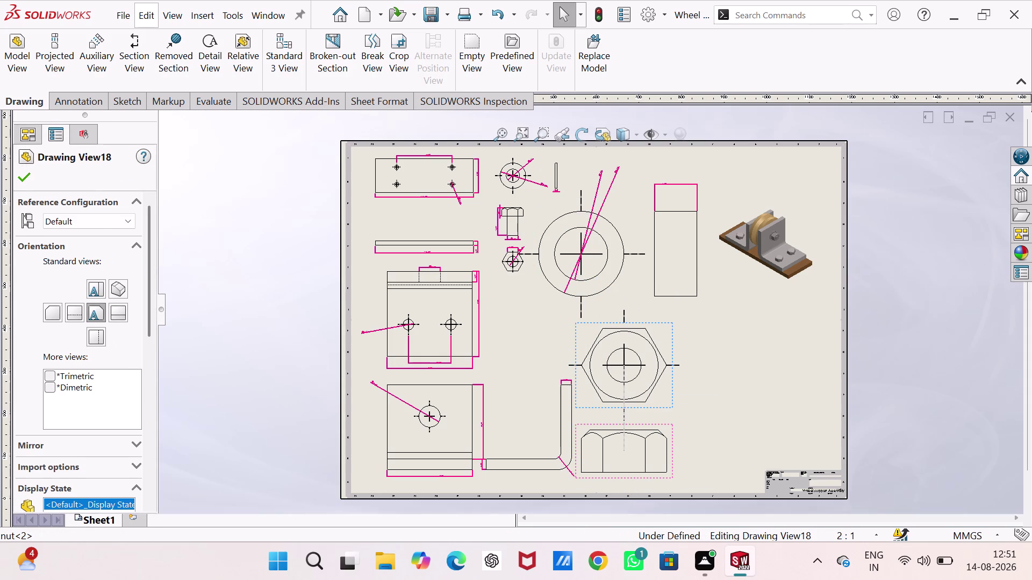
click(79, 95)
click(26, 49)
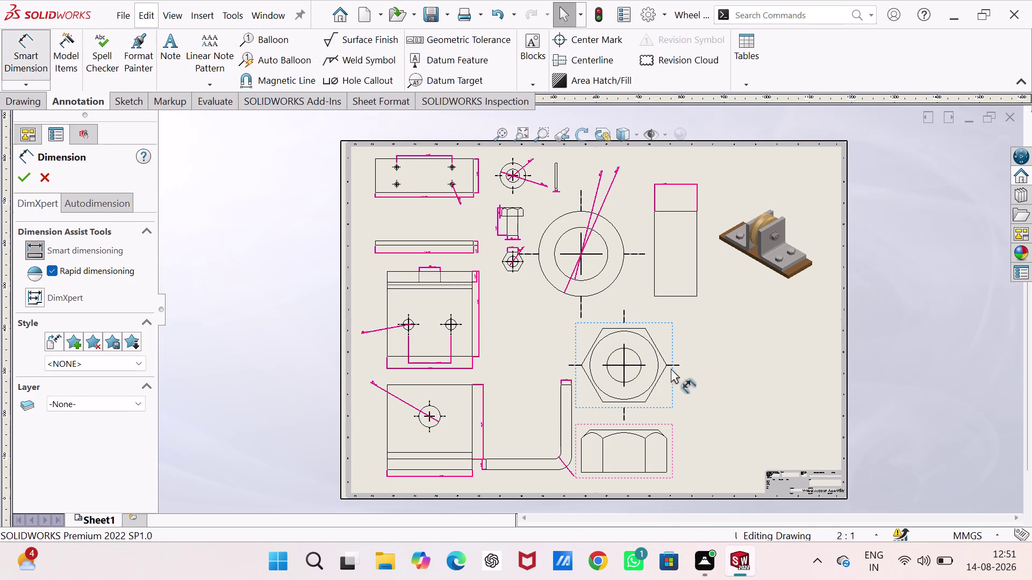
Dimension the nut's hexagon view, including its inner hole and larger circle diameters.
click(633, 328)
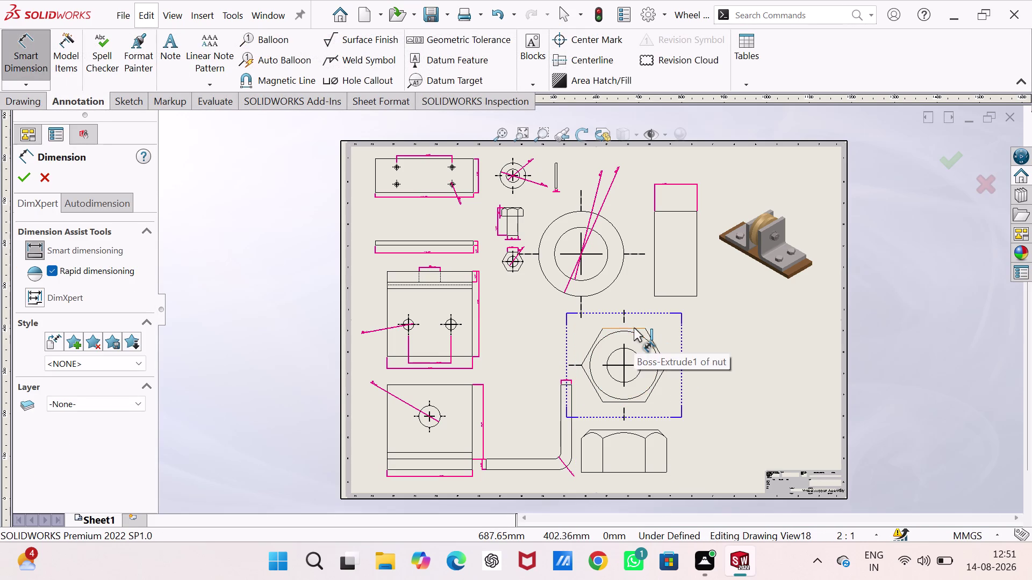
click(623, 296)
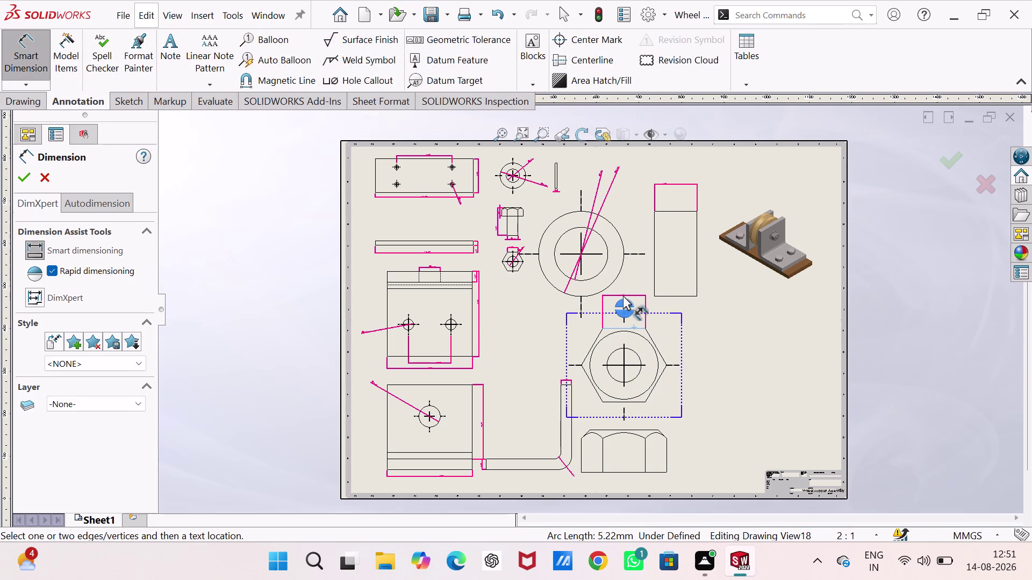
click(638, 356)
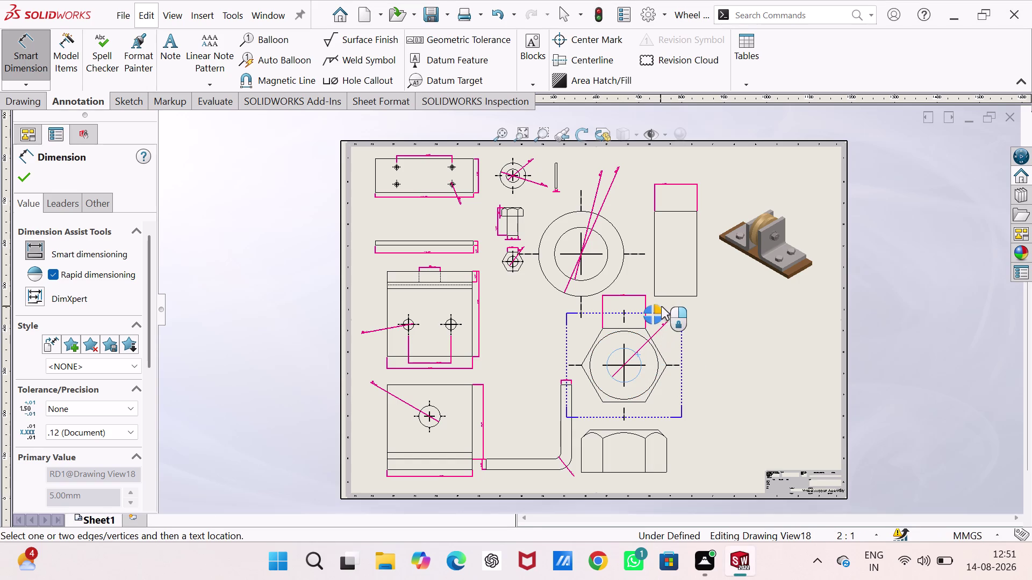
click(665, 306)
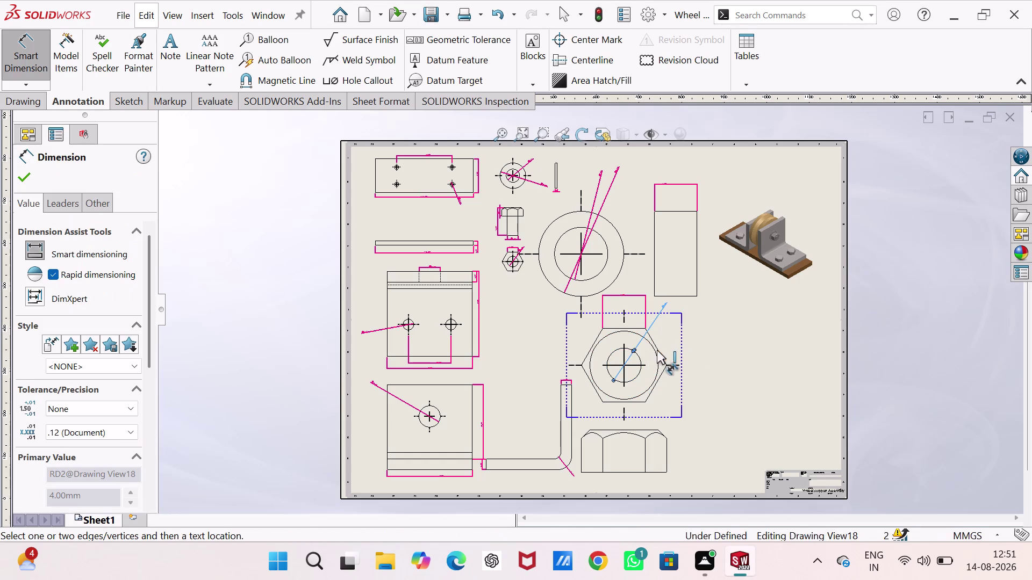
click(655, 355)
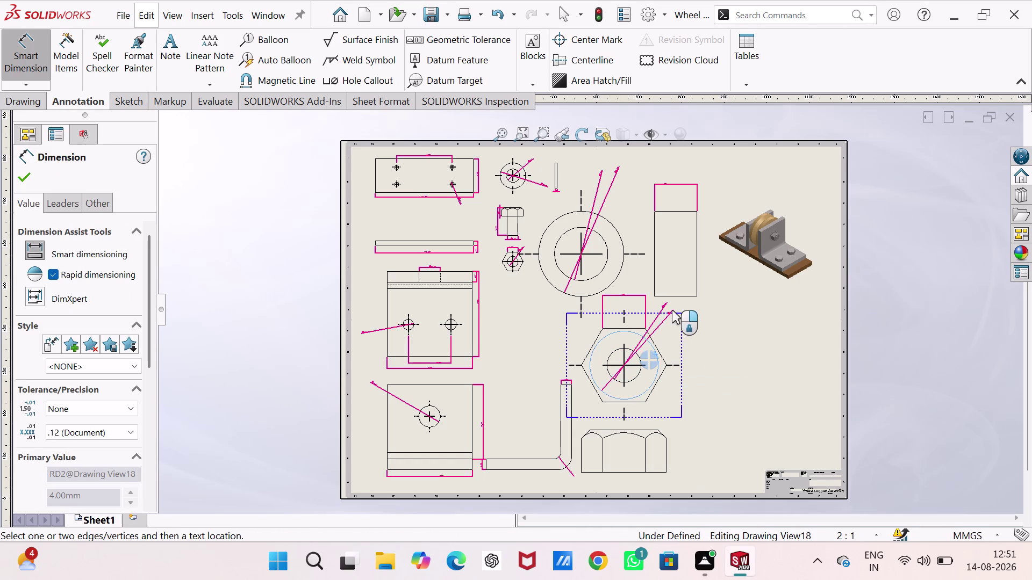
click(672, 309)
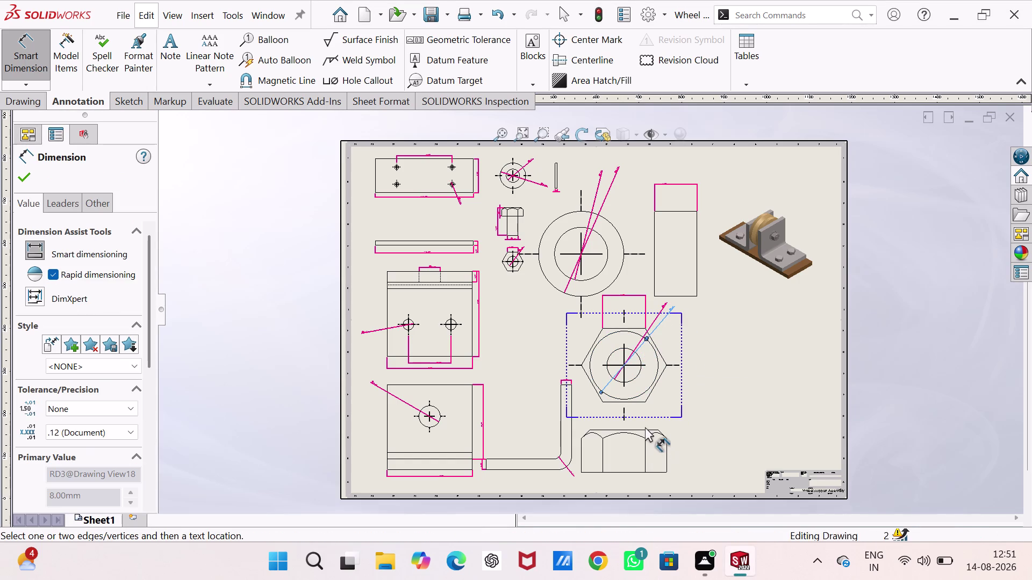
scroll(down, 3)
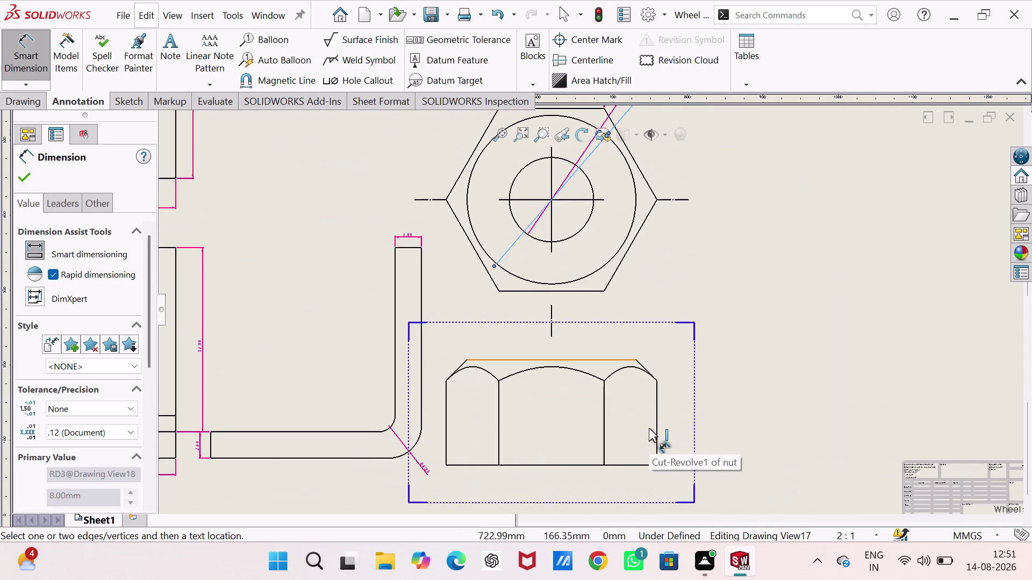
Dimension the nut side view's height, overall width and middle-face width.
click(580, 466)
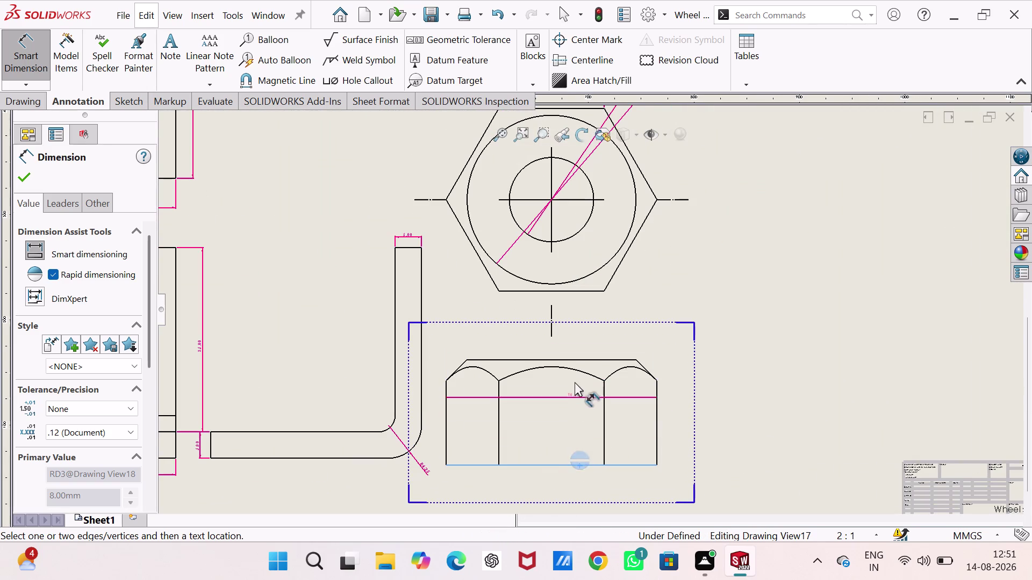
click(576, 359)
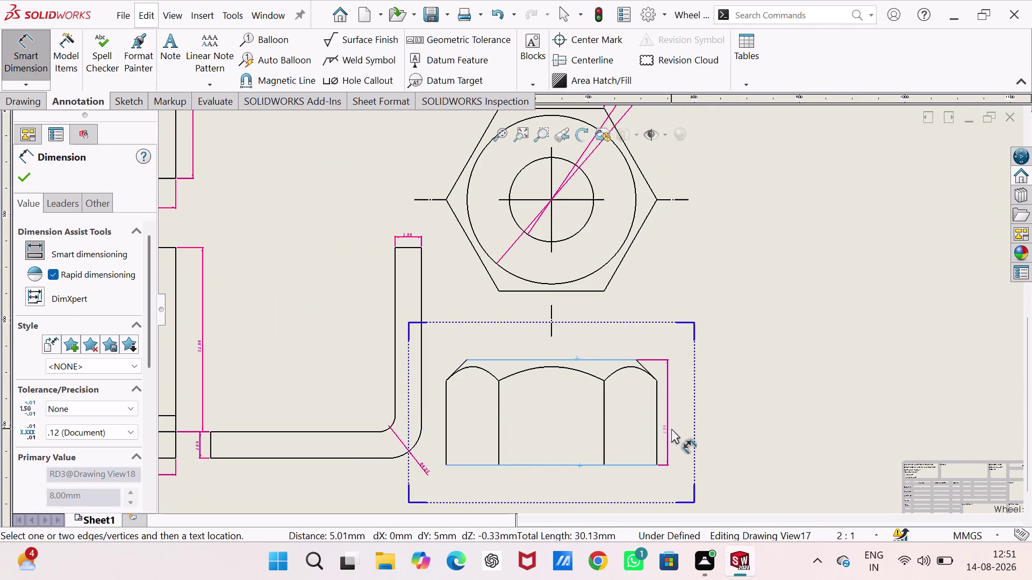
click(672, 428)
click(574, 466)
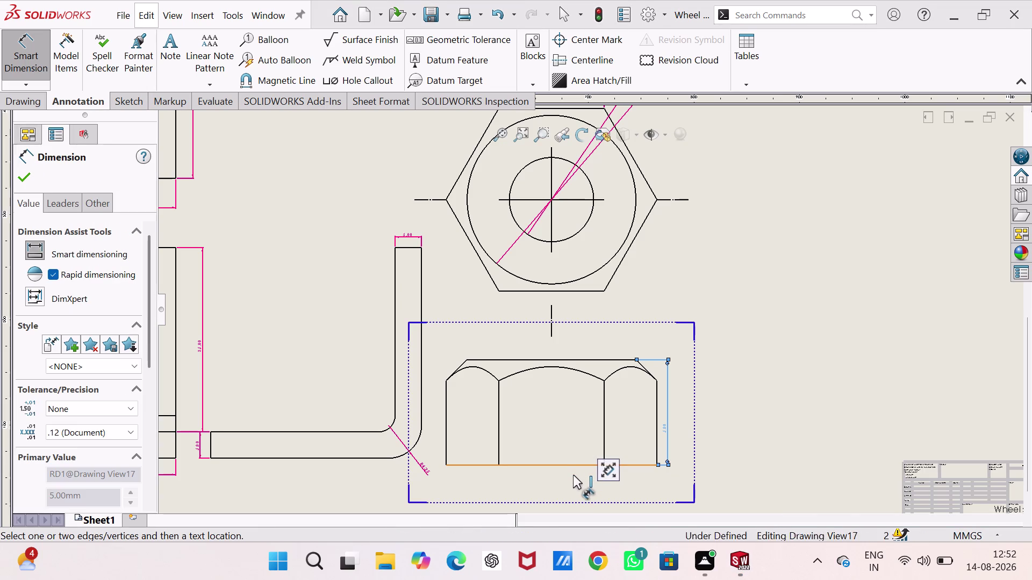
click(568, 490)
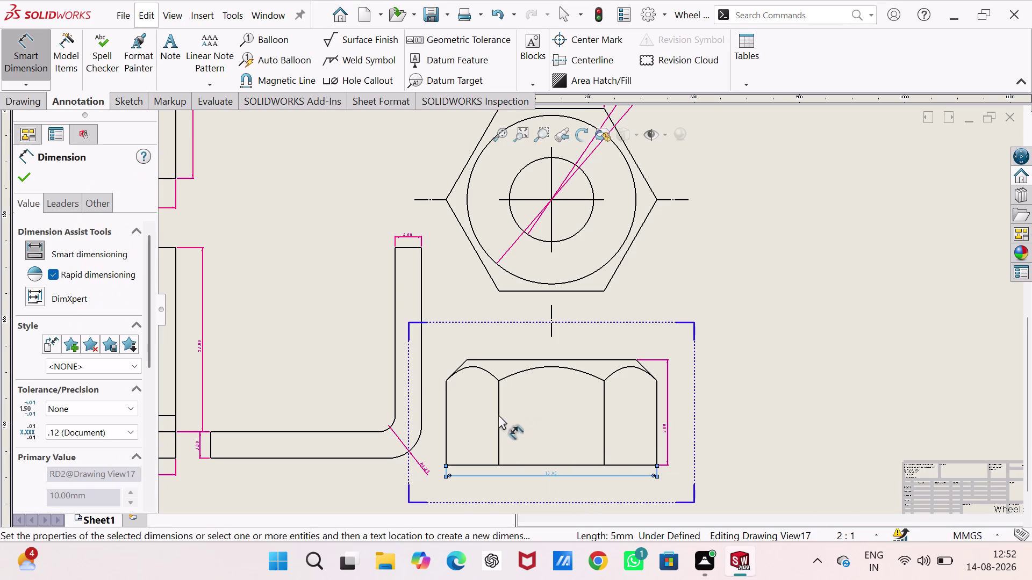
click(499, 415)
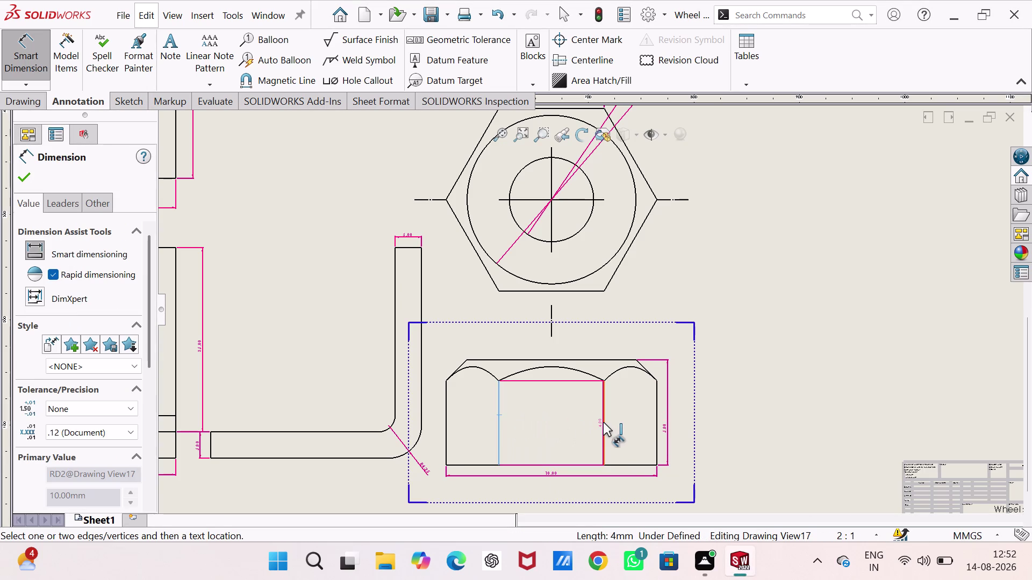
click(603, 422)
click(564, 349)
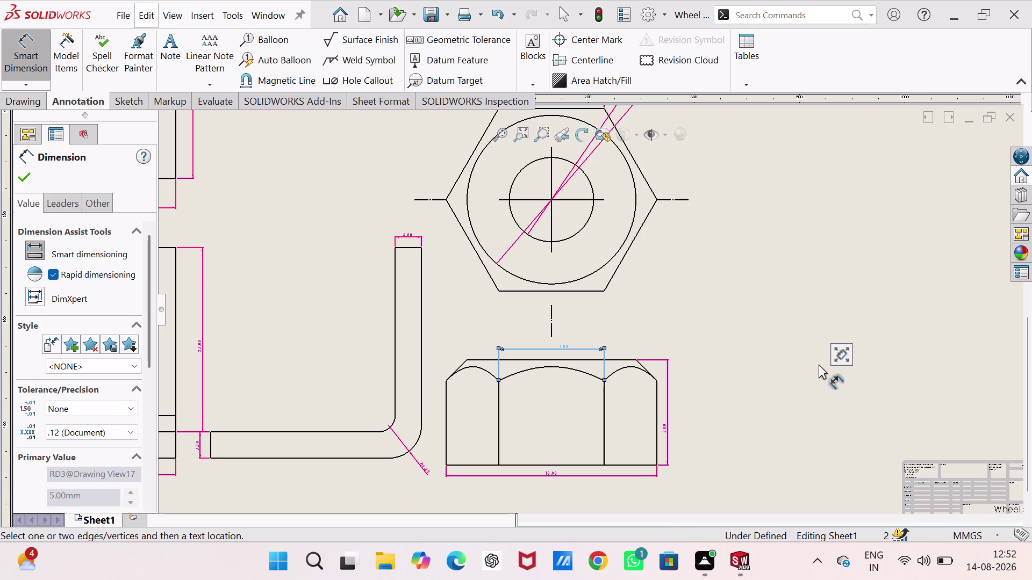
End nut dimensioning and zoom out to show the whole dimensioned Sheet1.
scroll(up, 3)
key(Escape)
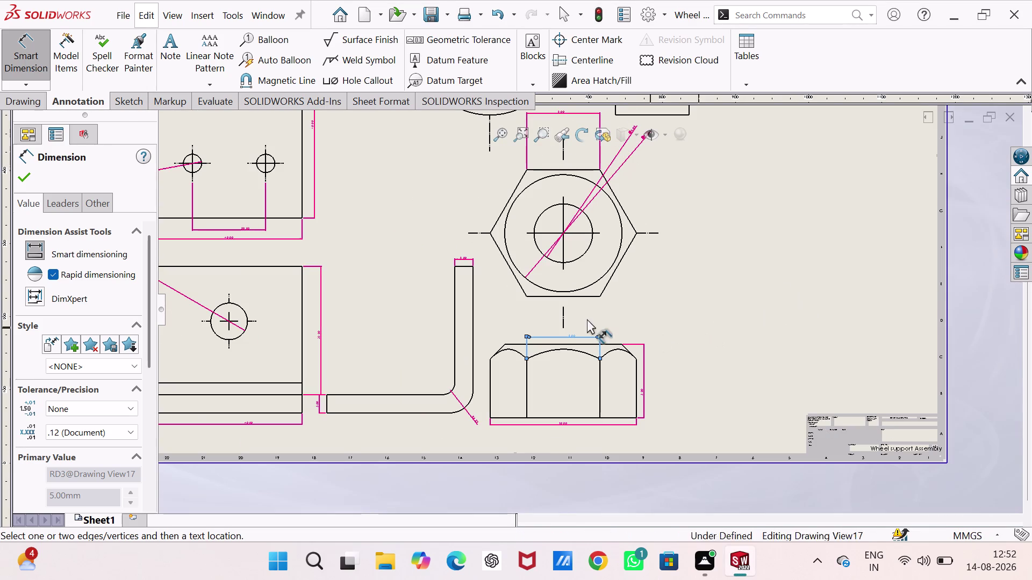
scroll(up, 3)
scroll(down, 3)
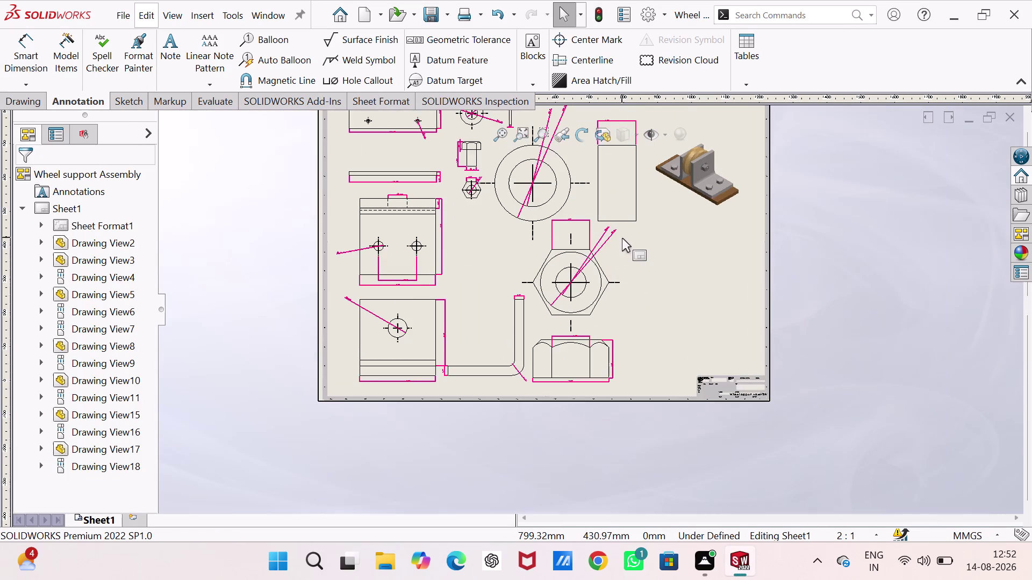
scroll(up, 3)
scroll(down, 3)
scroll(down, 3)
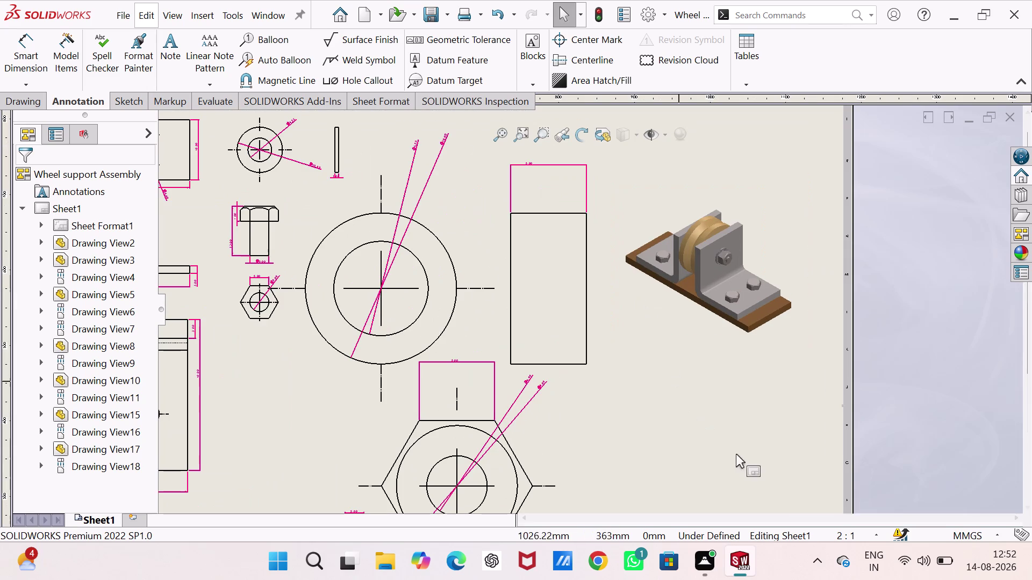
scroll(up, 3)
scroll(up, 3)
scroll(down, 3)
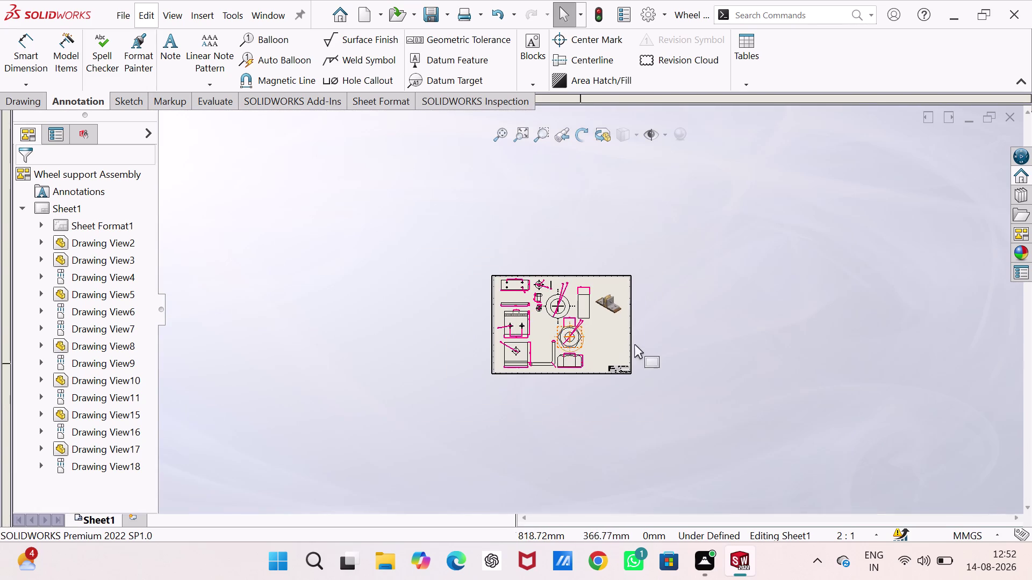
scroll(down, 3)
scroll(down, 3)
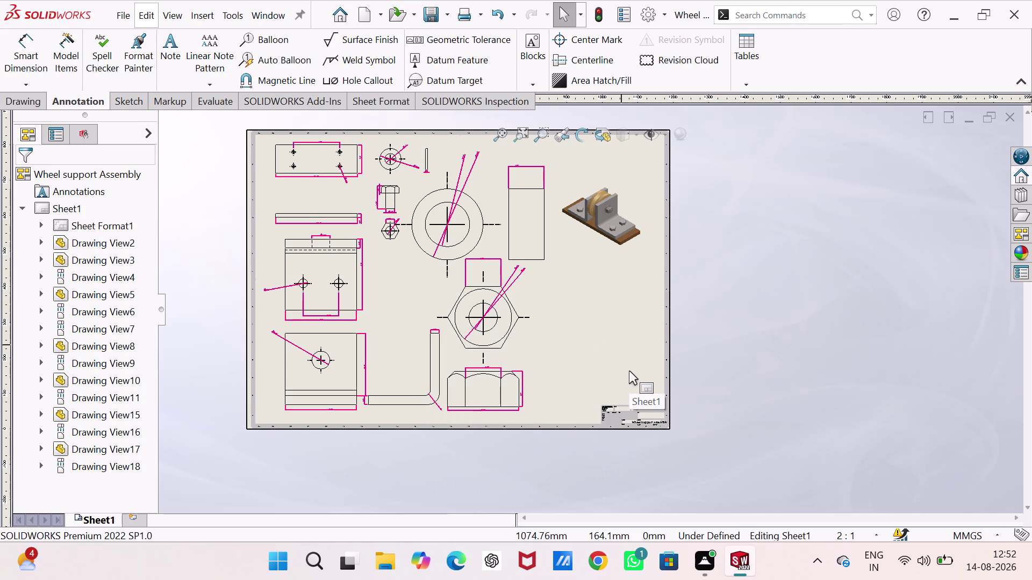
scroll(up, 3)
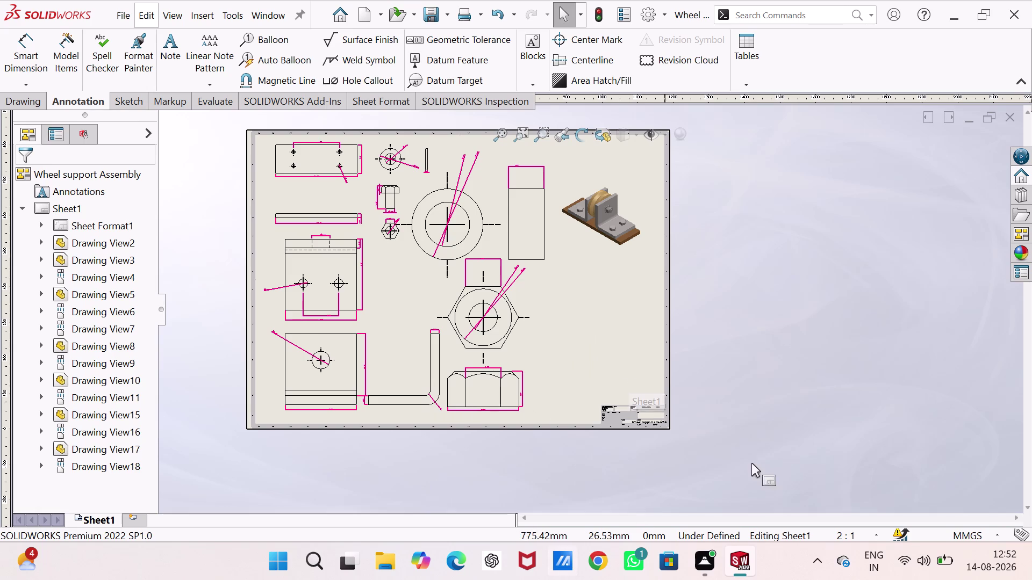
scroll(up, 3)
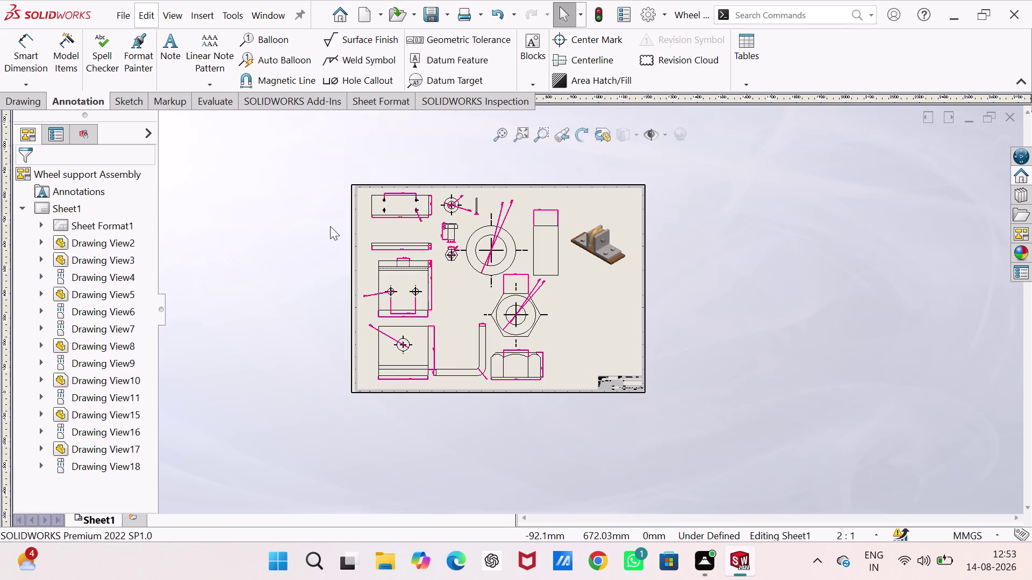
scroll(down, 3)
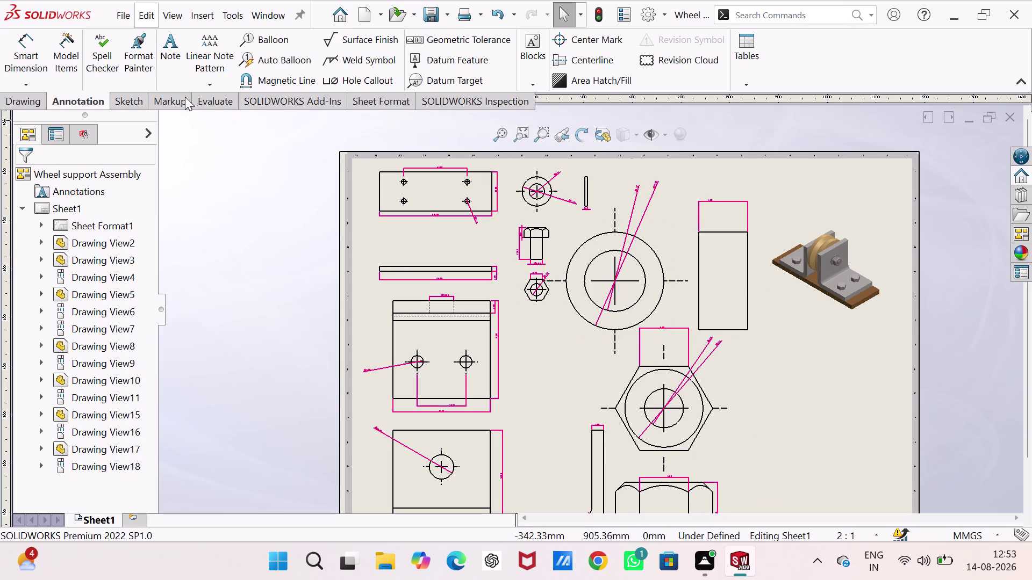
click(28, 105)
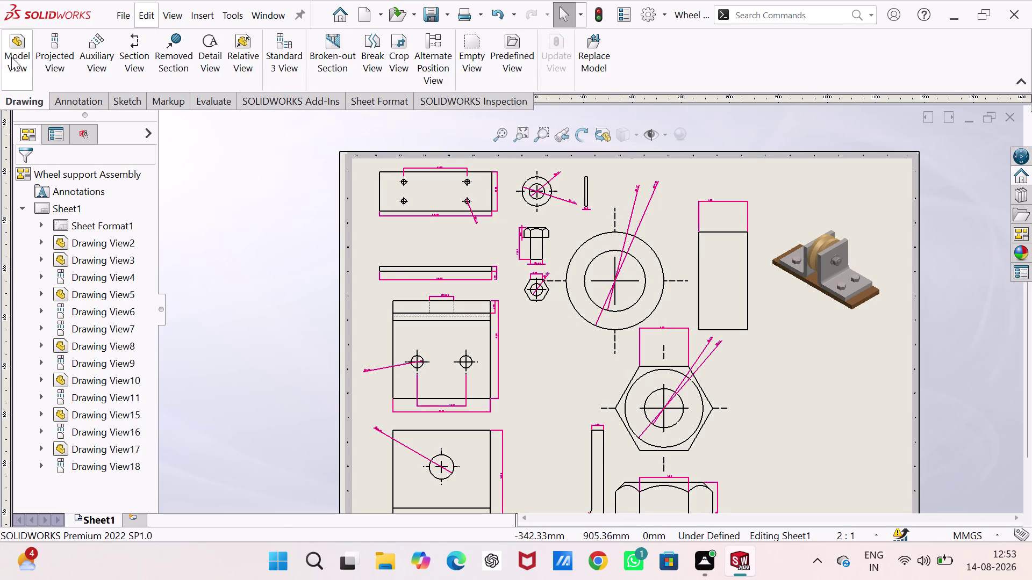
Start a new model view by browsing for and loading the wheel part file.
click(11, 57)
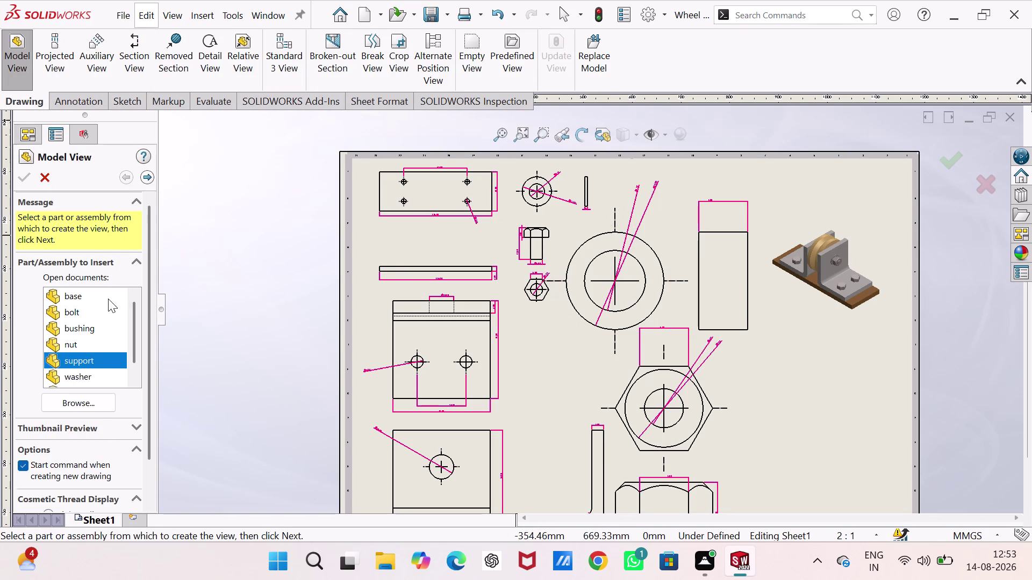
click(95, 403)
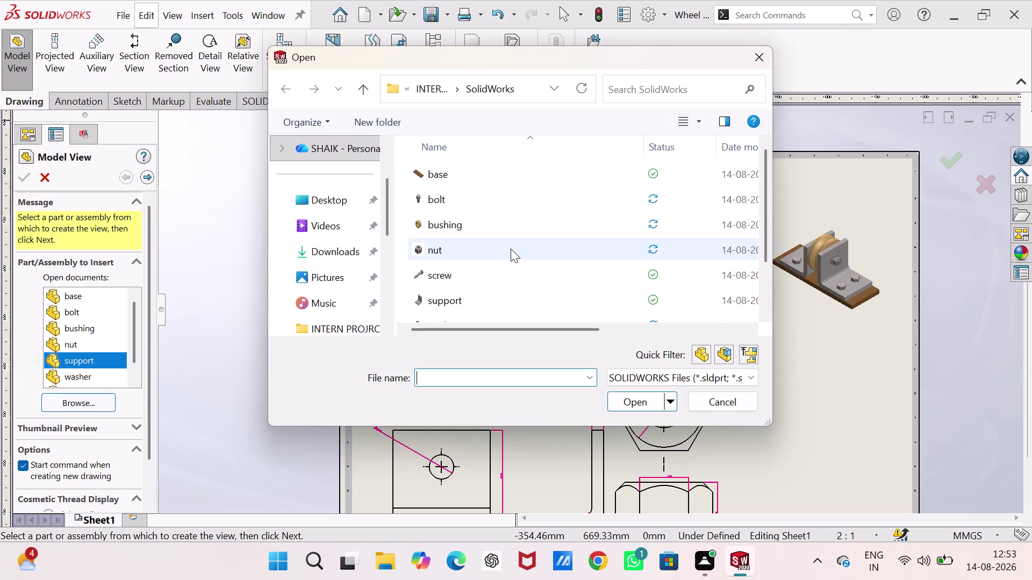
scroll(down, 3)
scroll(down, 3)
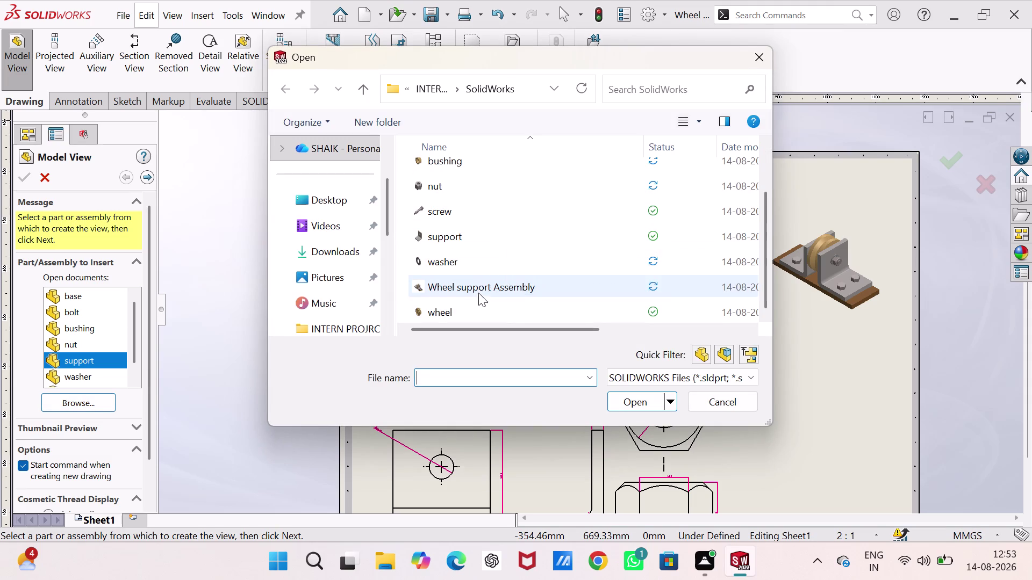
click(471, 307)
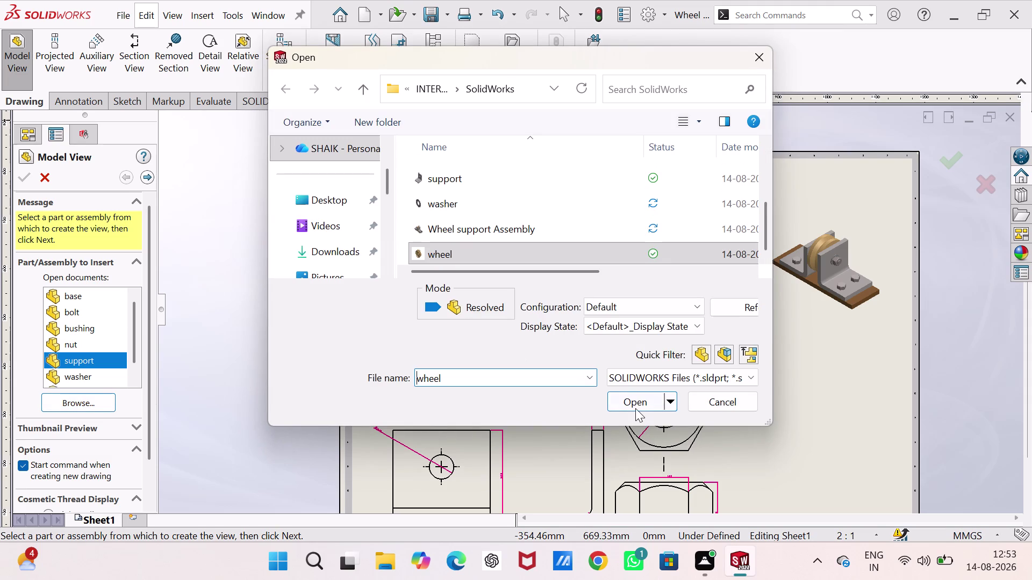
click(636, 408)
scroll(up, 3)
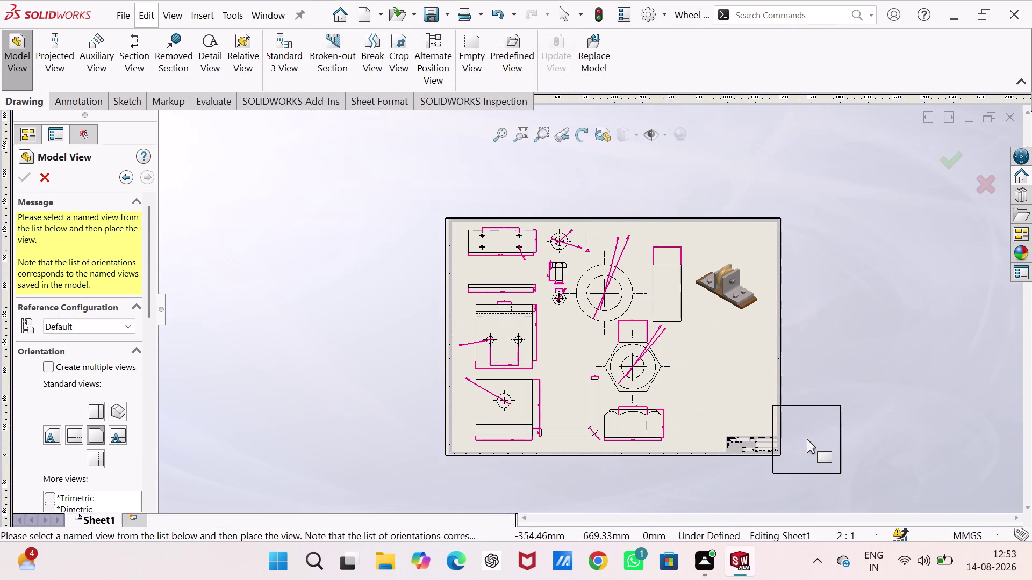